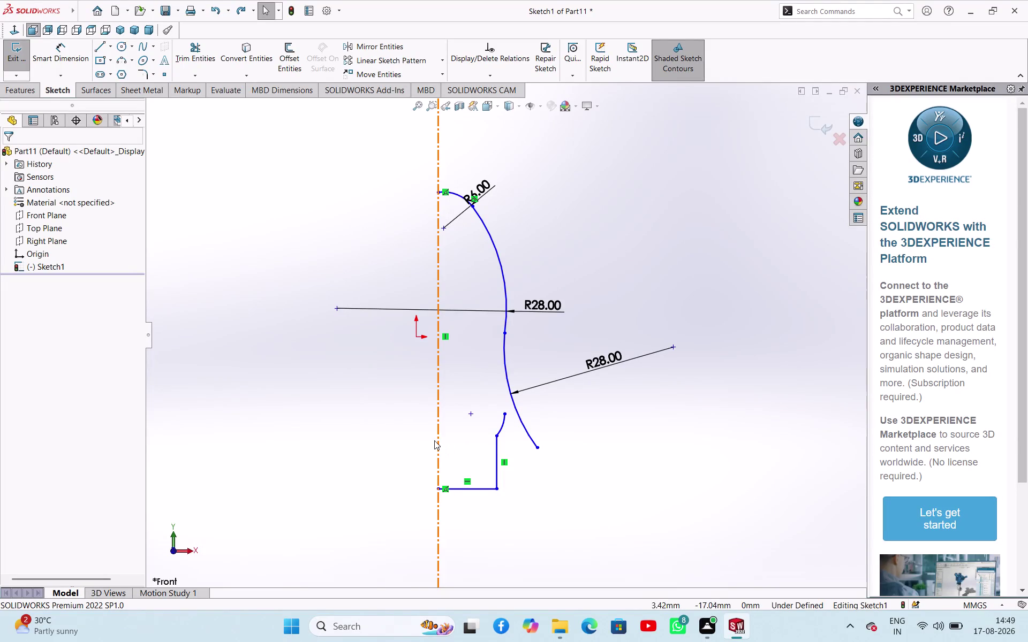
Begin dimensioning the lower R28 arc, then cancel the unwanted dimension.
click(64, 46)
click(437, 394)
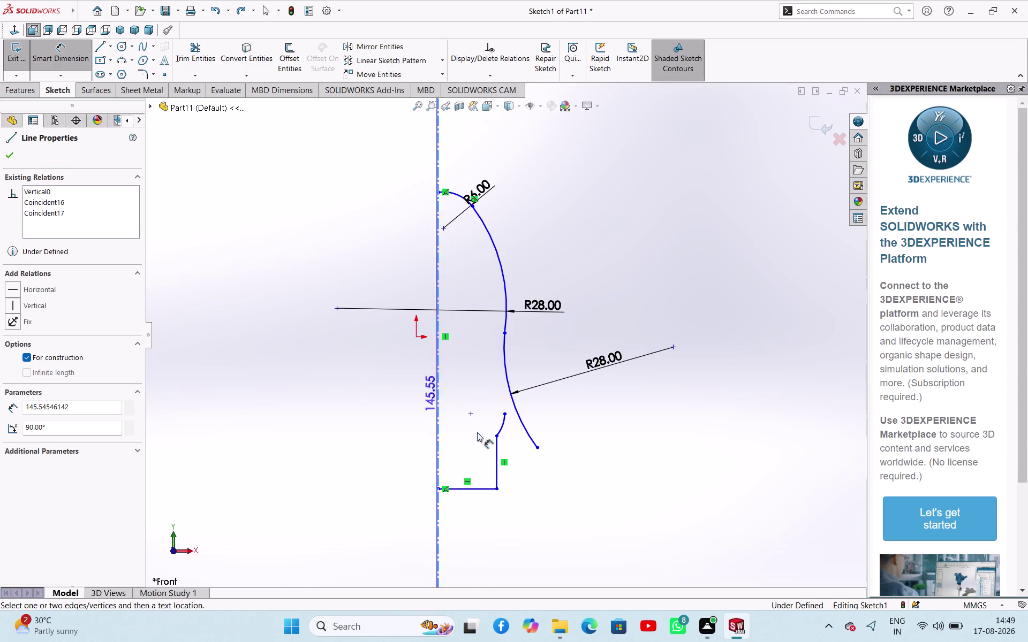
click(507, 381)
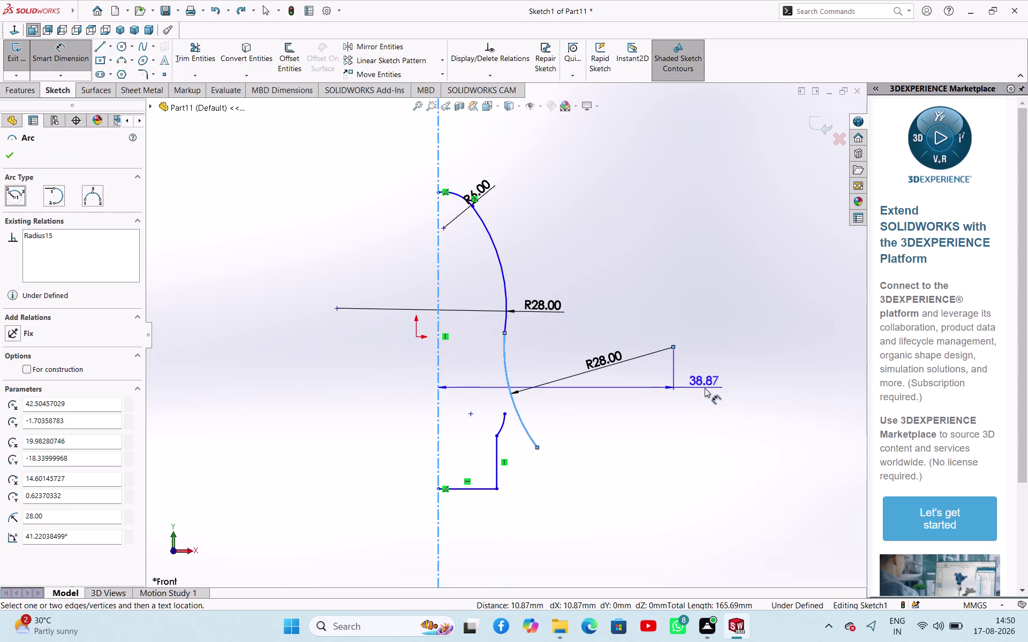
key(Escape)
key(Escape)
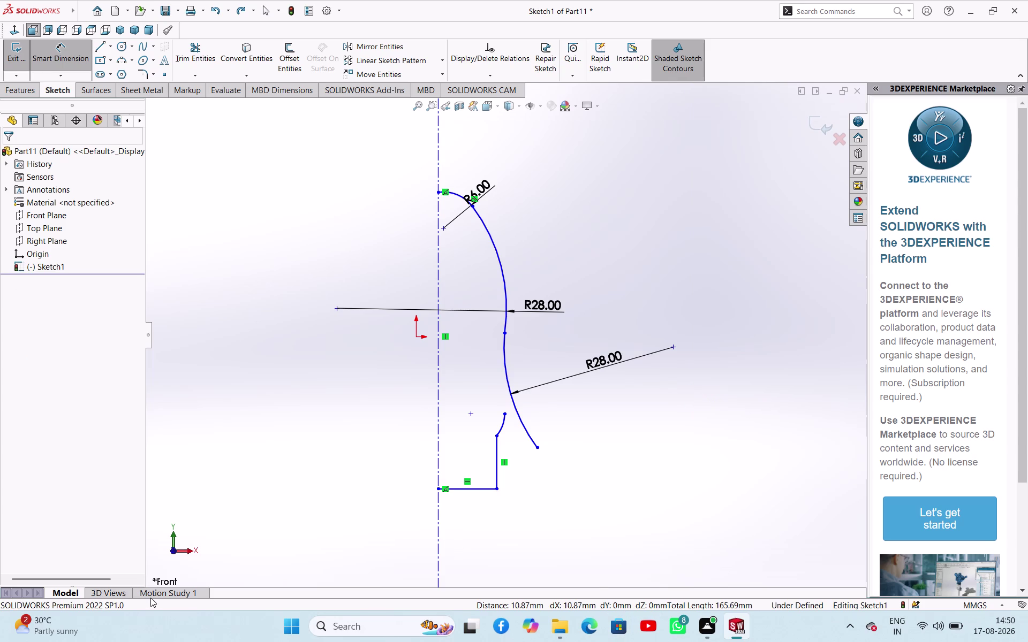
Delete the lower R28 arc together with its radius dimension.
scroll(up, 3)
click(510, 381)
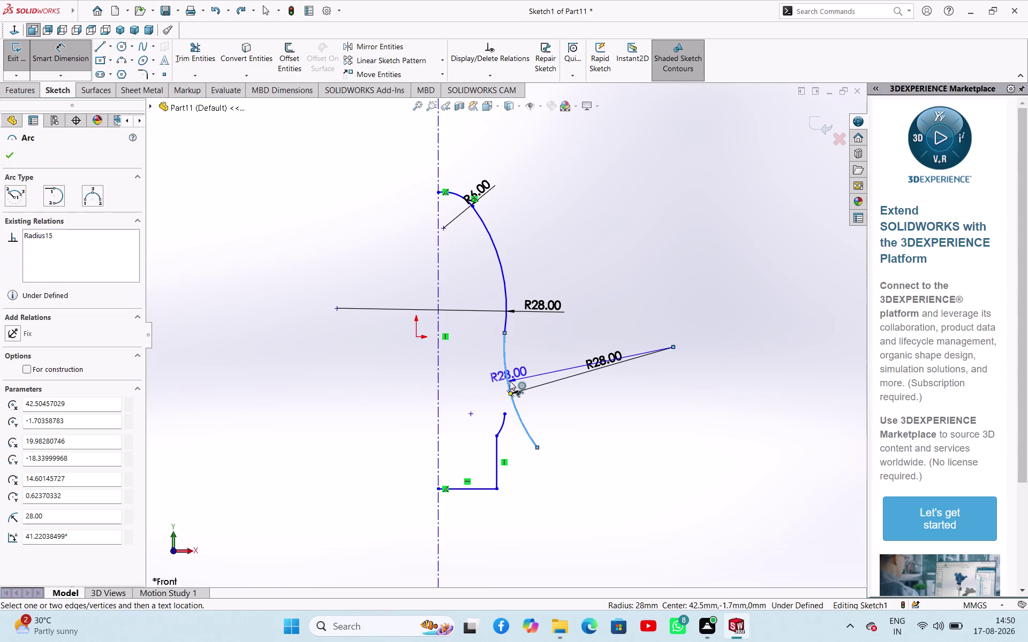
key(BackSpace)
key(Delete)
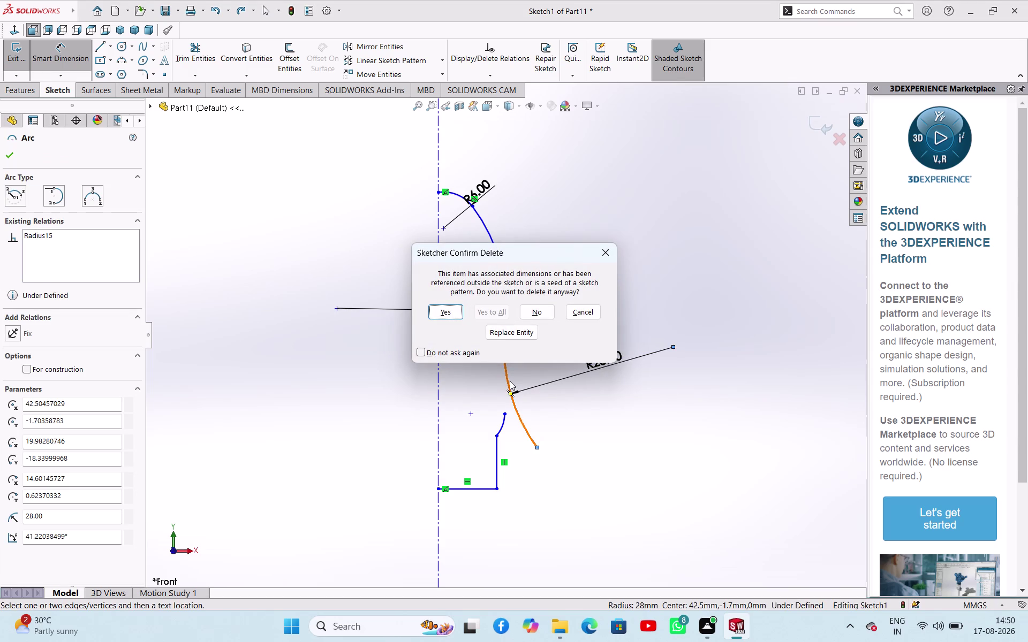
key(Return)
click(443, 310)
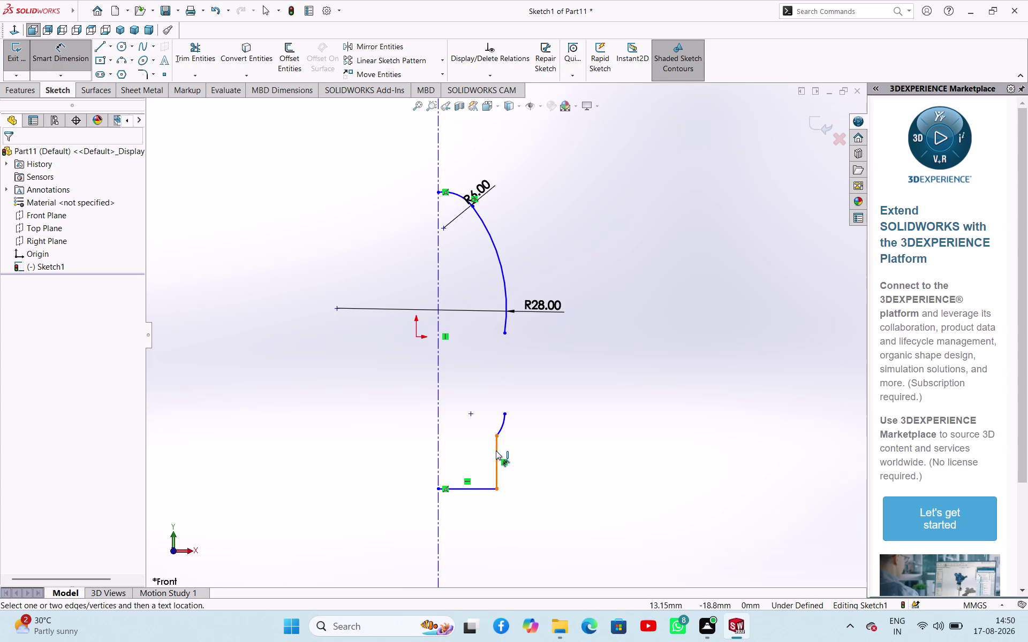
click(502, 424)
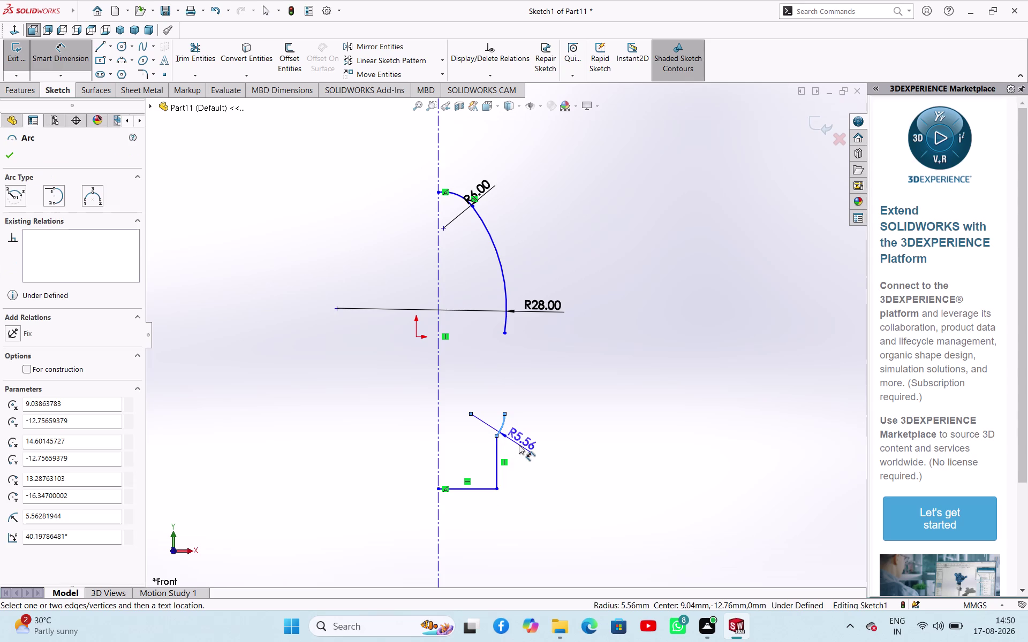
Dimension the small lower arc with a radius of 2.
click(519, 445)
key(2)
key(Return)
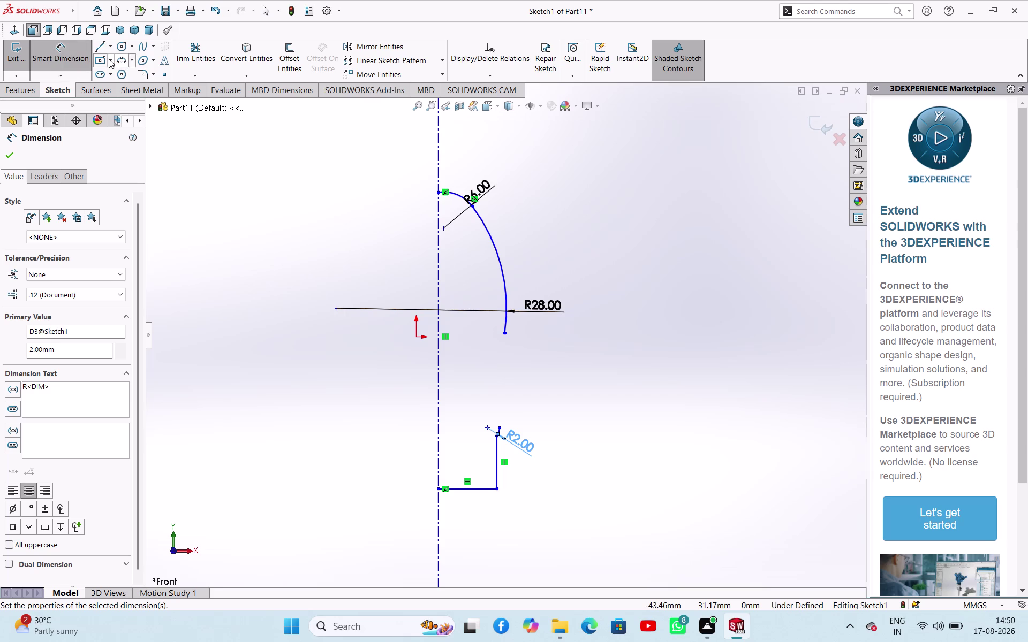
Sketch a short vertical line rising from the small arc's top end.
click(99, 45)
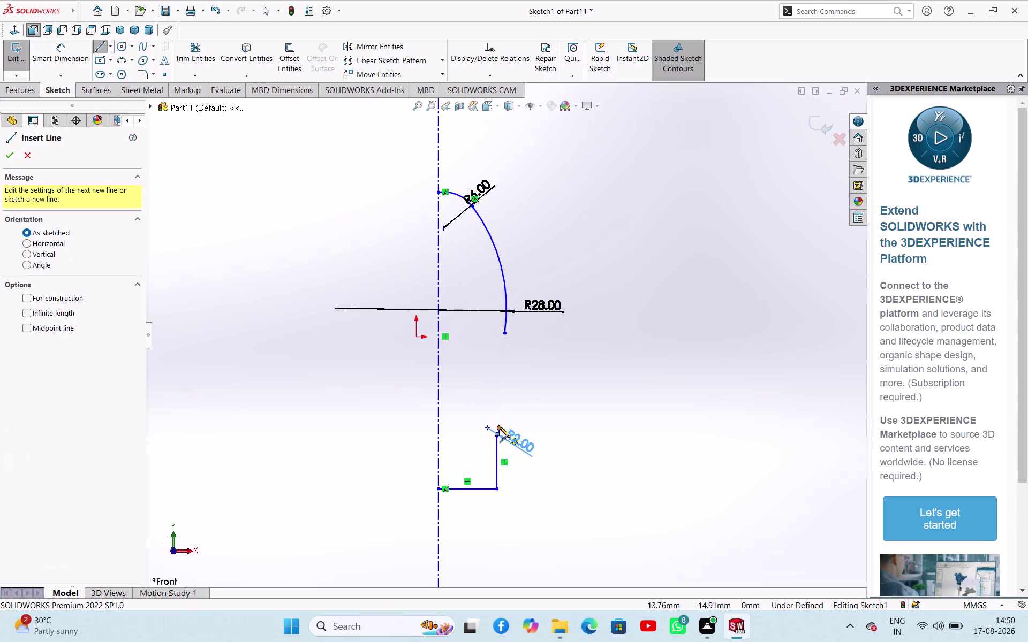
click(499, 427)
click(500, 408)
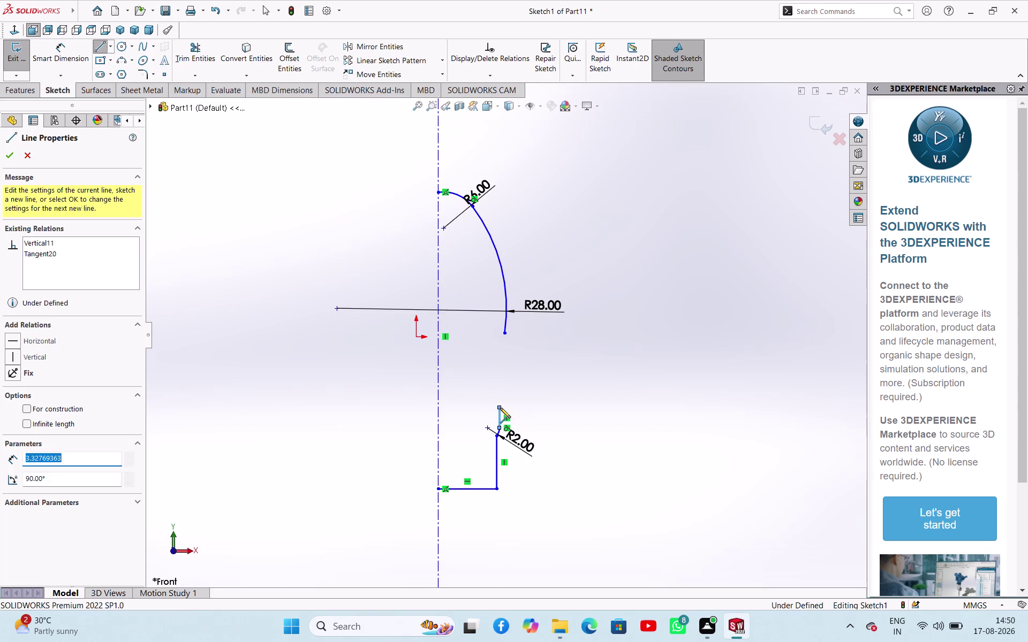
key(Escape)
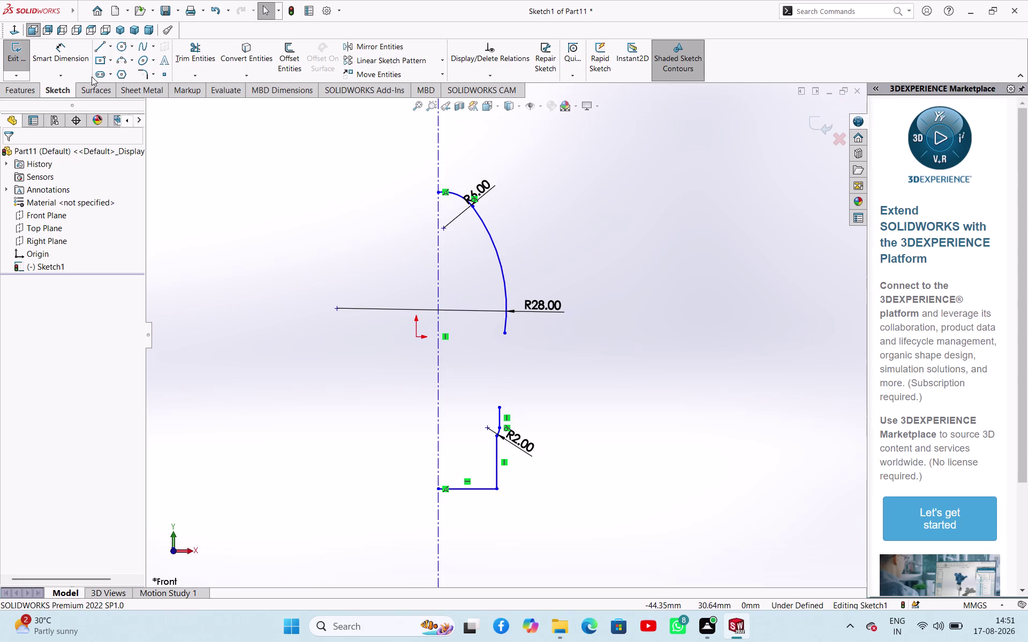
click(118, 59)
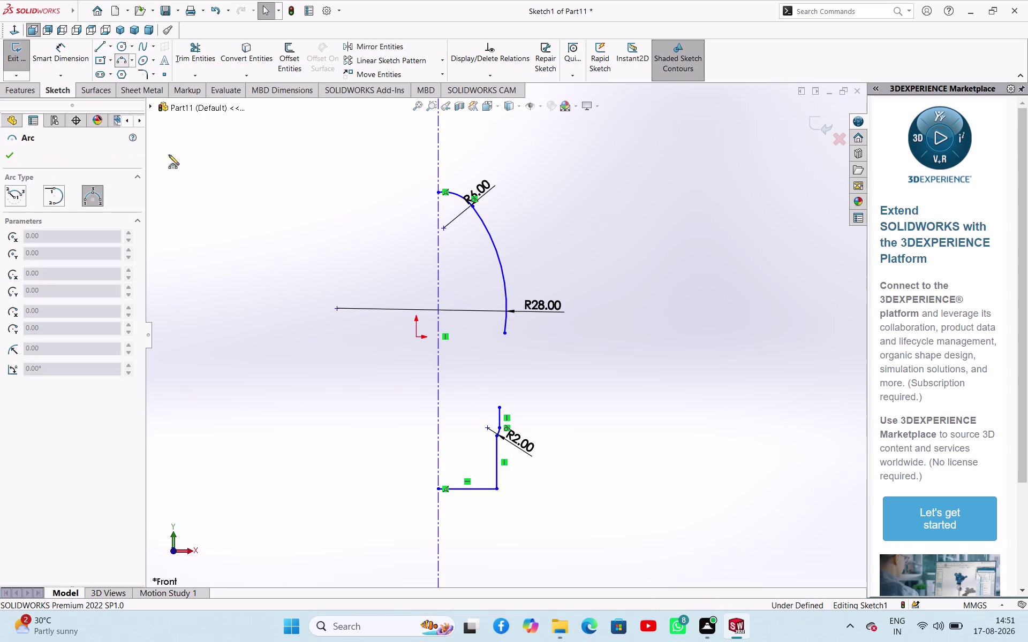
Sketch a three-point arc from the short line's top to the upper arc's end.
click(505, 332)
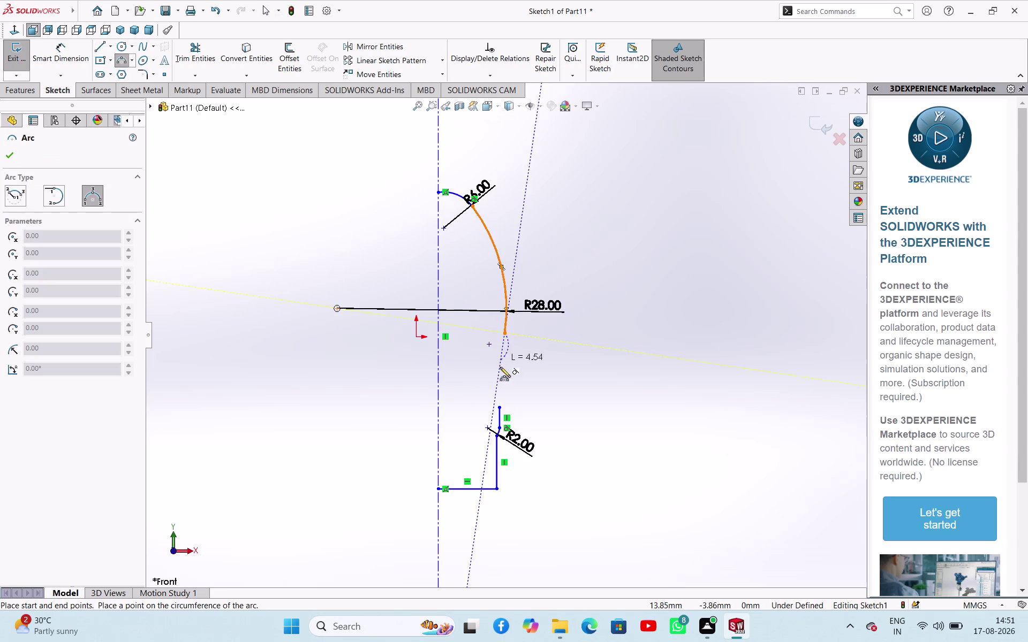
click(467, 387)
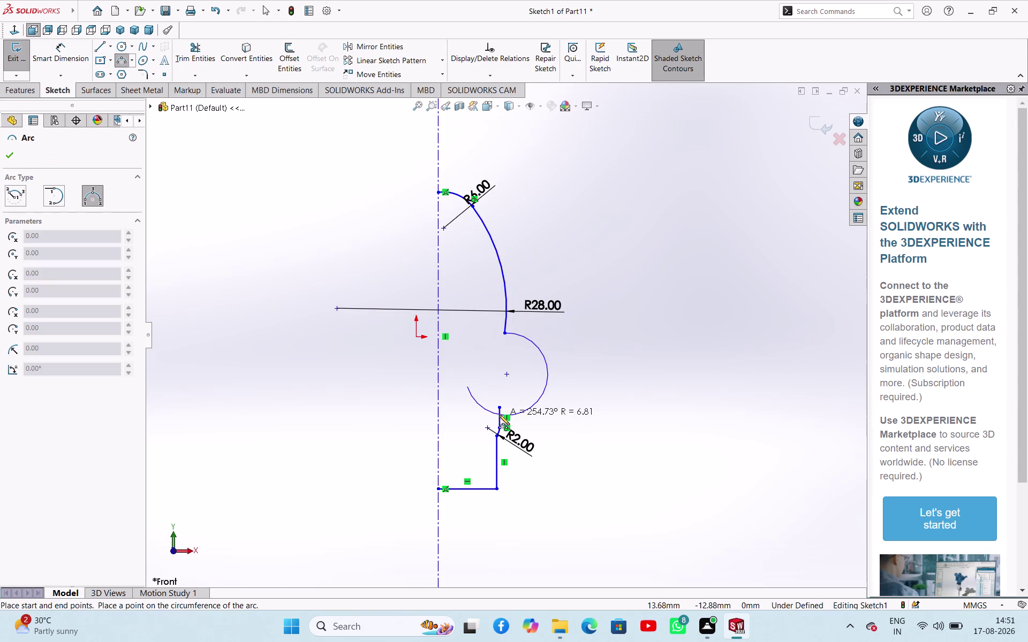
key(Escape)
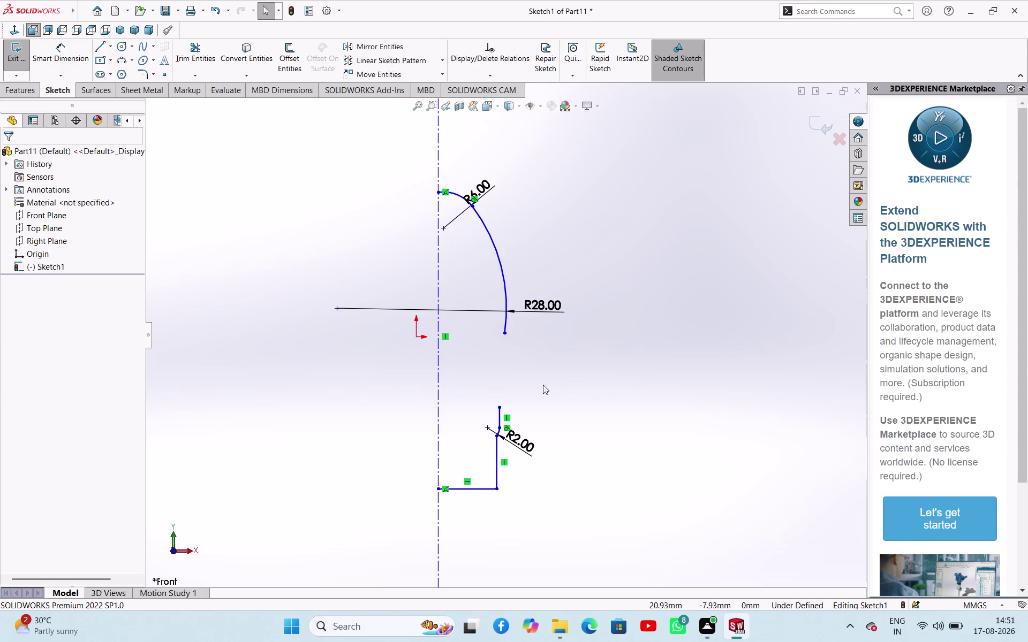
click(119, 58)
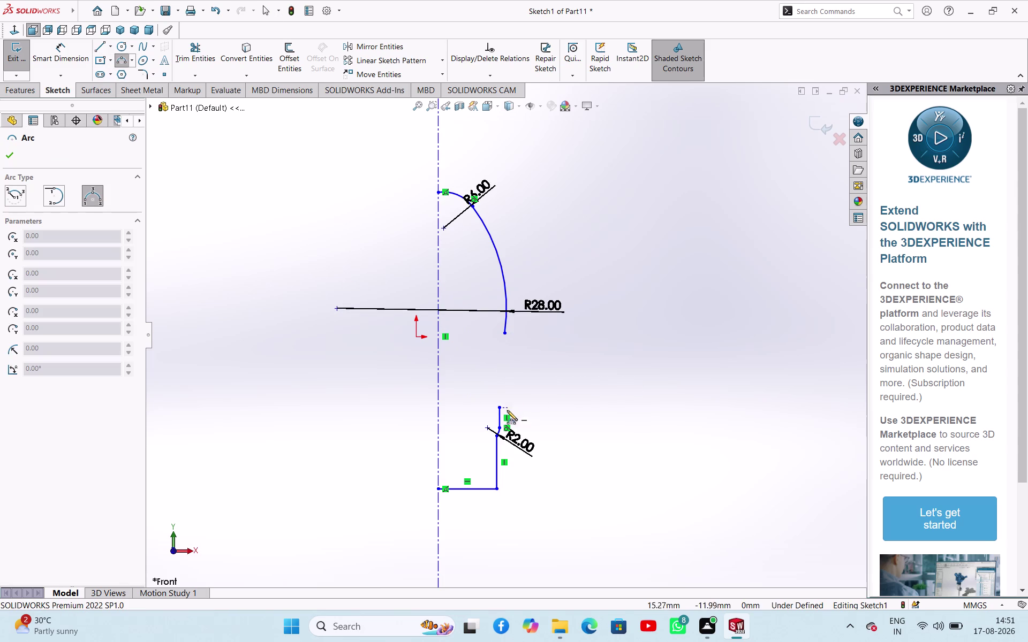
click(500, 403)
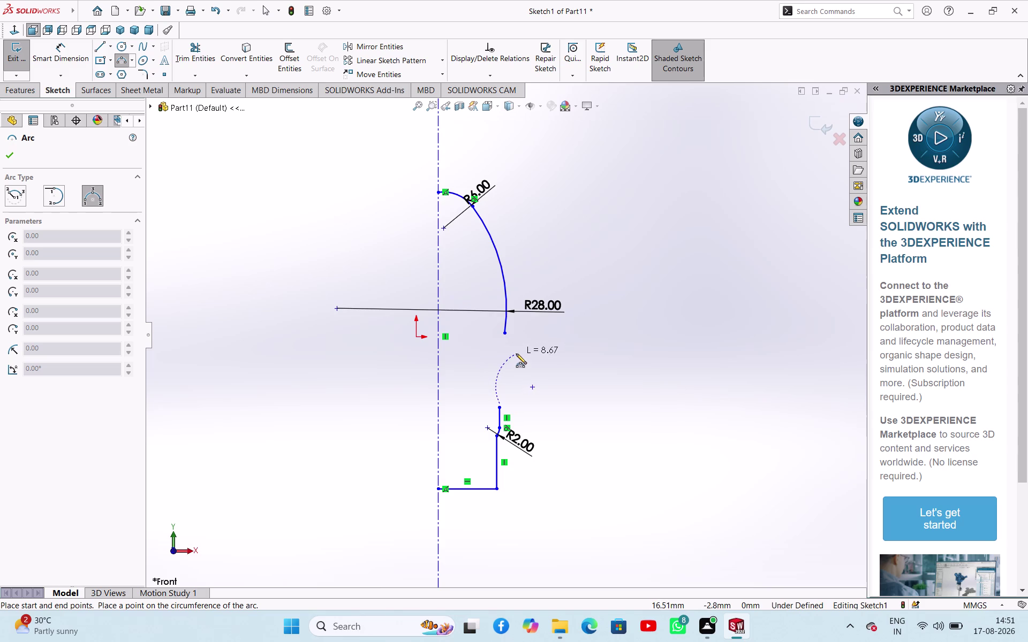
click(503, 331)
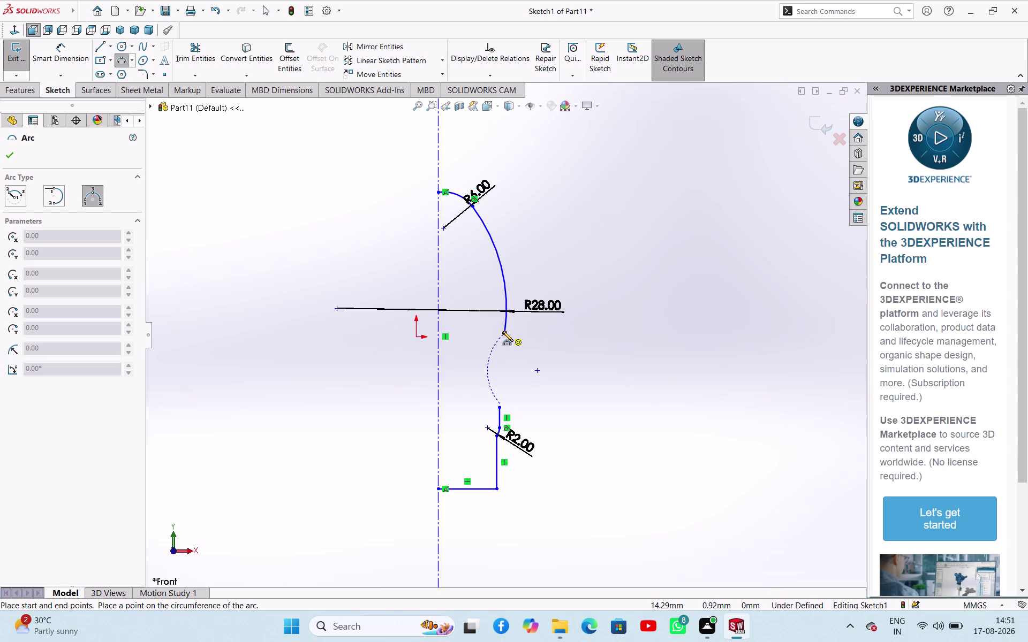
click(492, 366)
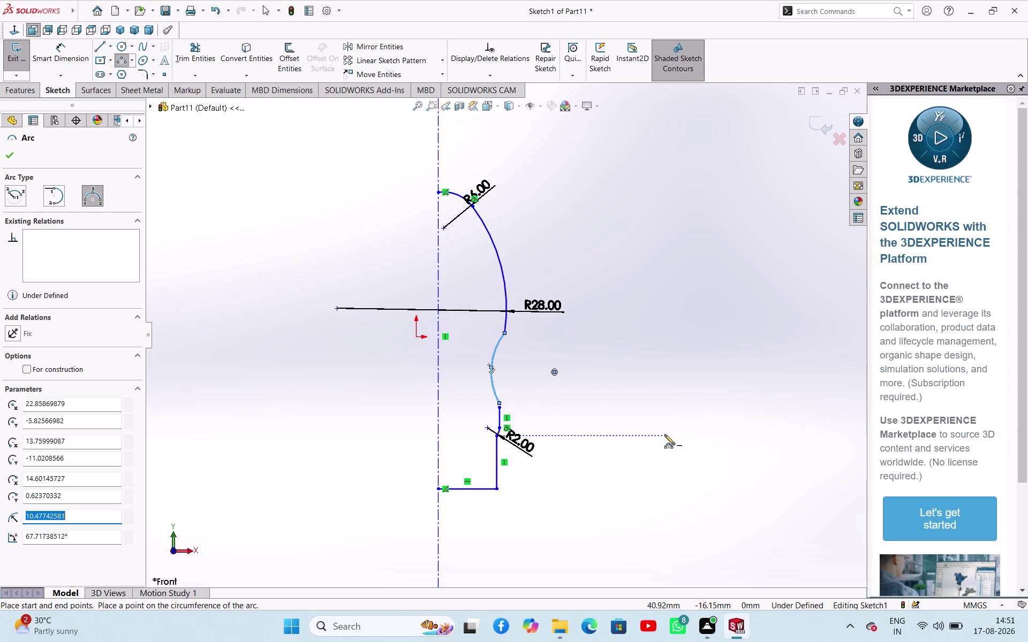
key(Escape)
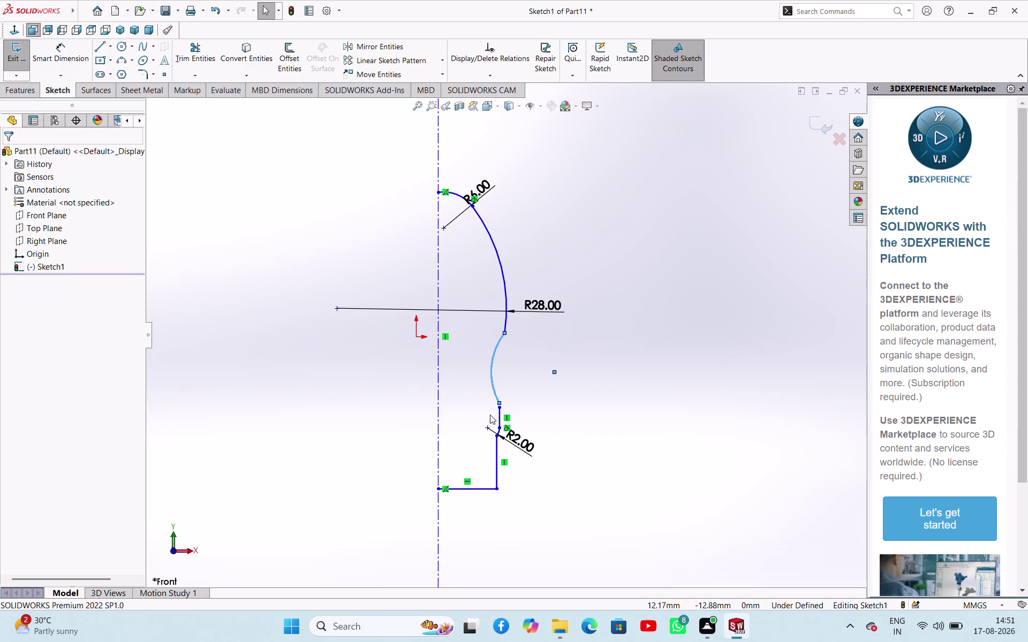
Make the new arc's lower endpoint coincident with the short line's top.
click(500, 401)
key(Escape)
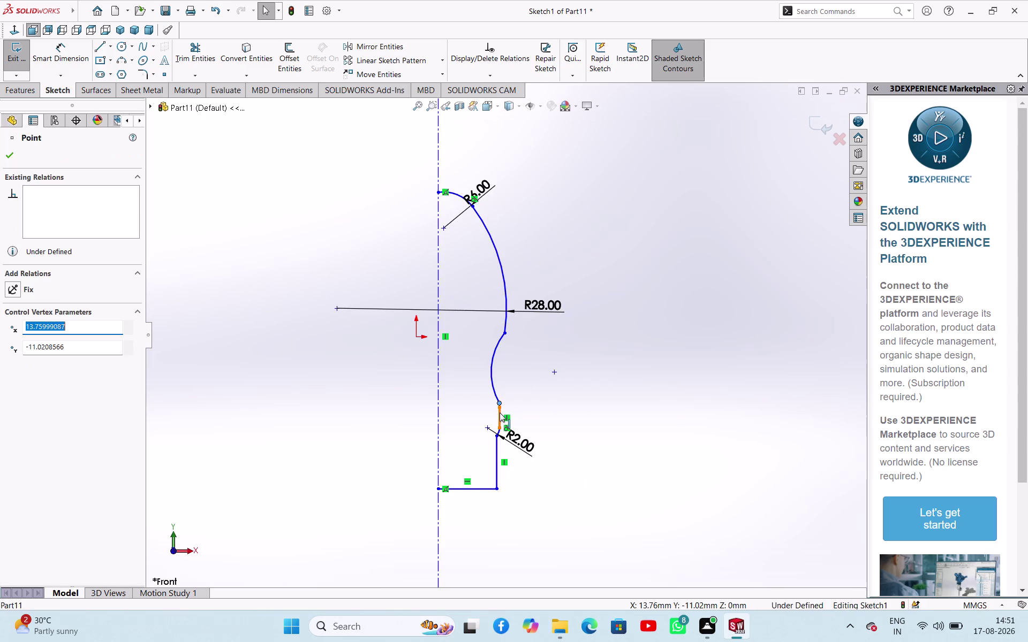
click(500, 406)
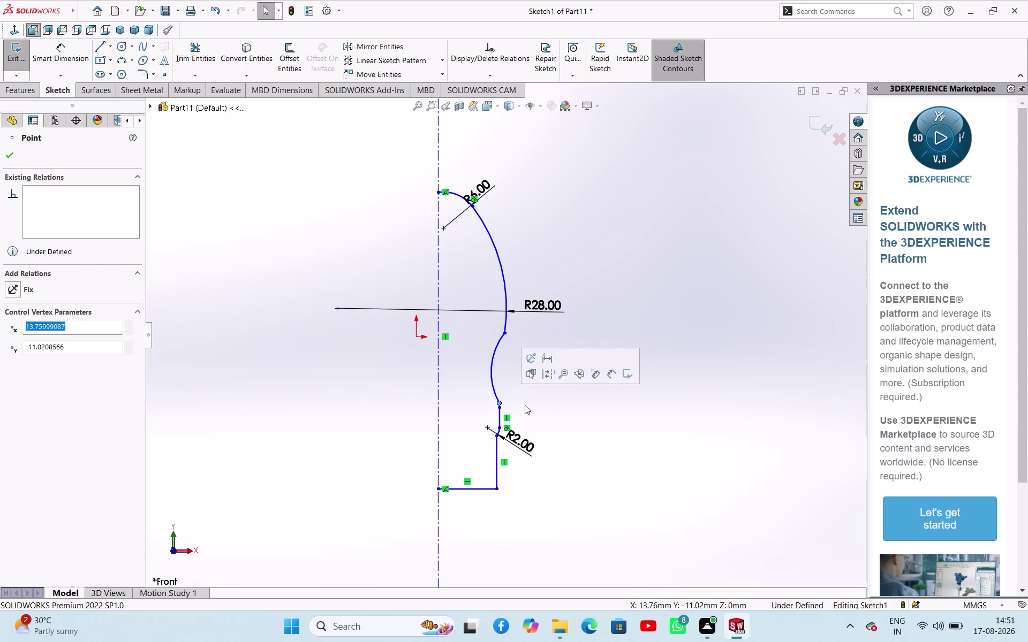
click(525, 404)
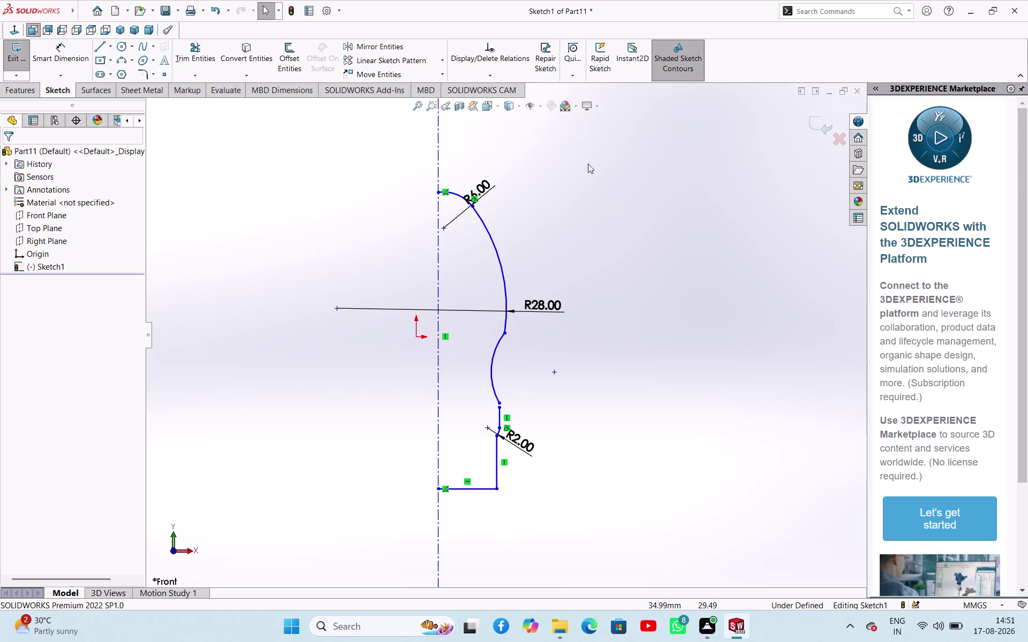
click(501, 405)
drag(496, 409, 502, 408)
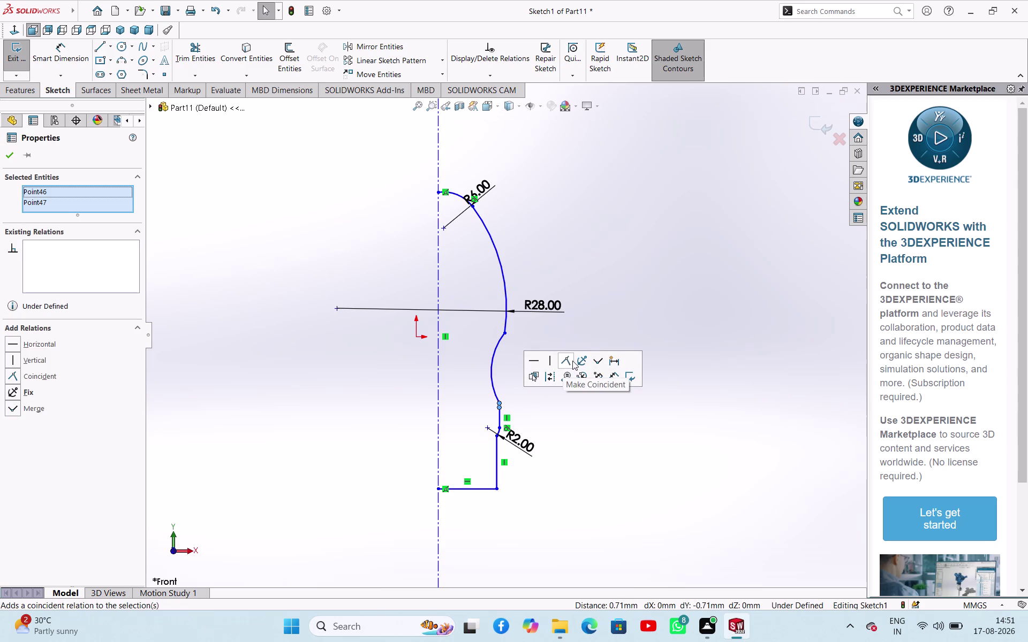
click(573, 361)
click(623, 408)
Dimension the new arc with a radius of 28.
scroll(down, 3)
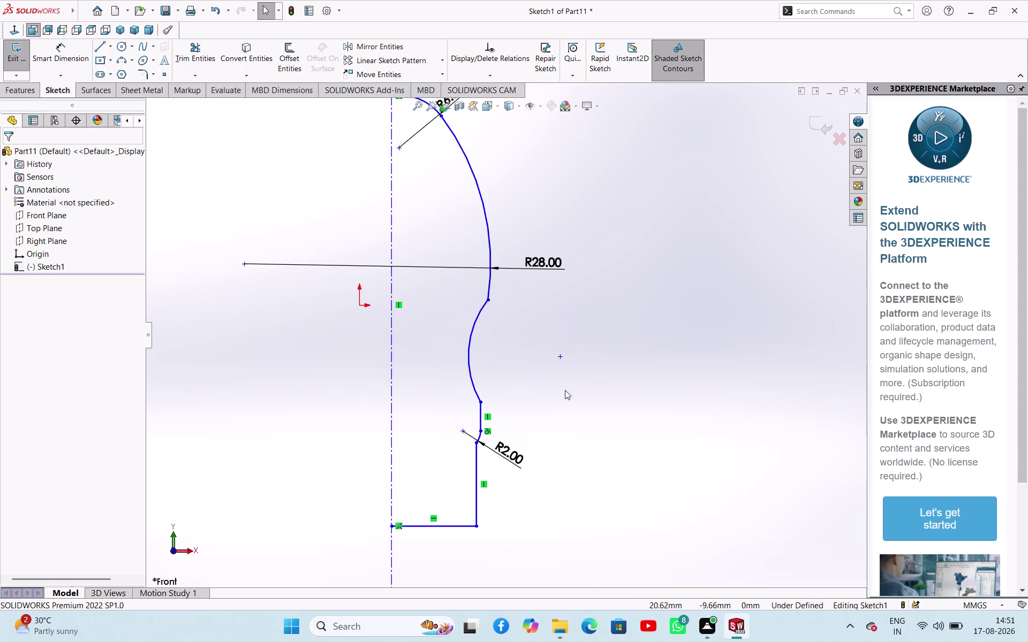
right_drag(615, 378, 633, 300)
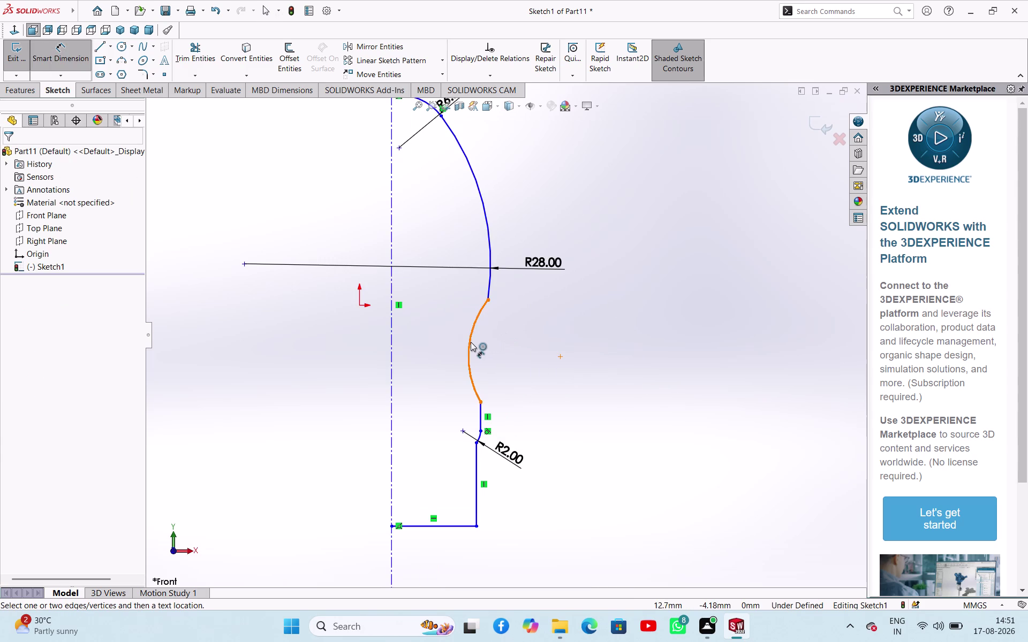
click(471, 342)
click(502, 356)
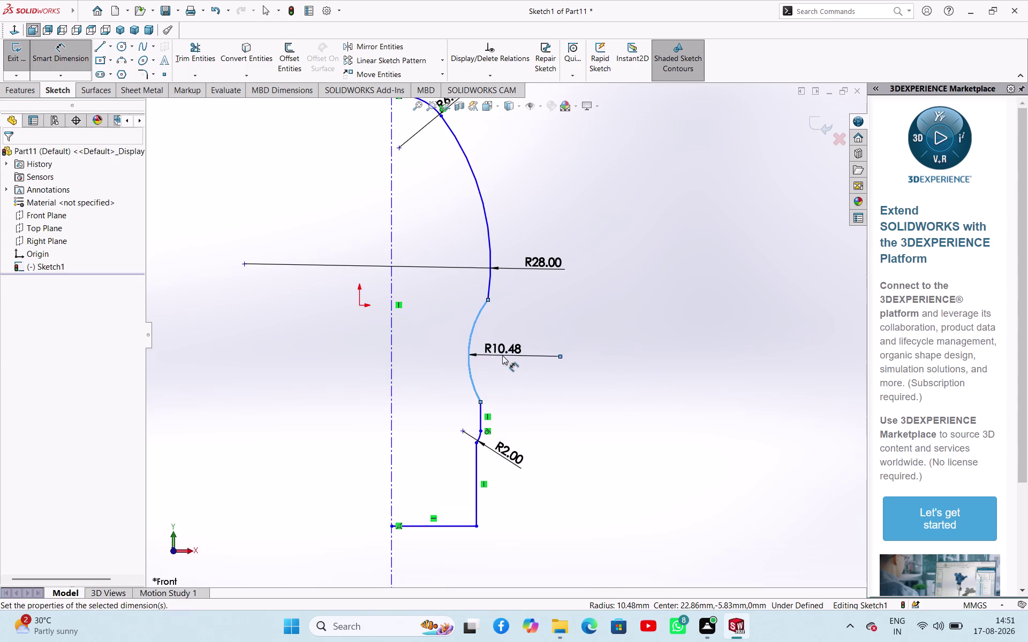
text(28)
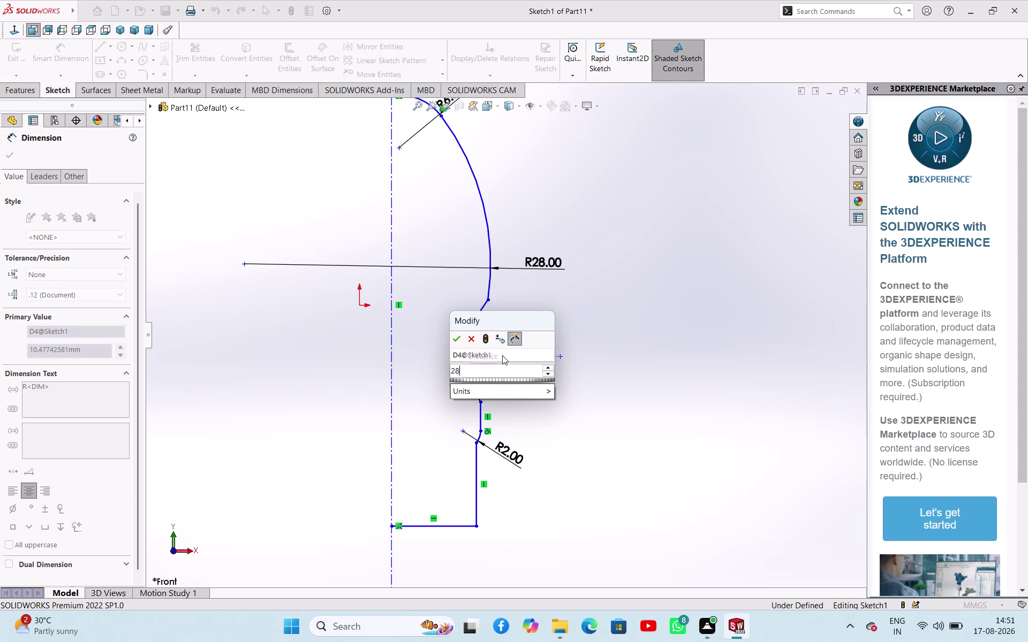
key(Return)
scroll(up, 3)
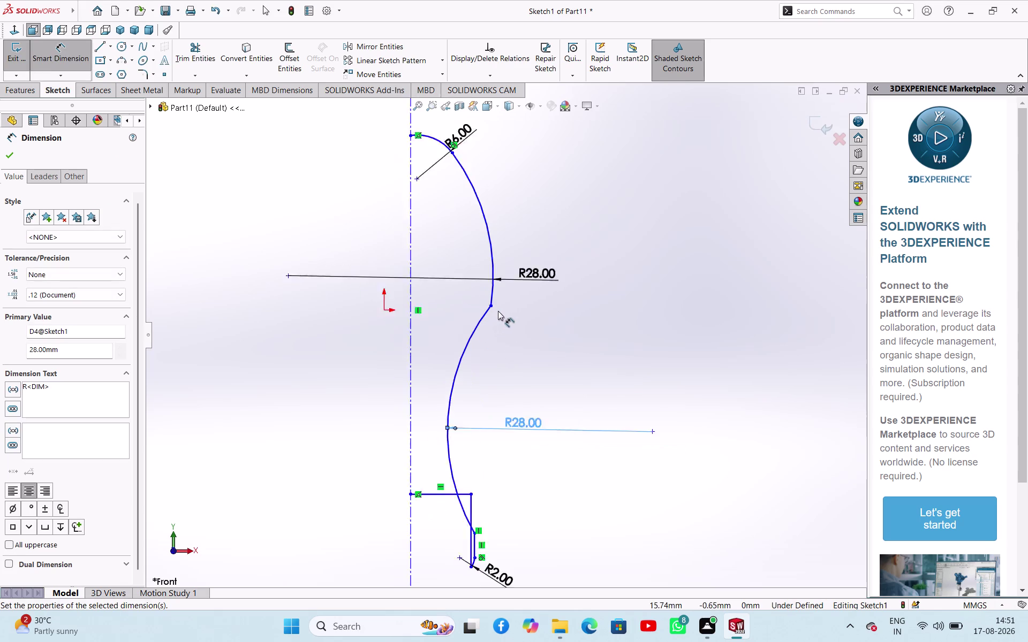
scroll(up, 3)
scroll(down, 3)
key(Escape)
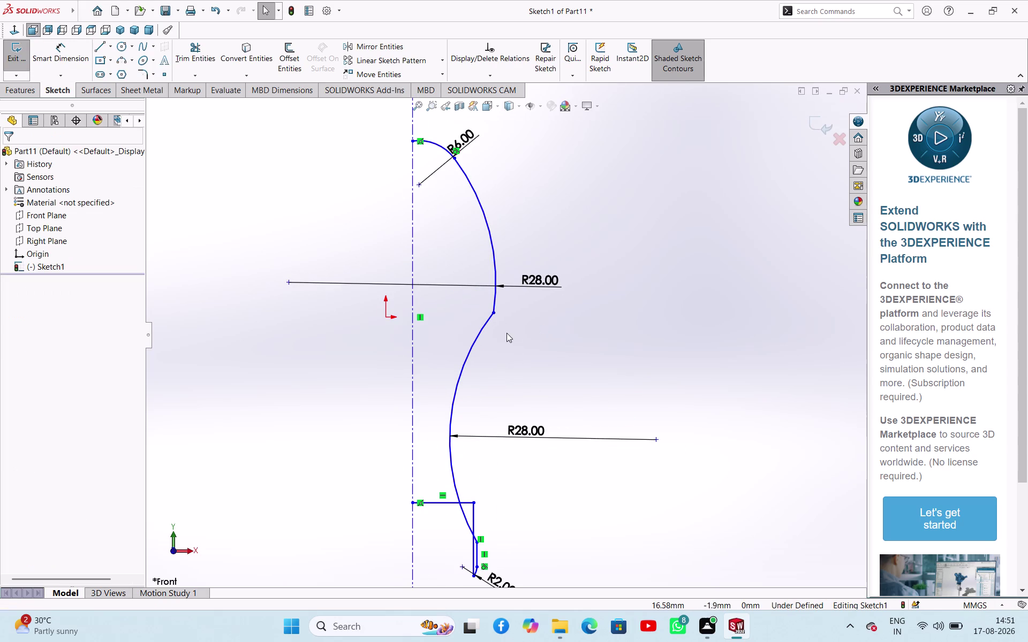
Add a tangent relation between the new arc and the upper R28 arc.
click(479, 333)
click(493, 302)
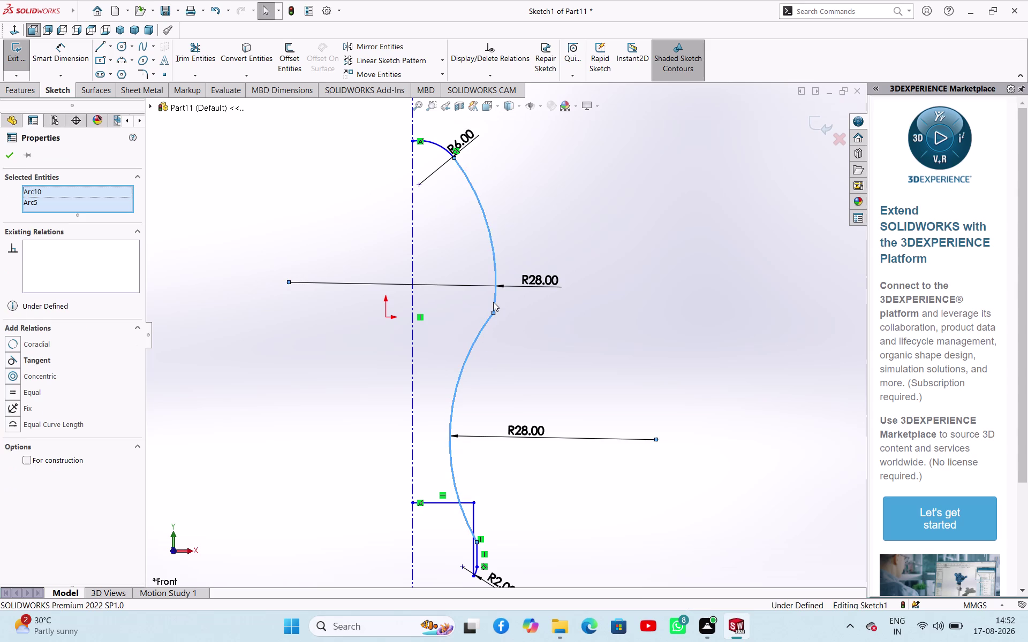
click(536, 262)
click(558, 318)
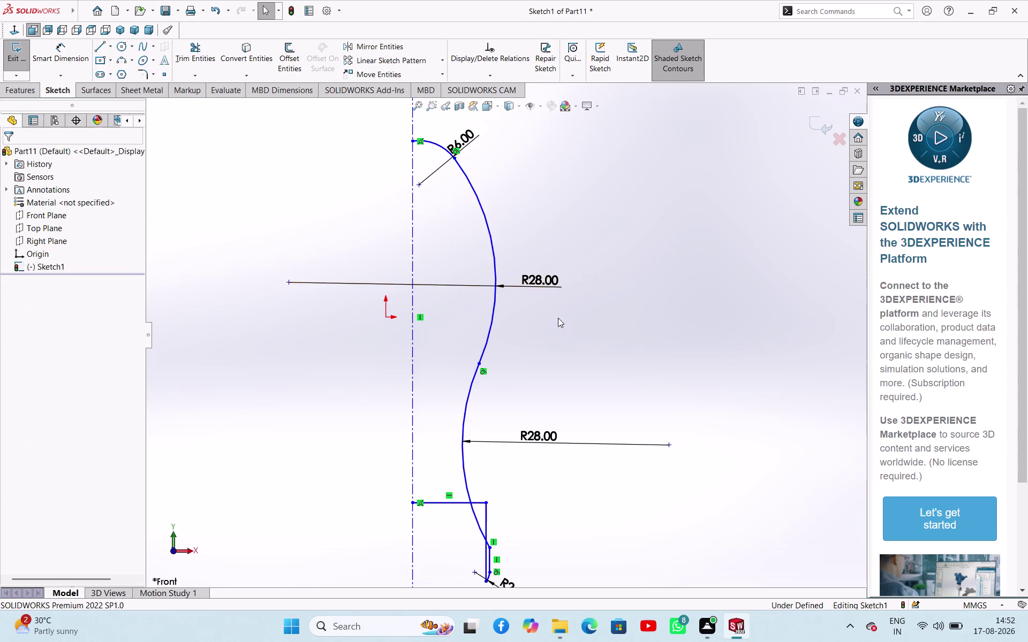
Dimension the arc's lower end 5 mm from the centerline.
scroll(up, 3)
scroll(down, 3)
scroll(up, 3)
scroll(down, 3)
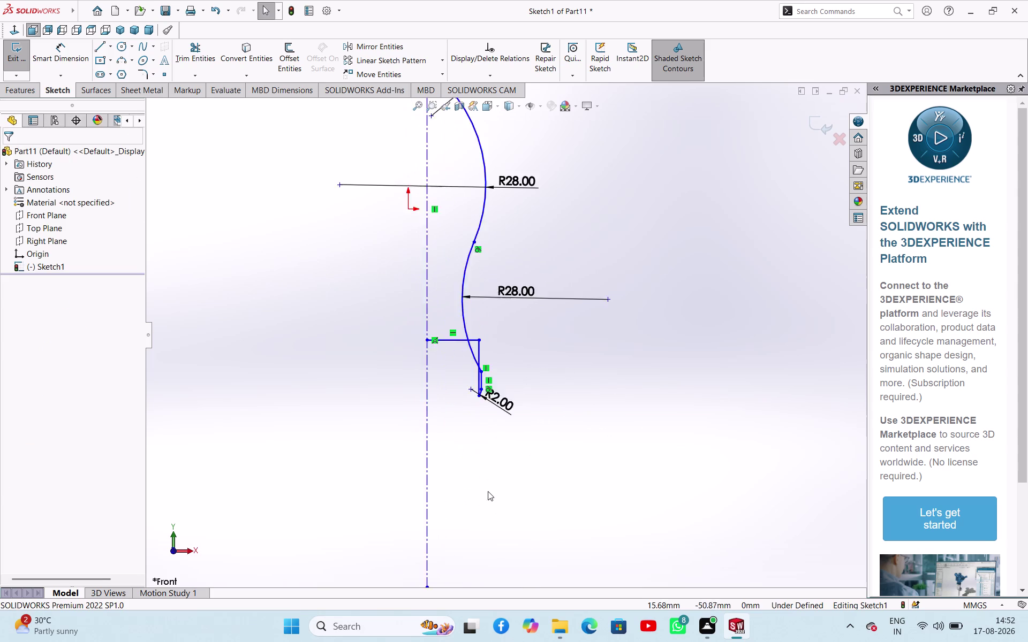
right_click(588, 348)
click(548, 291)
drag(437, 300, 450, 408)
click(602, 301)
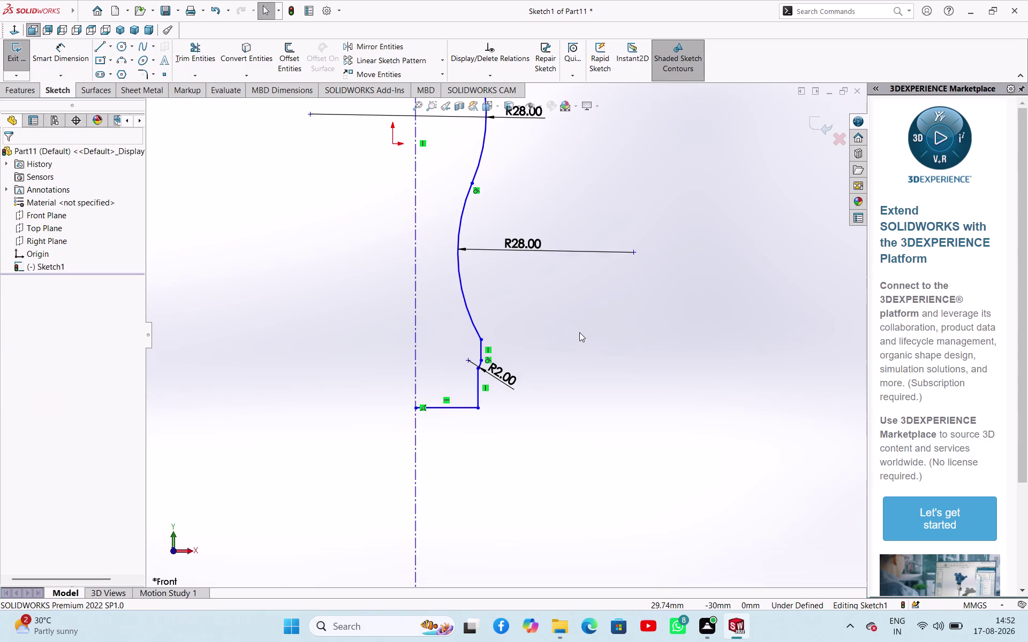
scroll(up, 3)
scroll(down, 3)
scroll(down, 3)
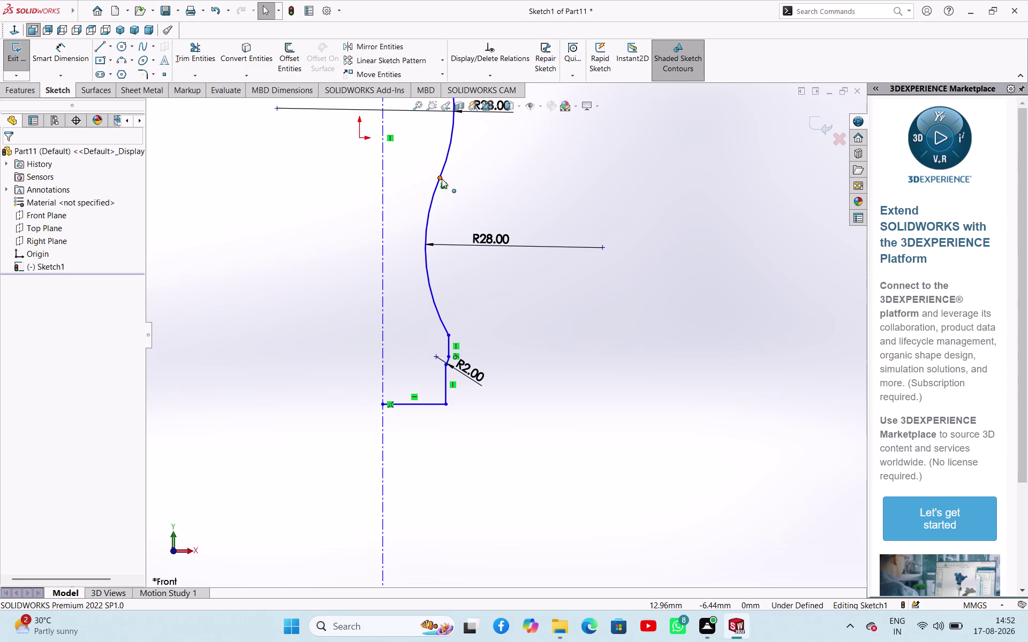
click(99, 43)
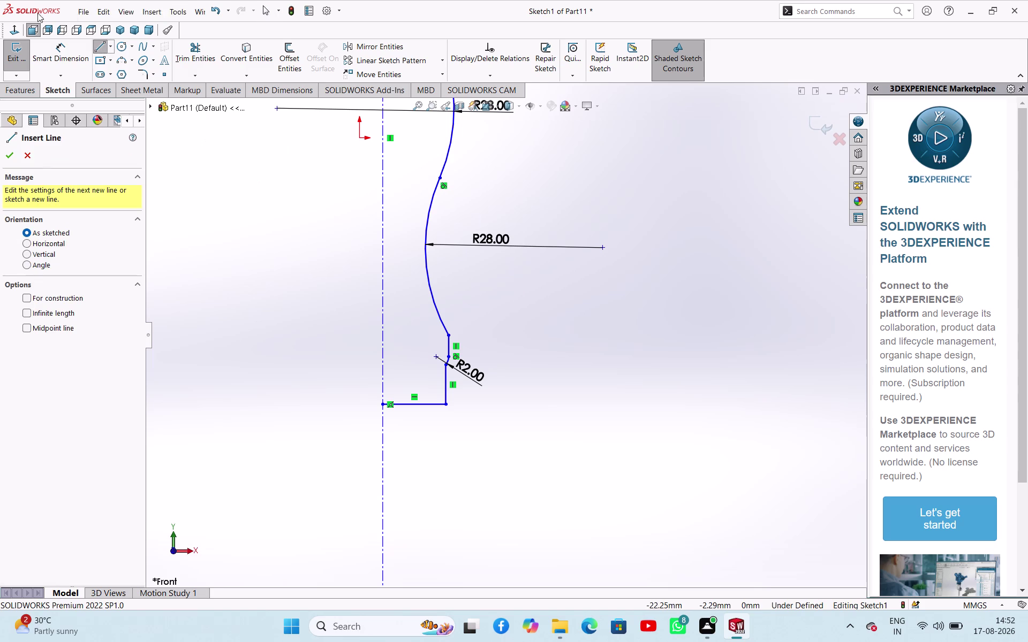
click(77, 66)
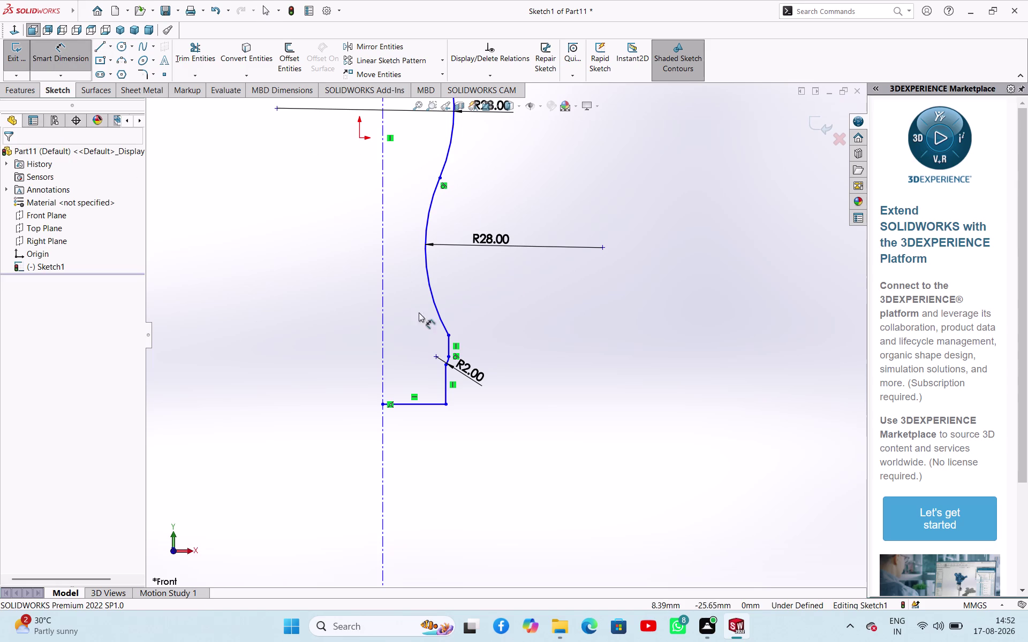
click(448, 335)
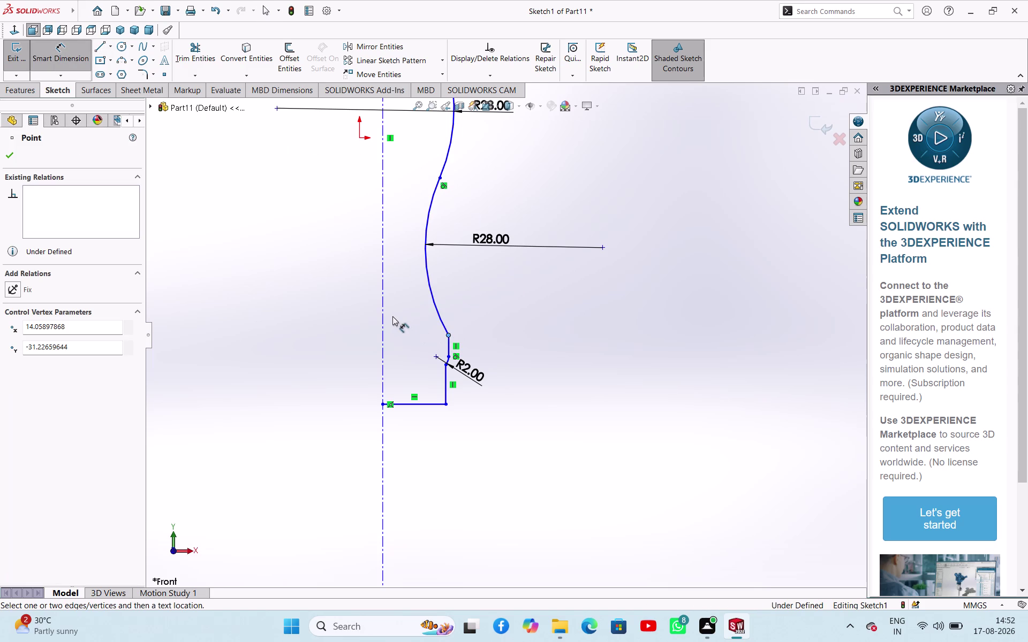
click(385, 314)
click(396, 326)
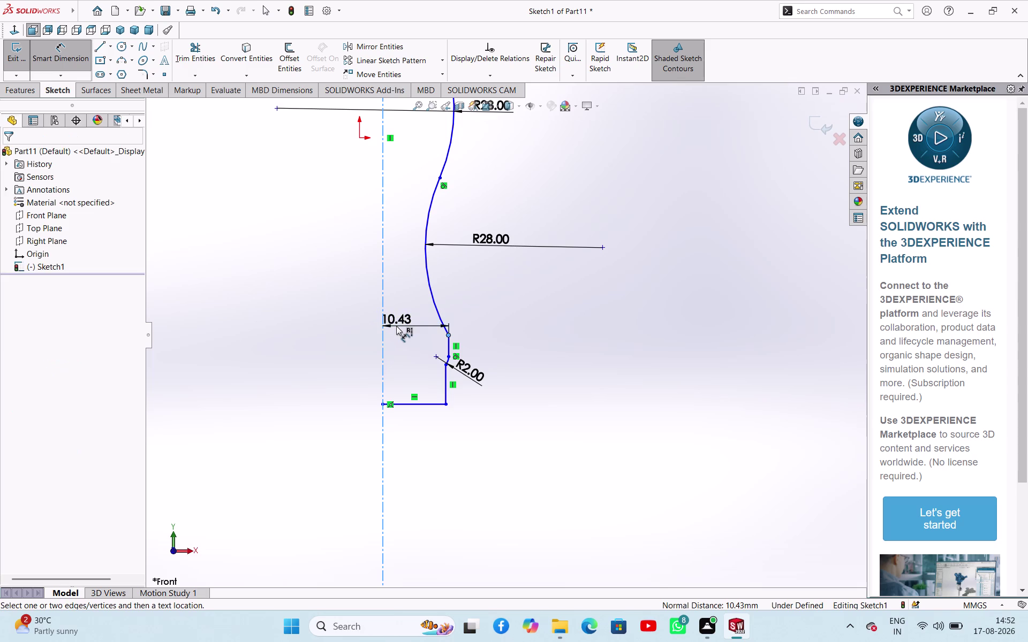
key(5)
key(Return)
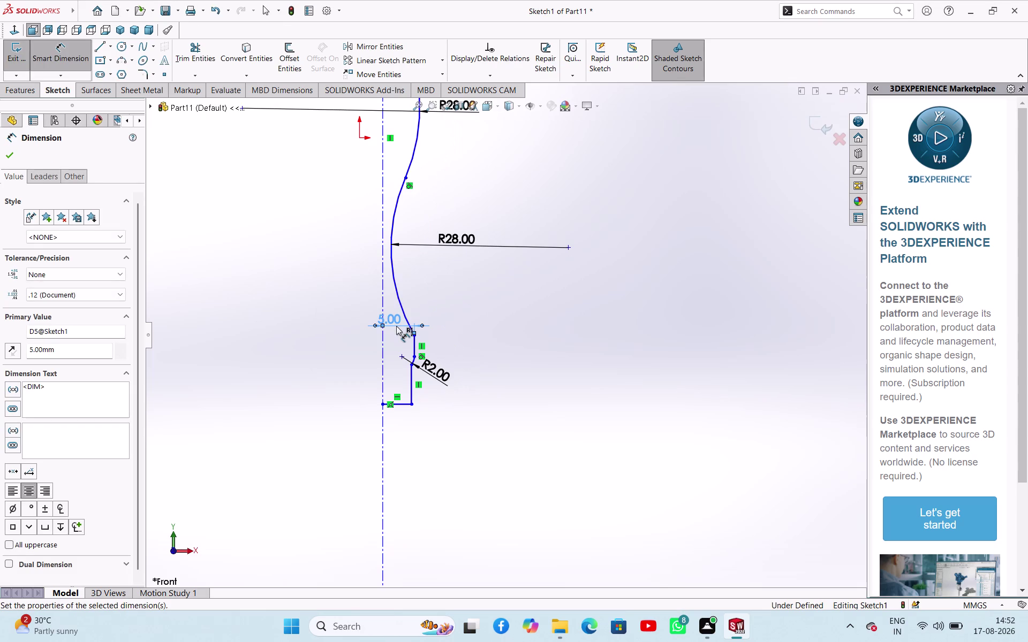
Dimension the short vertical edge to a length of 6 mm.
scroll(up, 3)
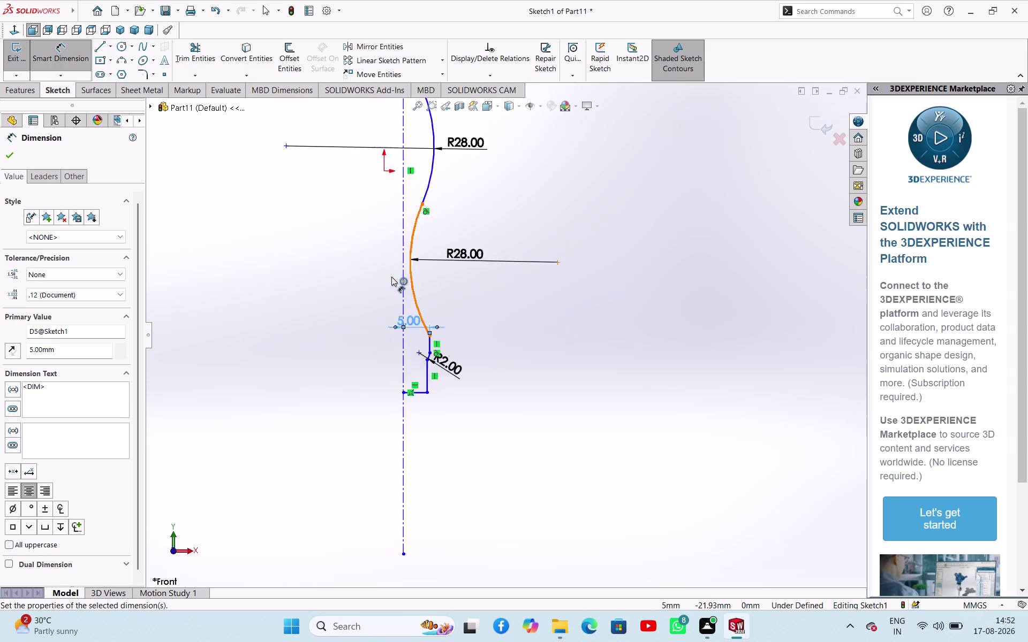
scroll(up, 3)
scroll(down, 3)
scroll(up, 3)
scroll(down, 3)
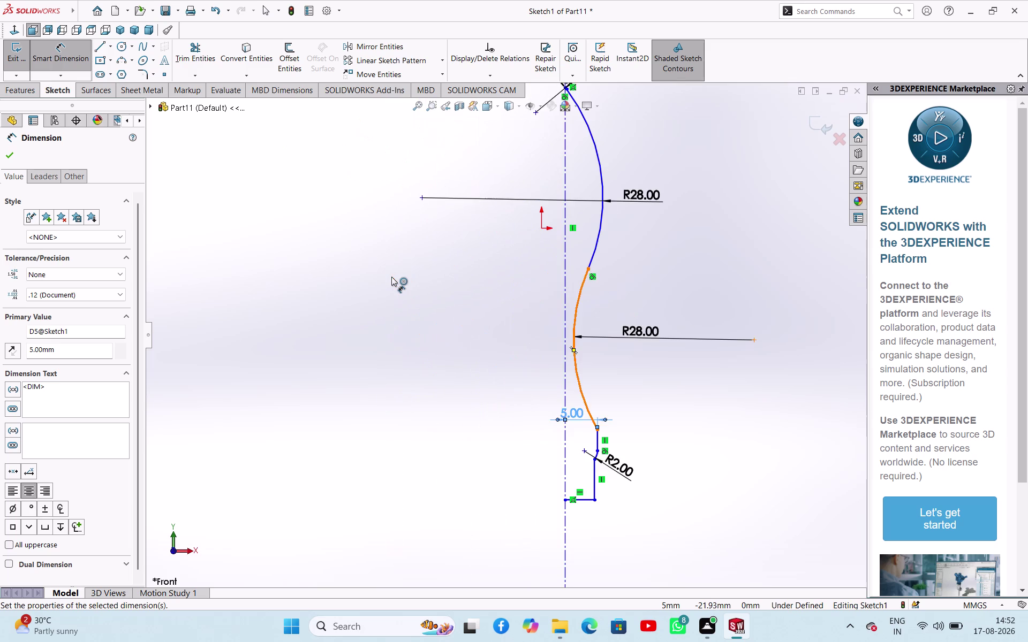
scroll(up, 3)
scroll(down, 3)
scroll(down, 3)
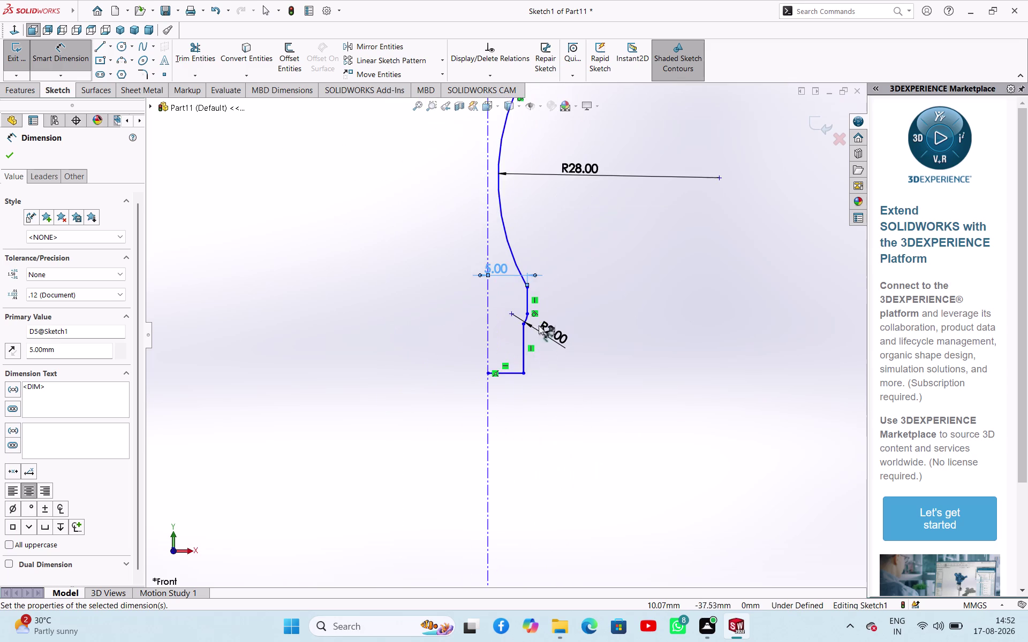
scroll(down, 3)
scroll(down, 3)
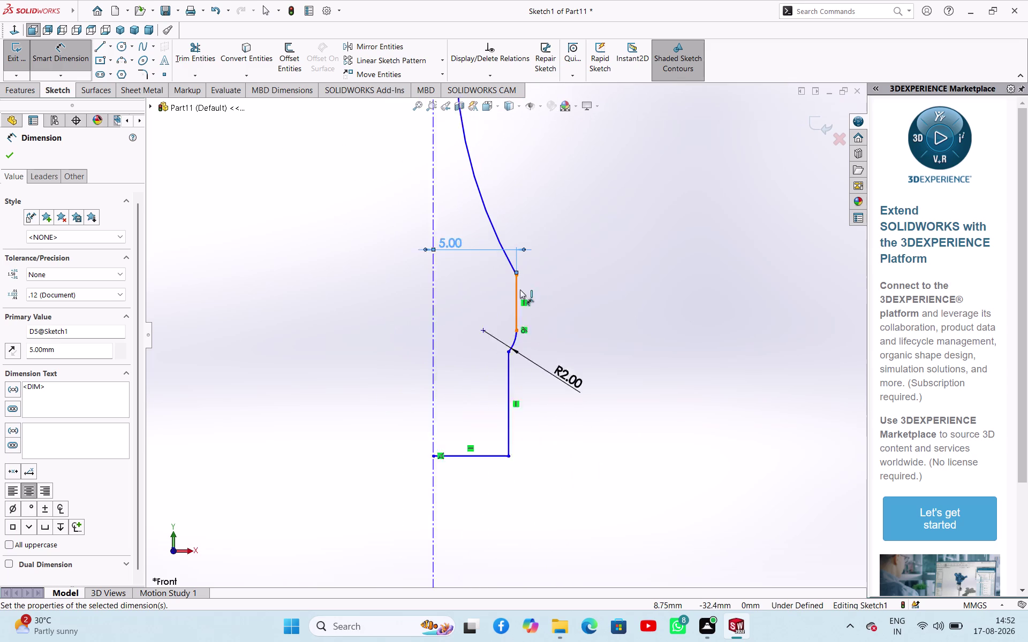
scroll(down, 3)
click(518, 275)
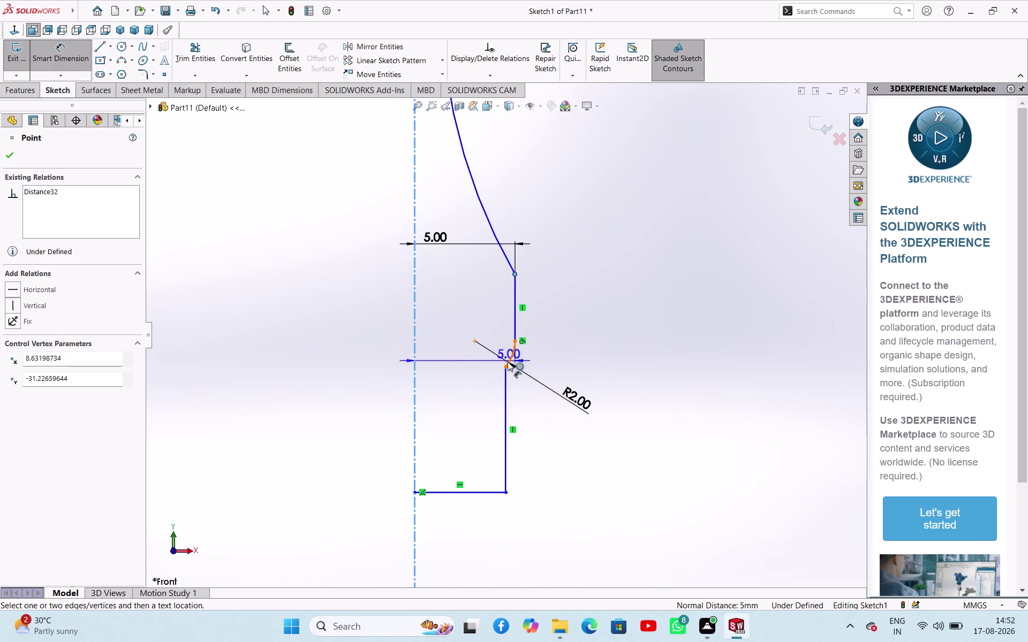
click(506, 366)
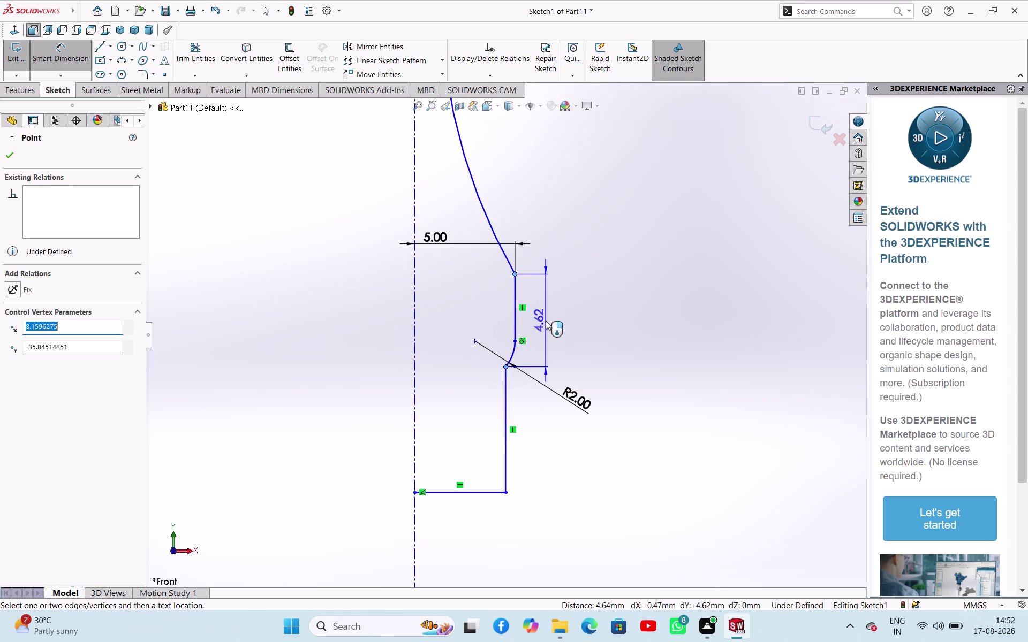
click(545, 320)
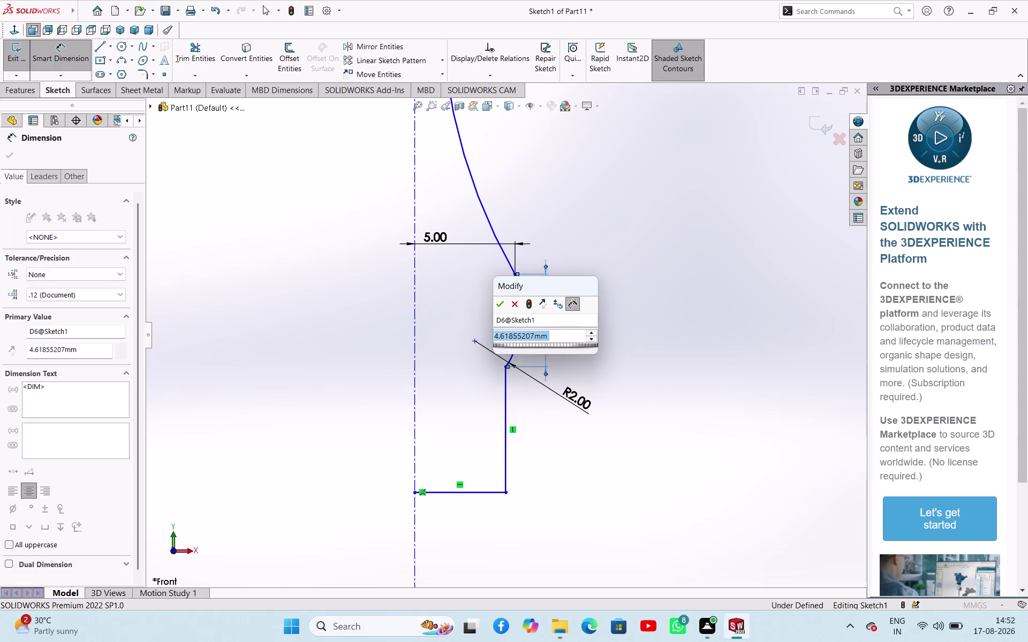
key(6)
key(Return)
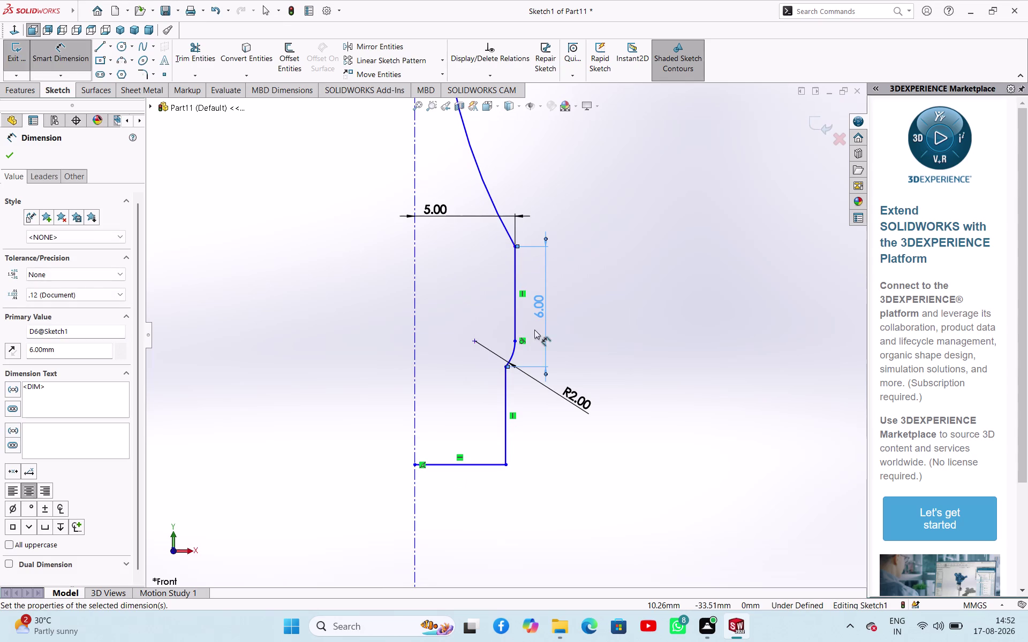
Add a 10 mm overall height dimension to the step.
click(514, 352)
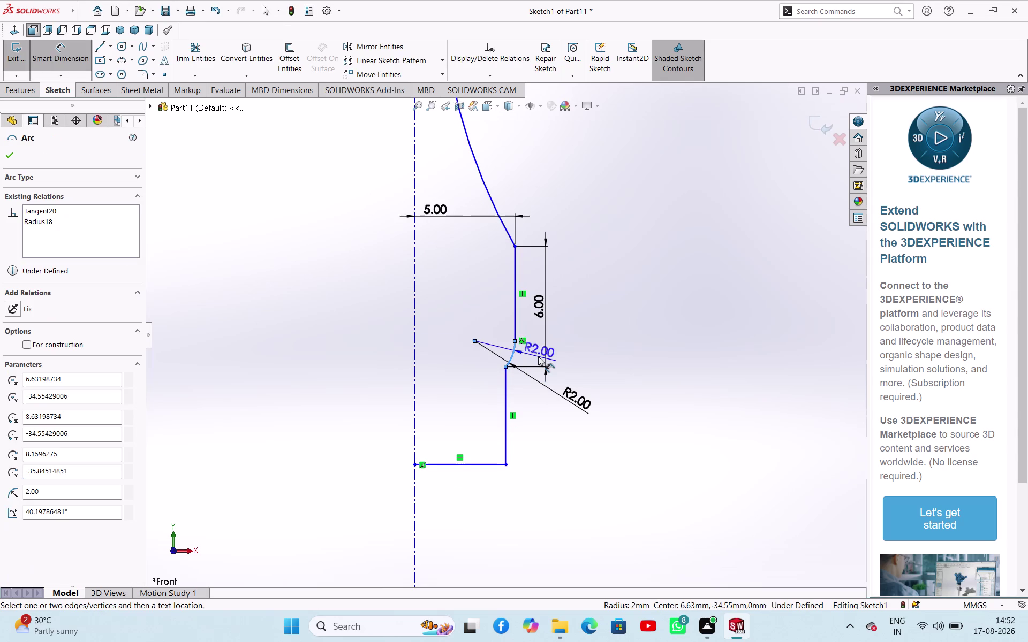
key(Escape)
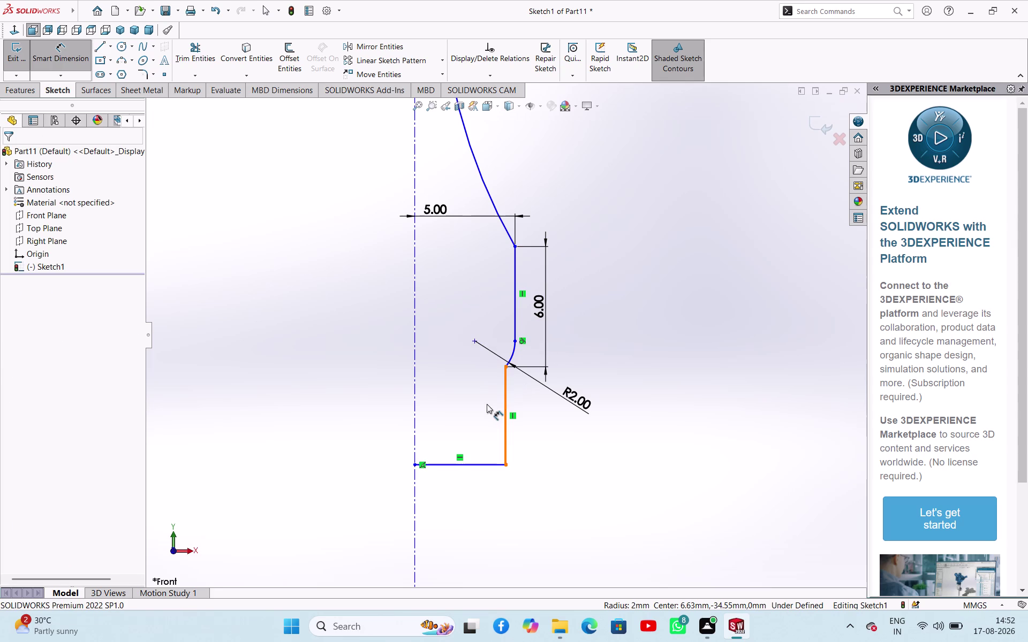
click(448, 466)
click(515, 245)
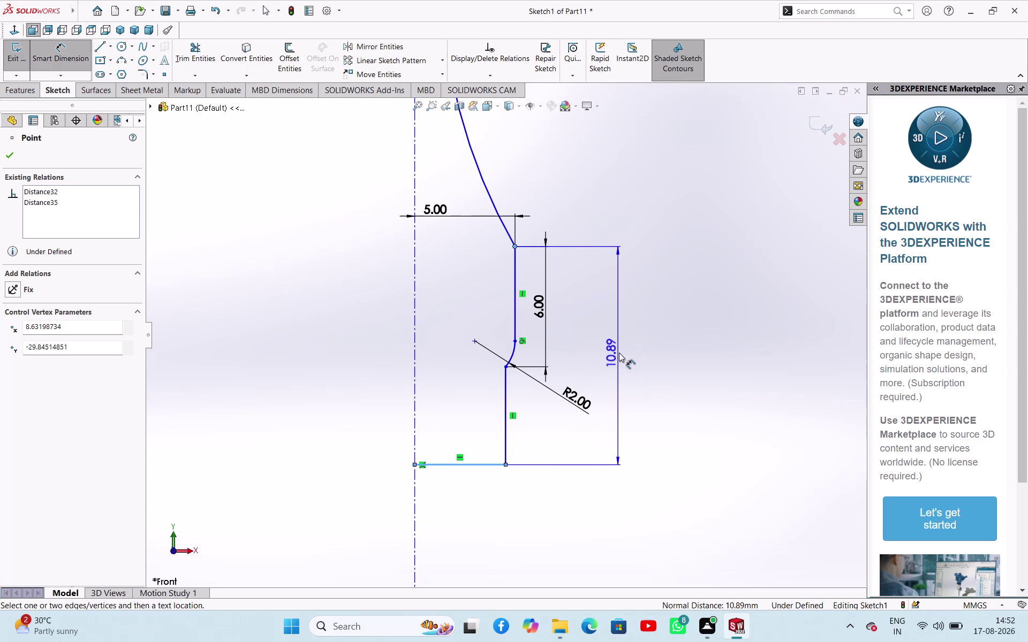
click(619, 352)
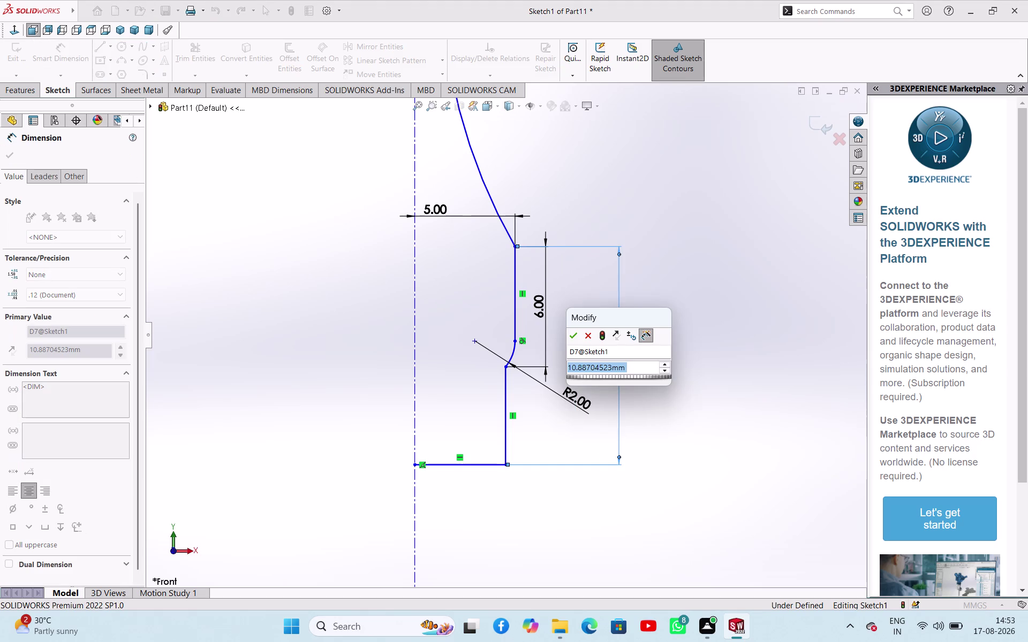
text(10)
key(Return)
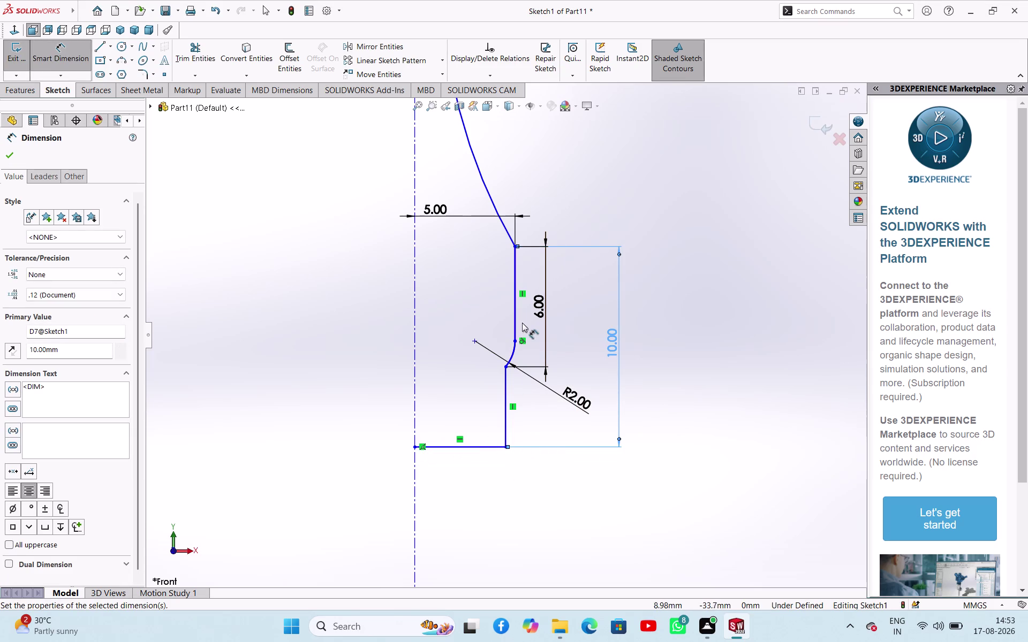
Try a centerline-to-lower-edge offset dimension, then discard it as over-defining.
click(515, 309)
click(415, 300)
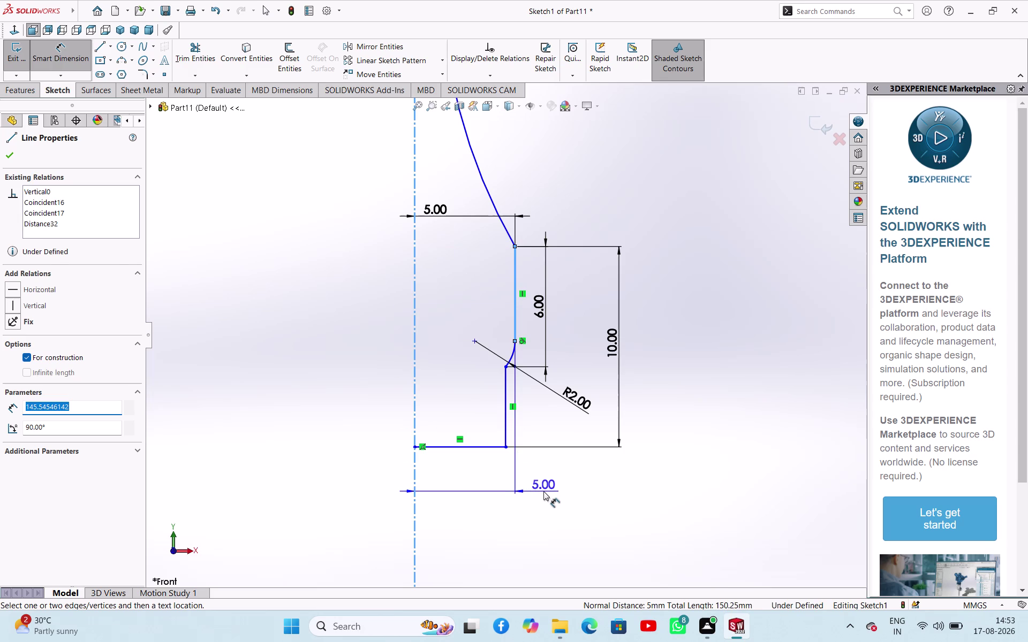
click(544, 491)
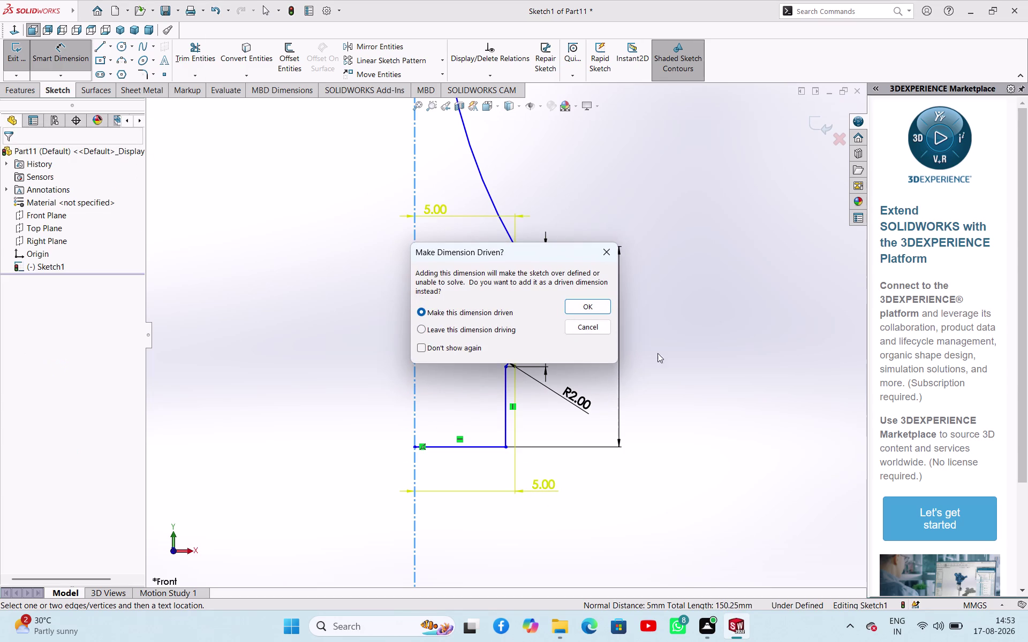
click(602, 251)
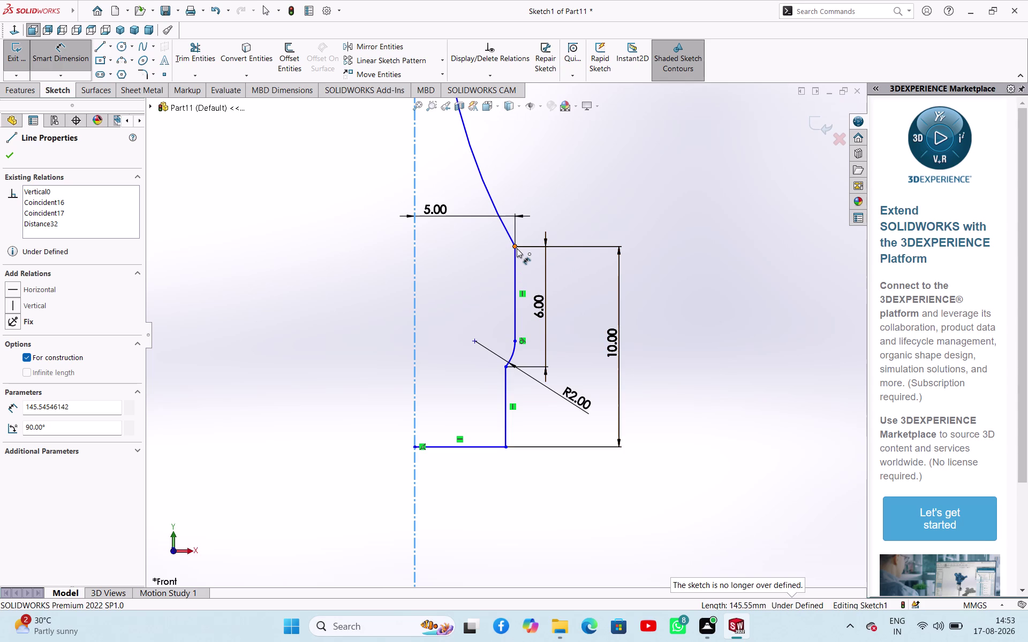
Dimension the bottom horizontal edge to a length of 5 mm.
scroll(up, 3)
scroll(up, 3)
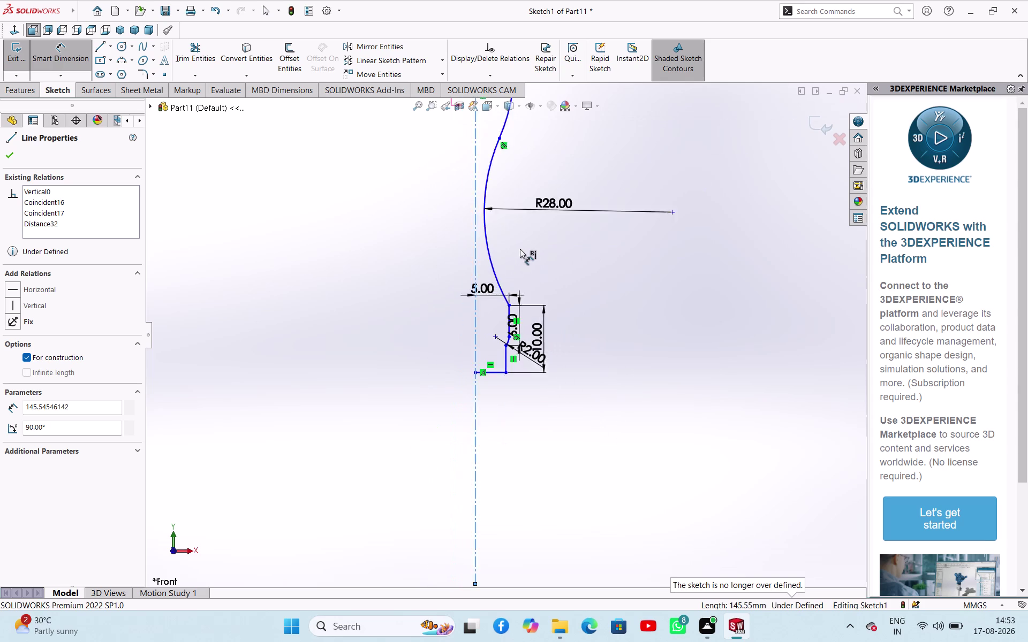
scroll(down, 3)
scroll(down, 3)
key(Escape)
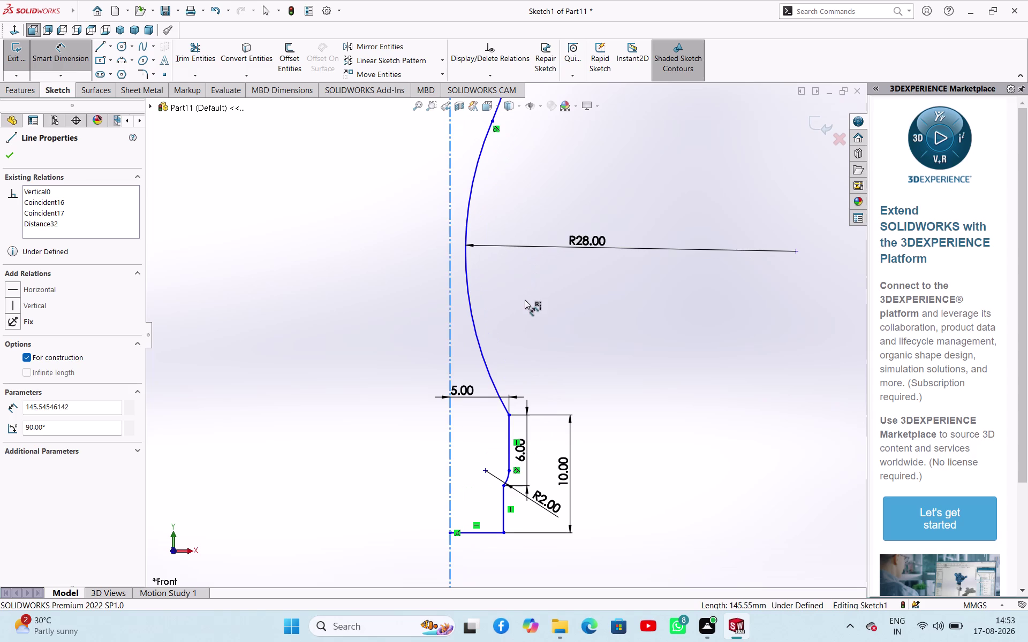
key(Escape)
key(Escape)
key(Escape)
right_drag(706, 502, 756, 335)
click(483, 534)
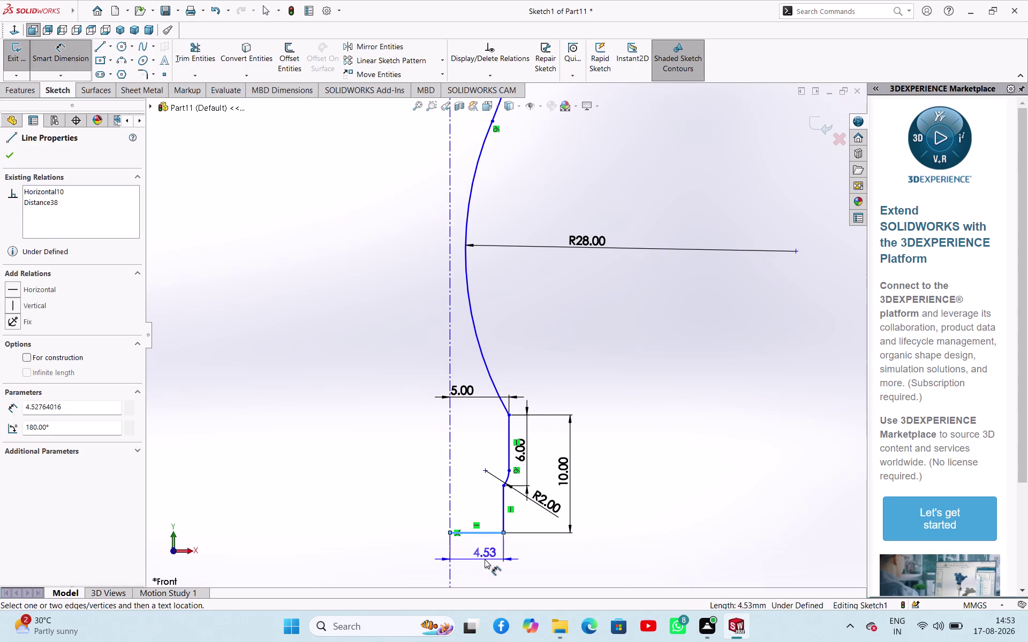
click(485, 560)
key(5)
key(Return)
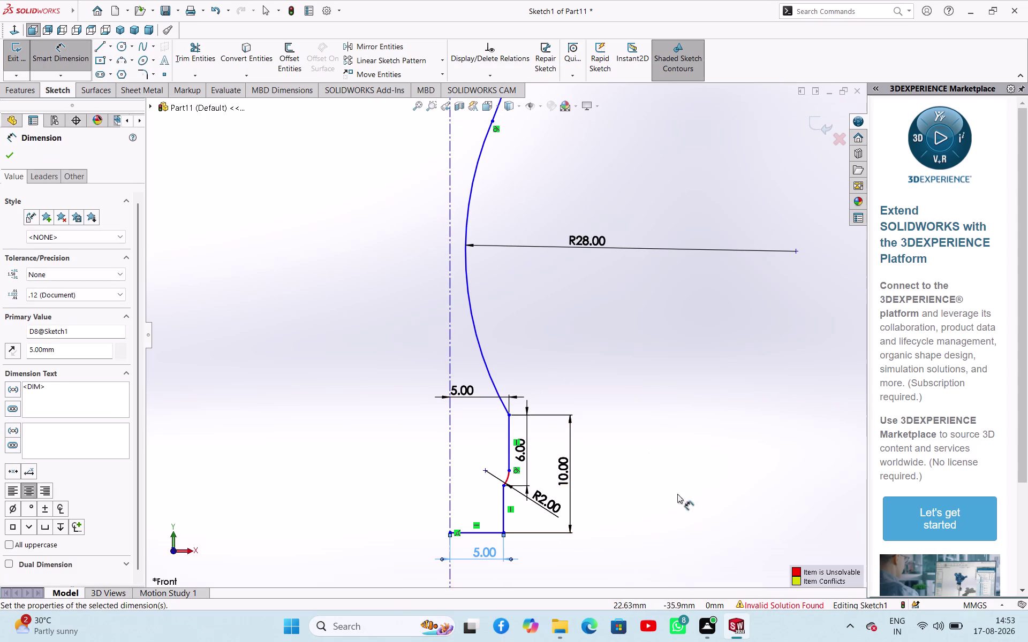
key(Escape)
key(Escape)
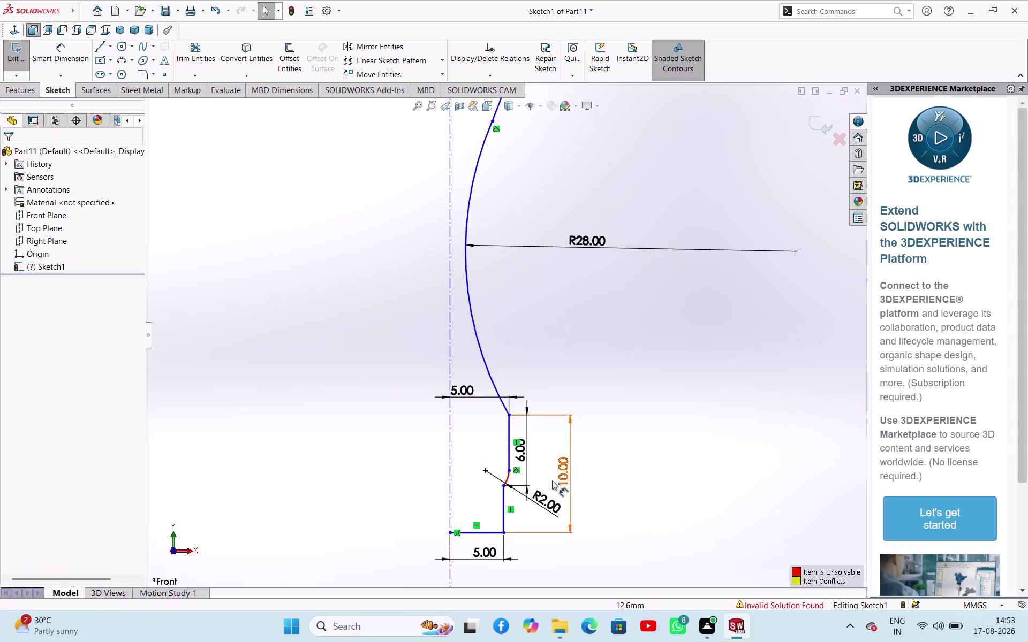
Delete the red, unsolvable R2 arc along with its radius dimension.
scroll(down, 3)
scroll(down, 3)
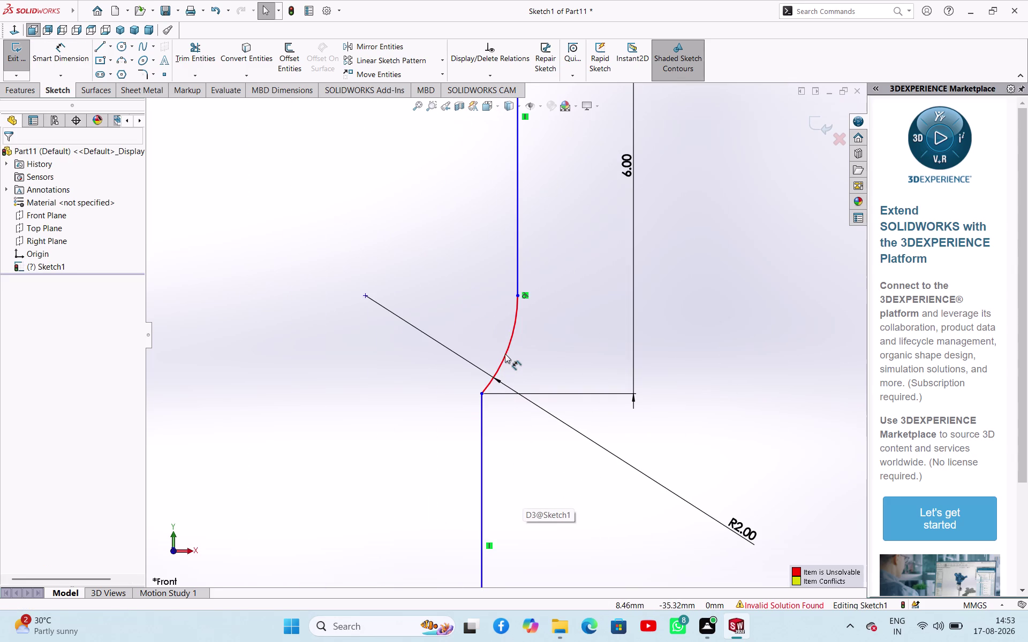
key(Escape)
key(Escape)
key(Escape)
click(511, 333)
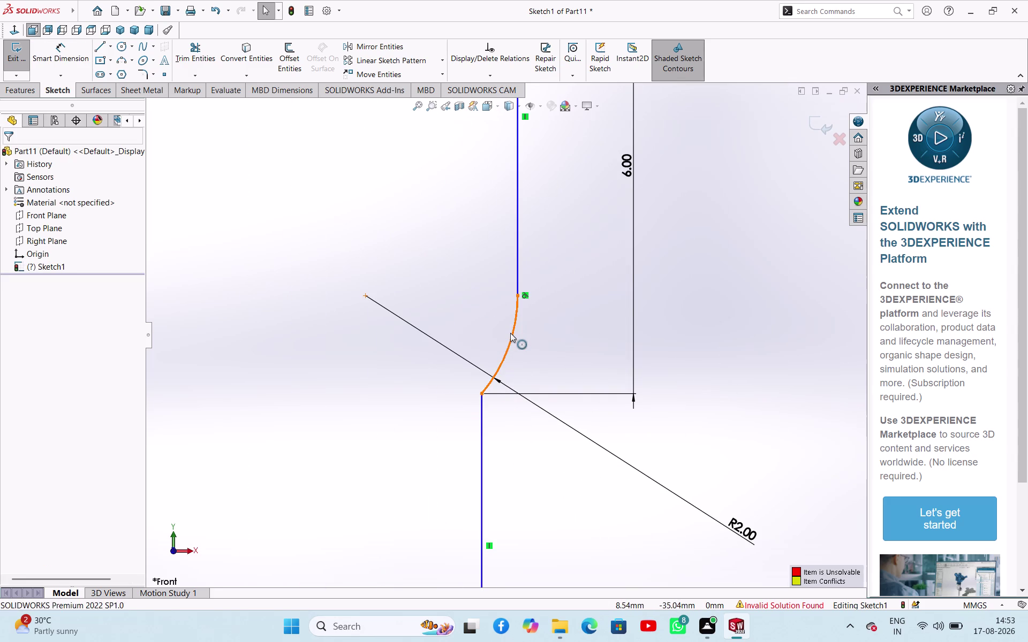
key(Delete)
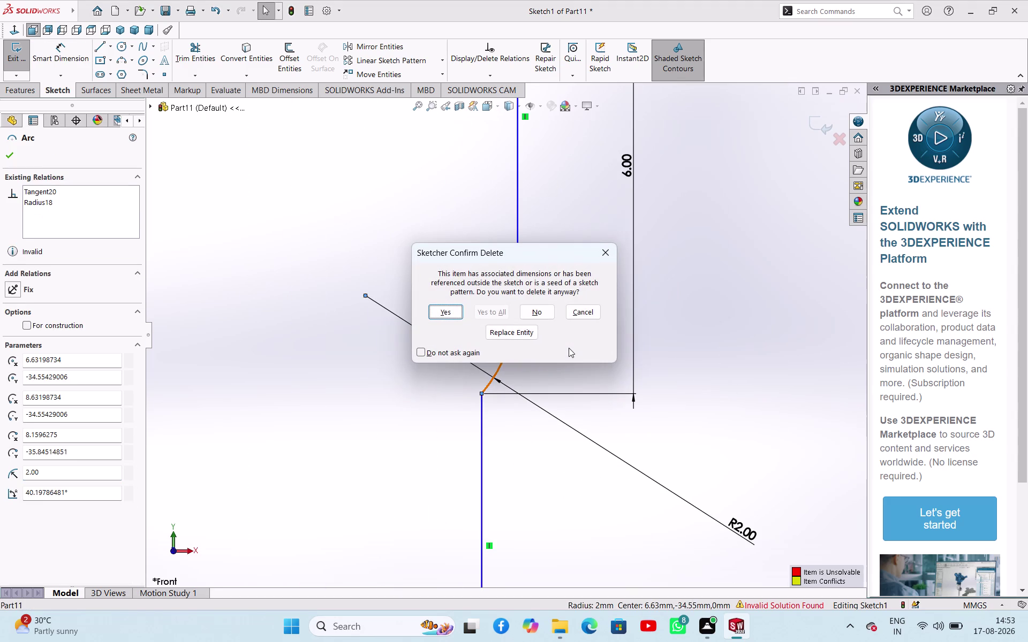
key(Return)
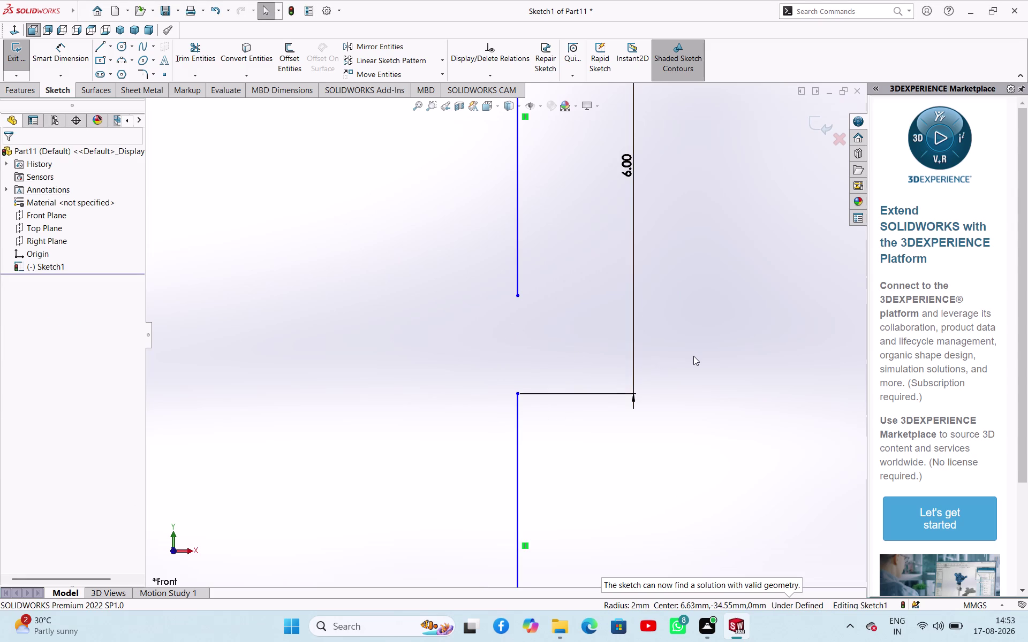
scroll(up, 3)
scroll(down, 3)
scroll(up, 3)
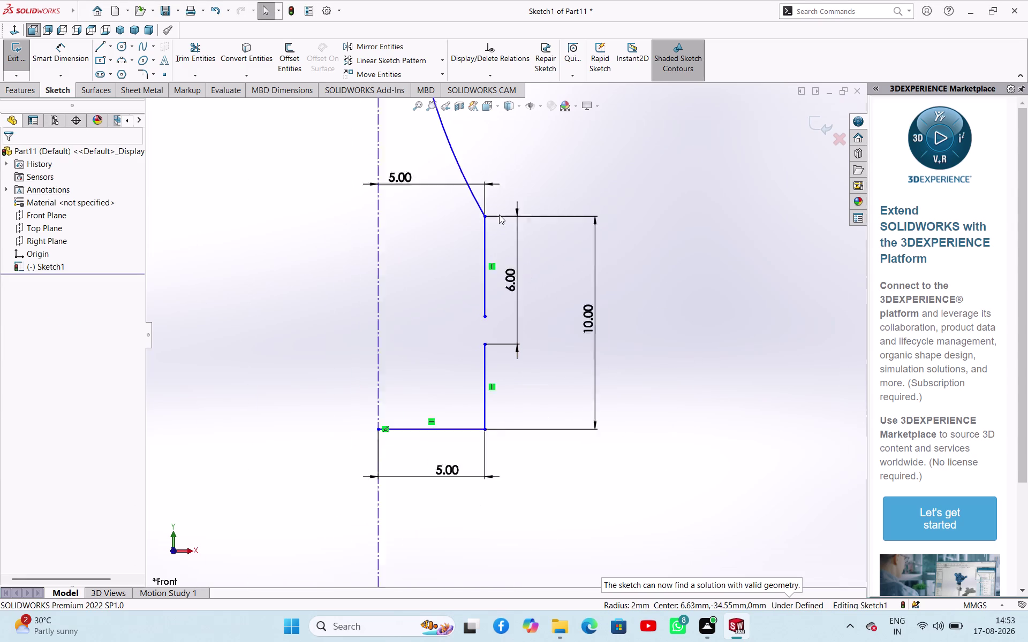
scroll(up, 3)
click(433, 207)
Delete the upper 5.00 dimension and make the R28 arc tangent to the short vertical line.
key(Delete)
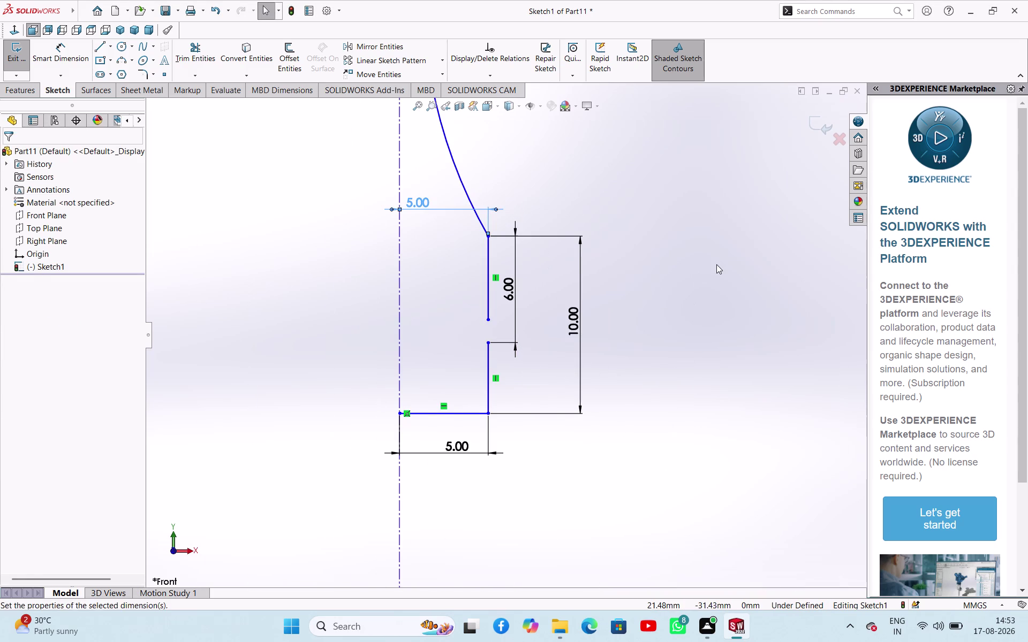
scroll(up, 3)
scroll(down, 3)
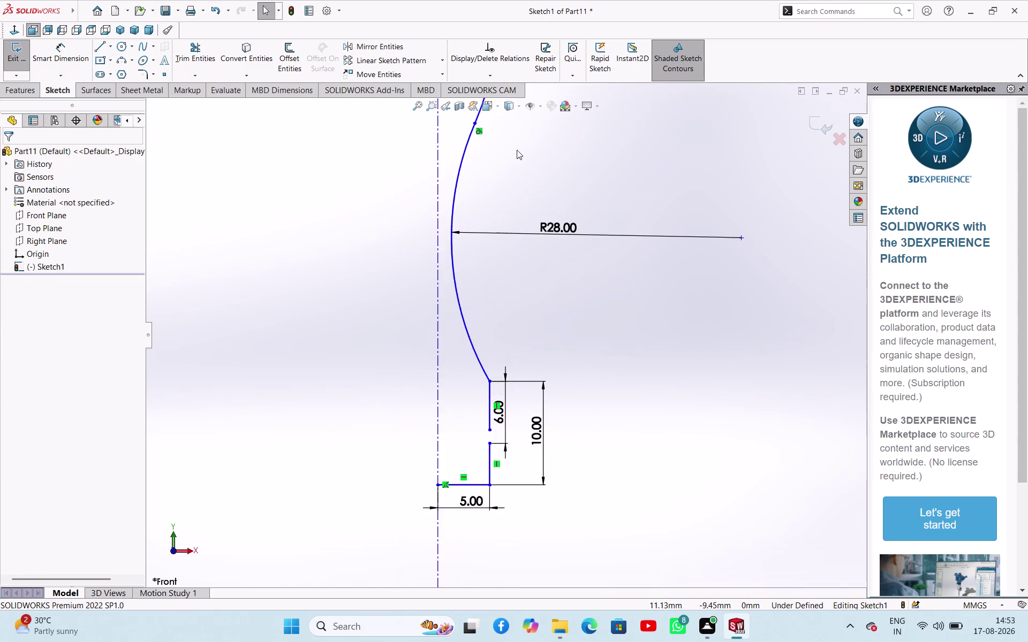
scroll(up, 3)
scroll(down, 3)
click(544, 348)
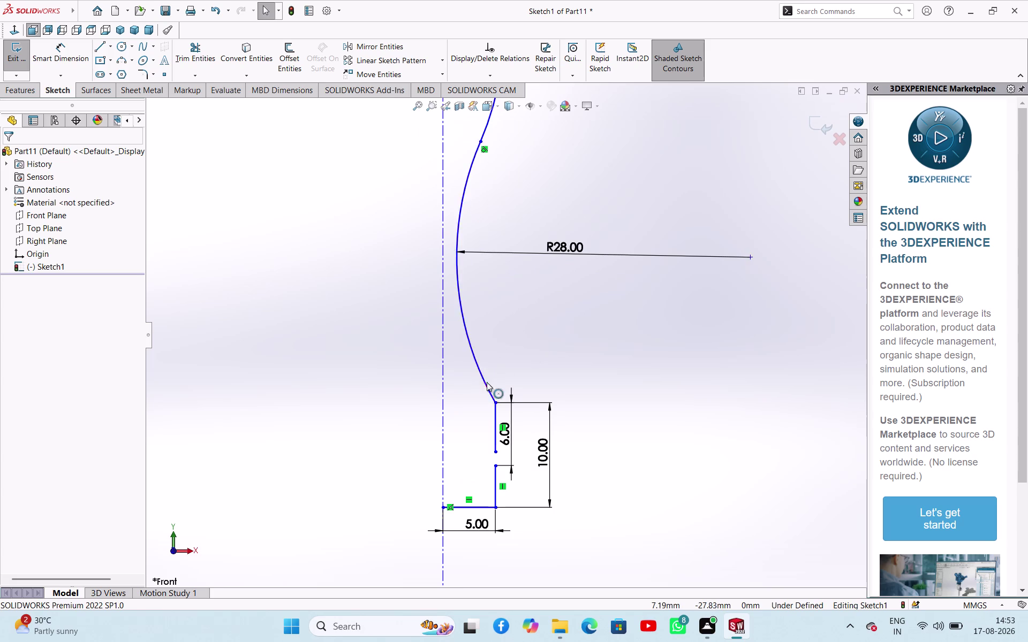
click(487, 385)
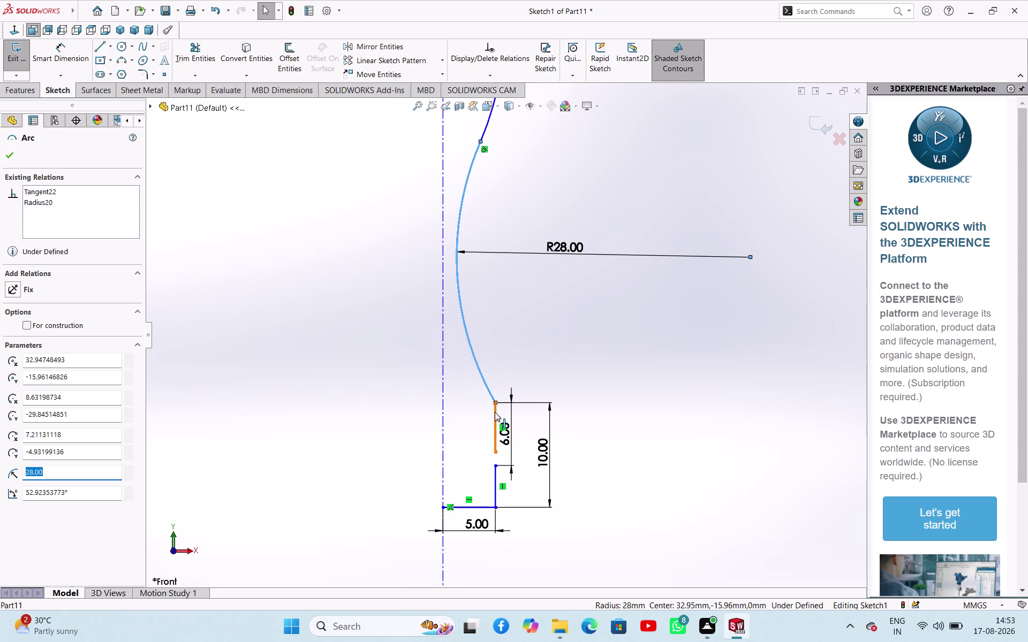
click(495, 412)
click(526, 367)
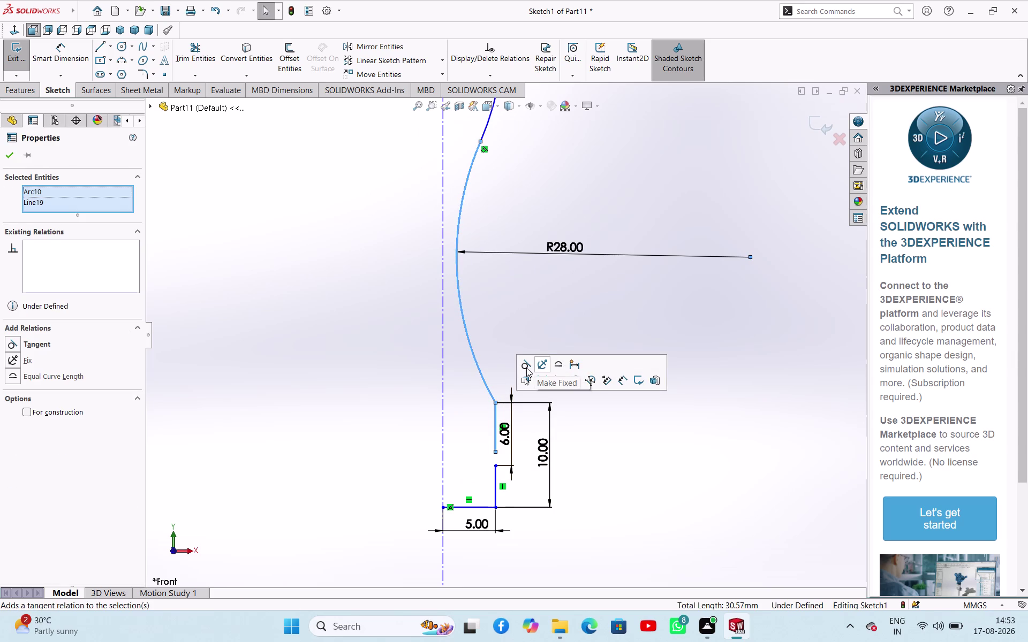
click(699, 299)
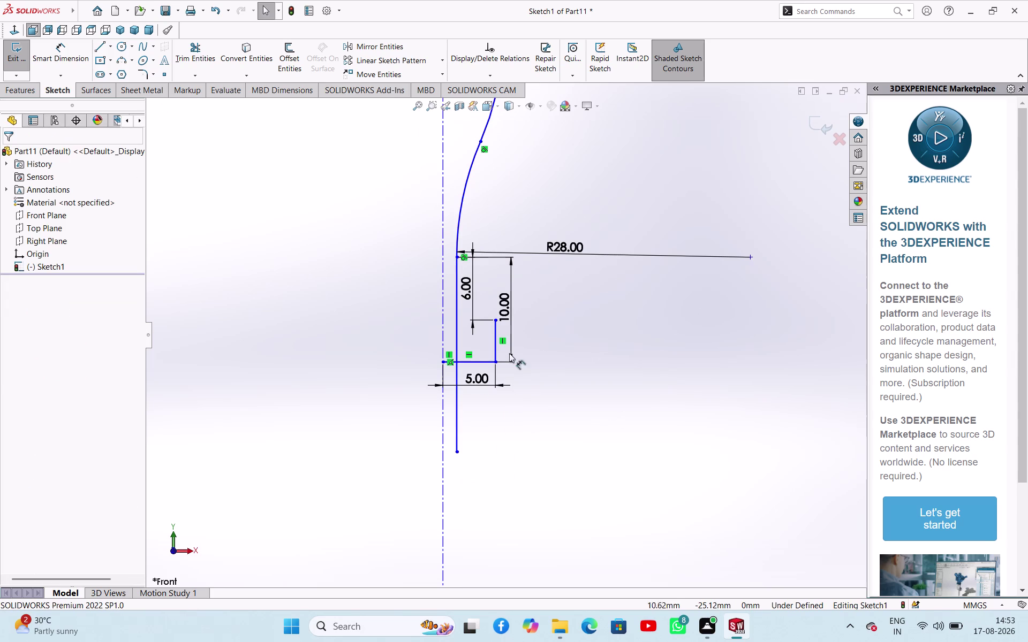
Drag the base line and lower step down, back up, and toward the centerline.
drag(476, 362, 498, 471)
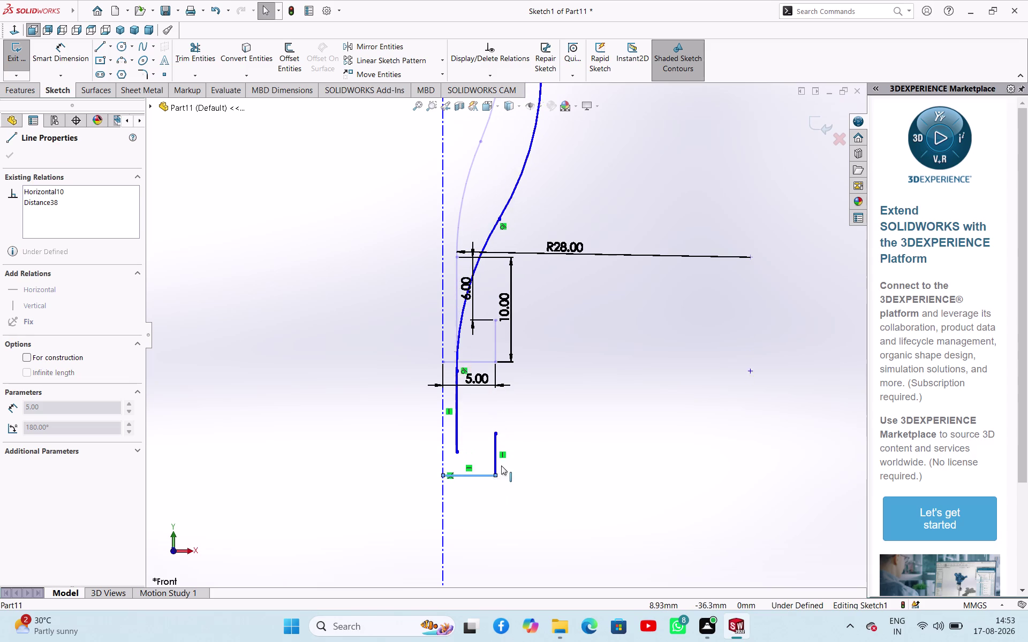
drag(498, 471, 514, 289)
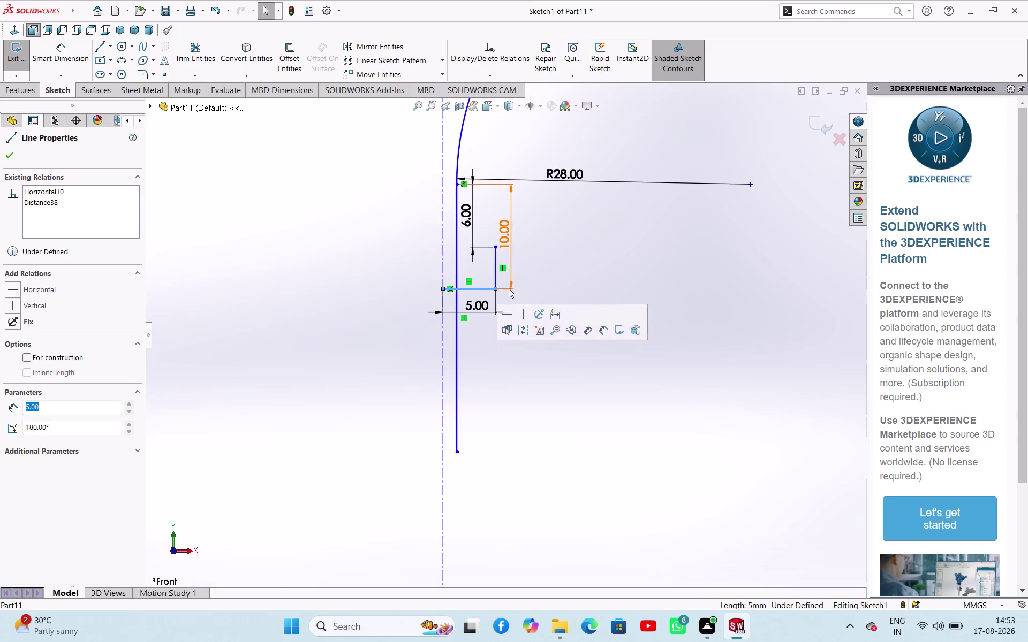
drag(494, 278, 439, 282)
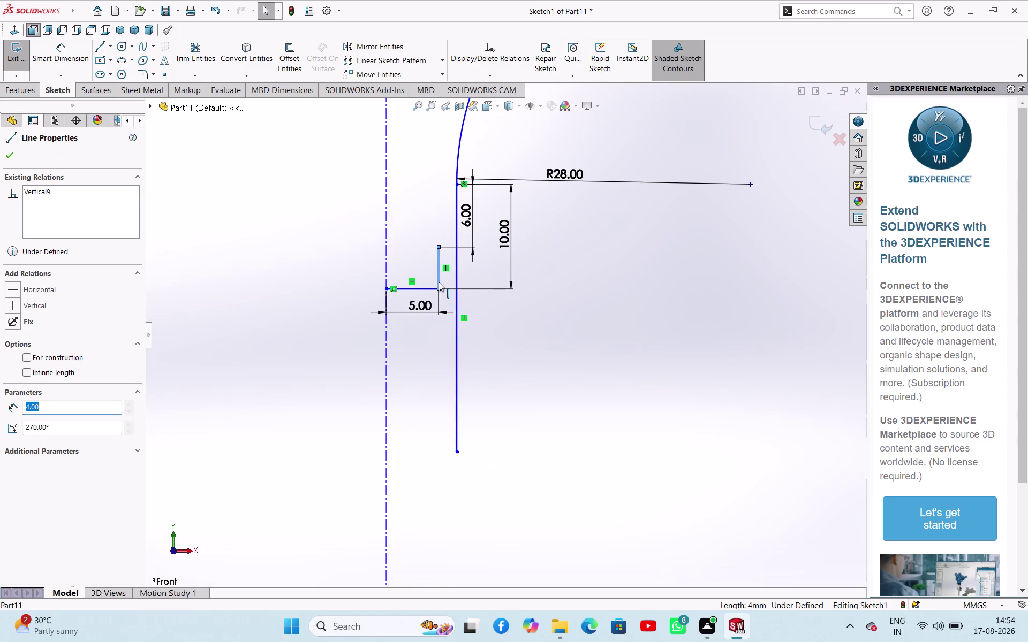
scroll(up, 3)
scroll(down, 3)
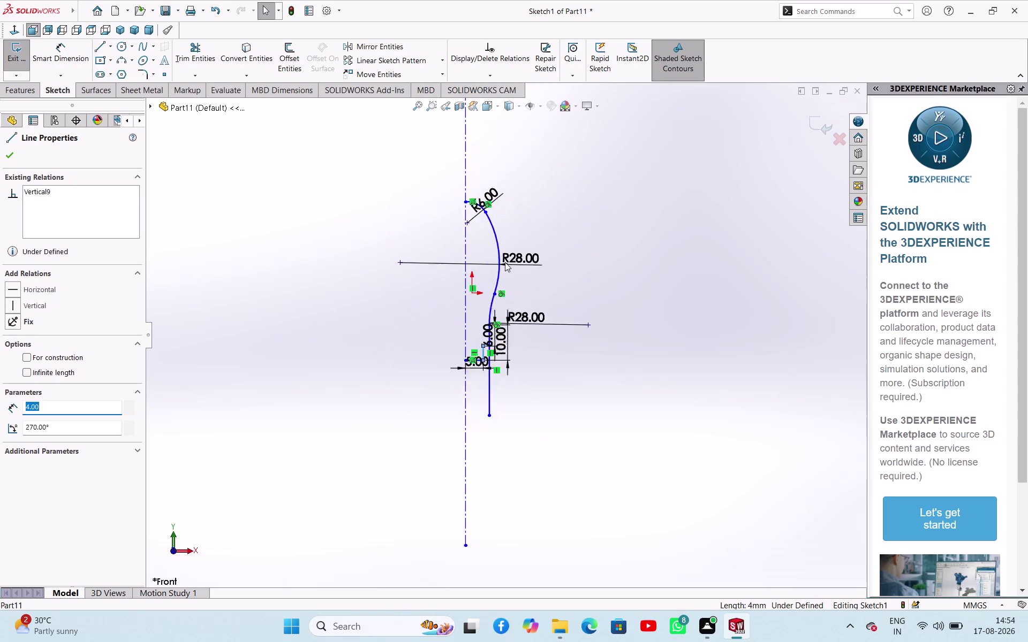
scroll(down, 3)
scroll(down, 3)
scroll(up, 3)
scroll(up, 3)
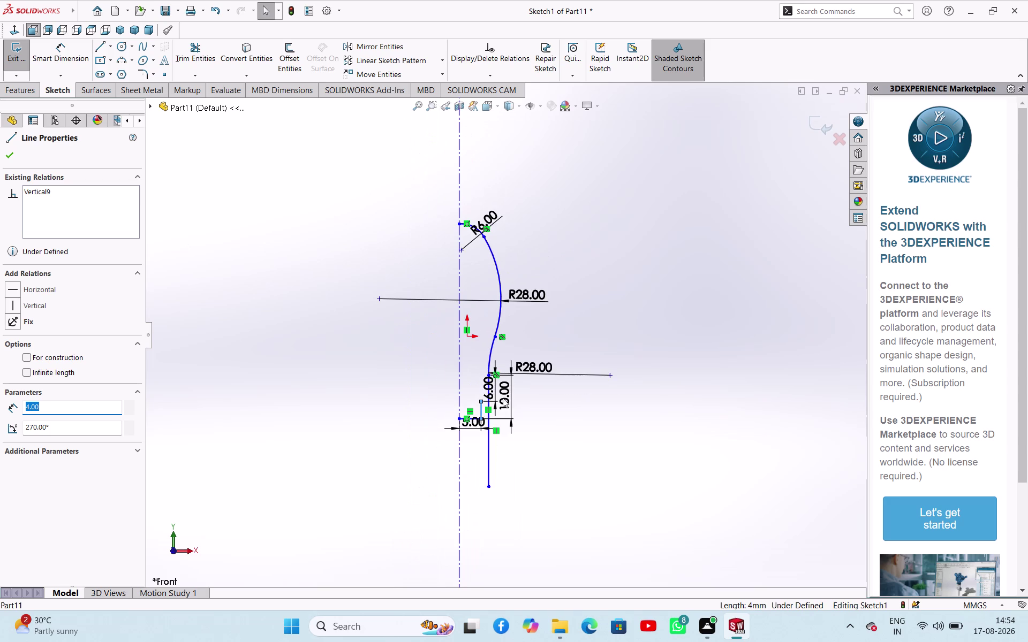
Shorten the long vertical line so its end lands on the step.
drag(490, 489, 495, 432)
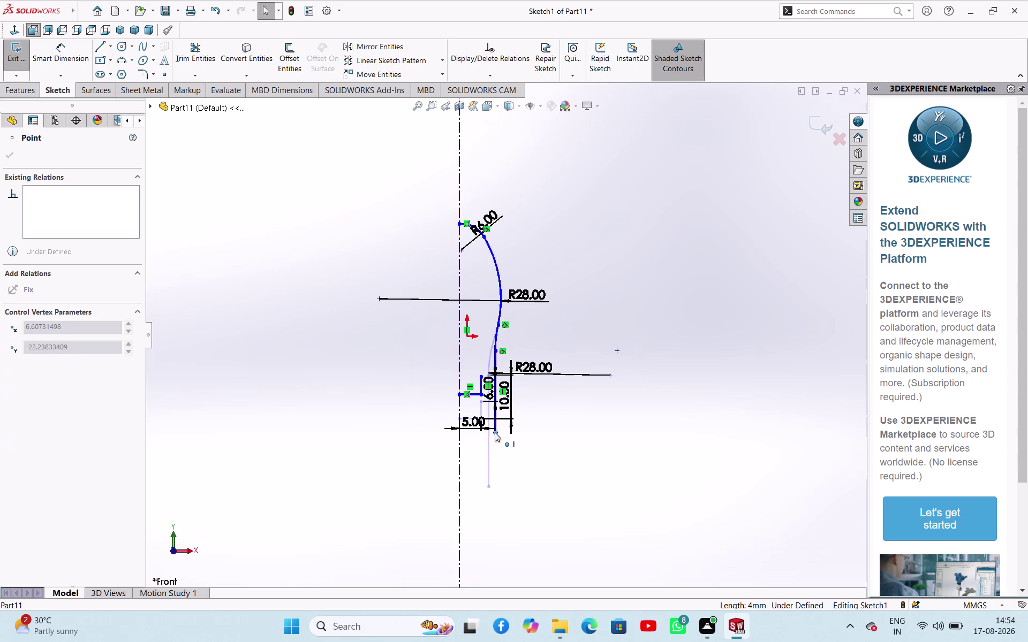
drag(495, 432, 491, 441)
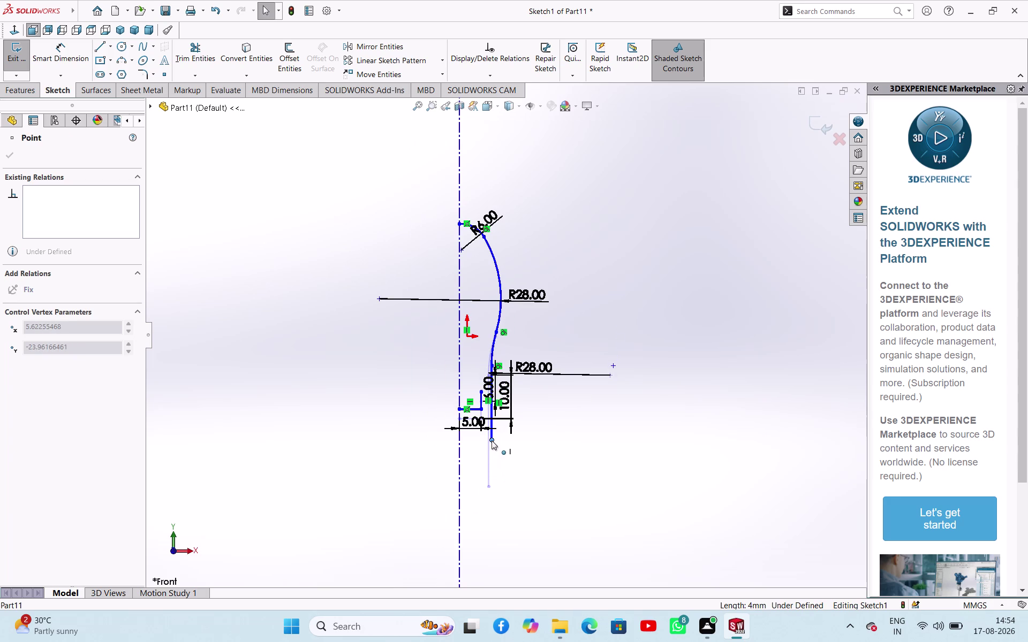
drag(491, 441, 485, 397)
click(604, 447)
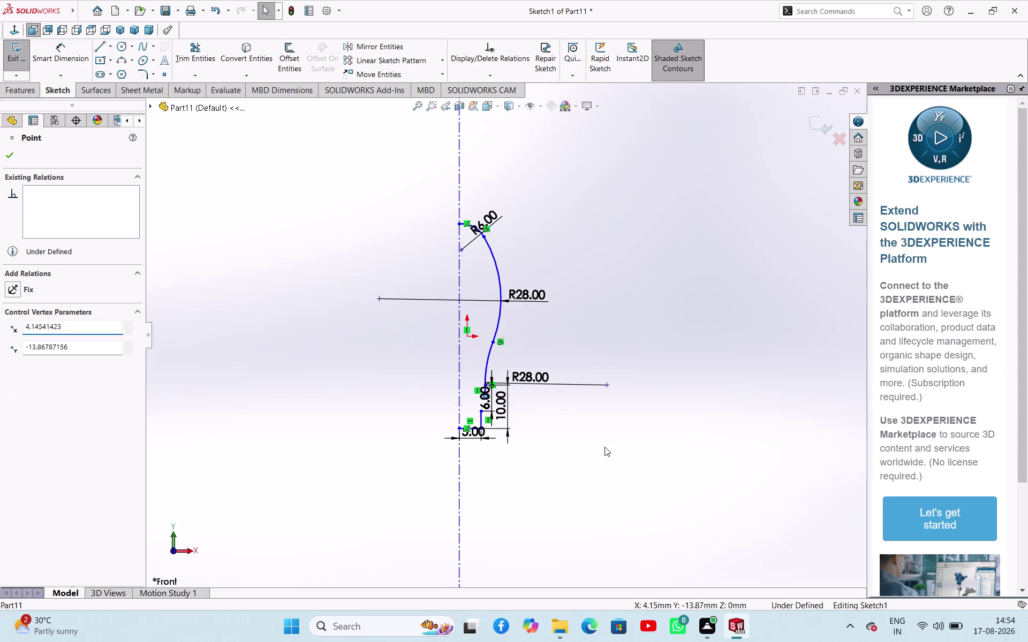
scroll(down, 3)
scroll(down, 3)
scroll(down, 3)
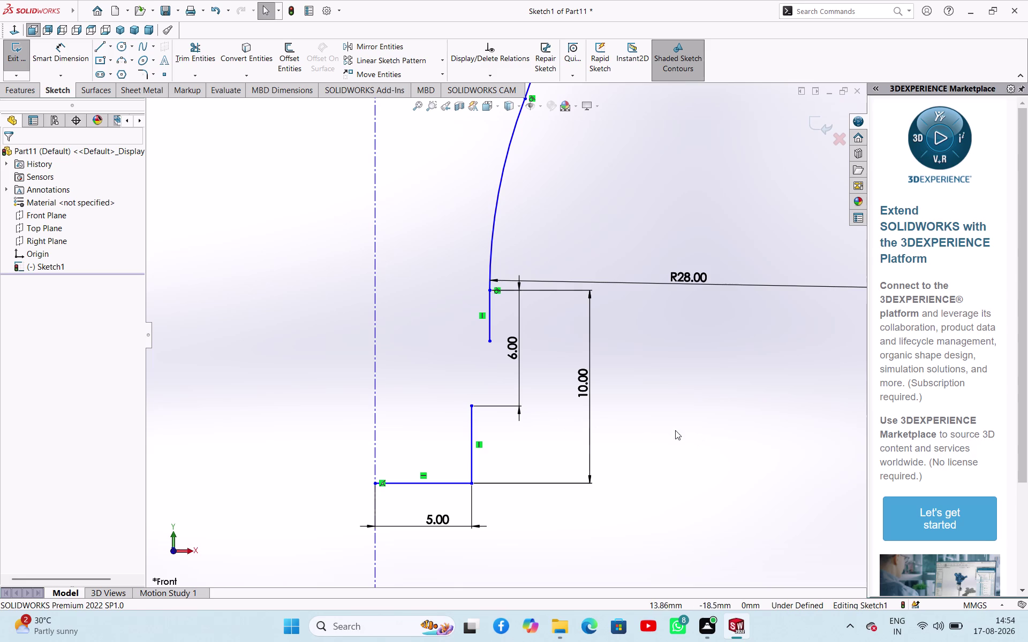
click(671, 421)
scroll(up, 3)
scroll(down, 3)
scroll(up, 3)
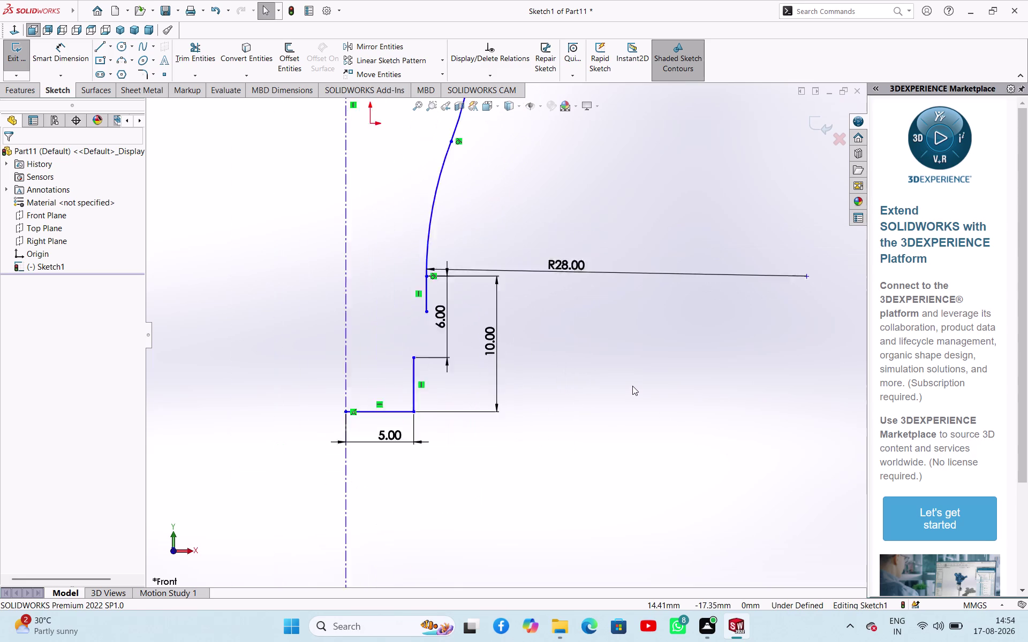
scroll(up, 3)
scroll(down, 3)
scroll(up, 3)
right_drag(636, 232, 638, 230)
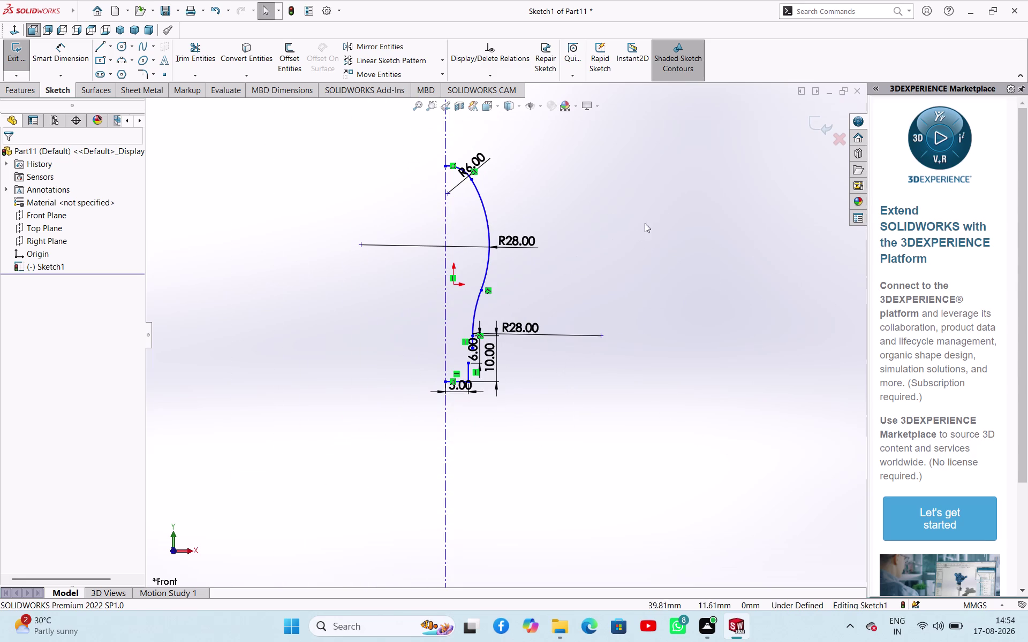
right_drag(638, 231, 668, 183)
Add a 72 height dimension from the bottom point to the R28 arc's top end.
click(443, 165)
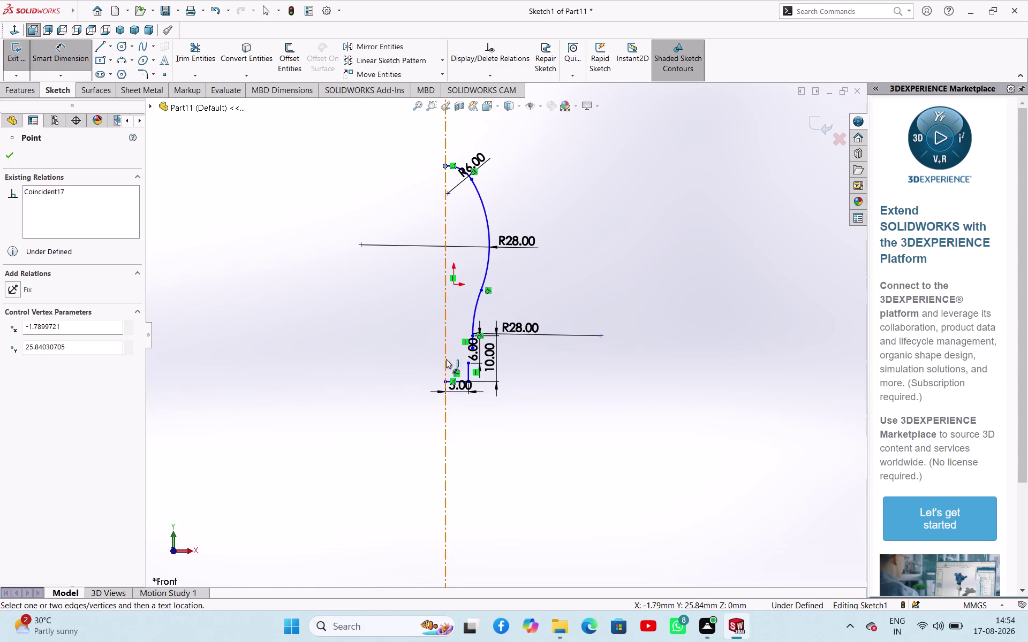
click(447, 380)
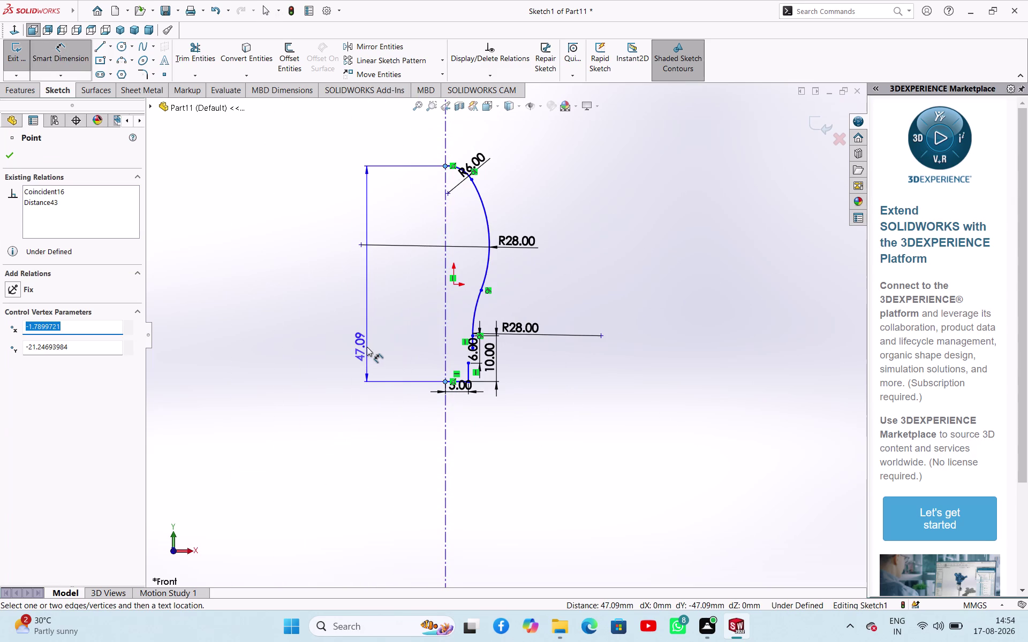
click(367, 347)
text(72)
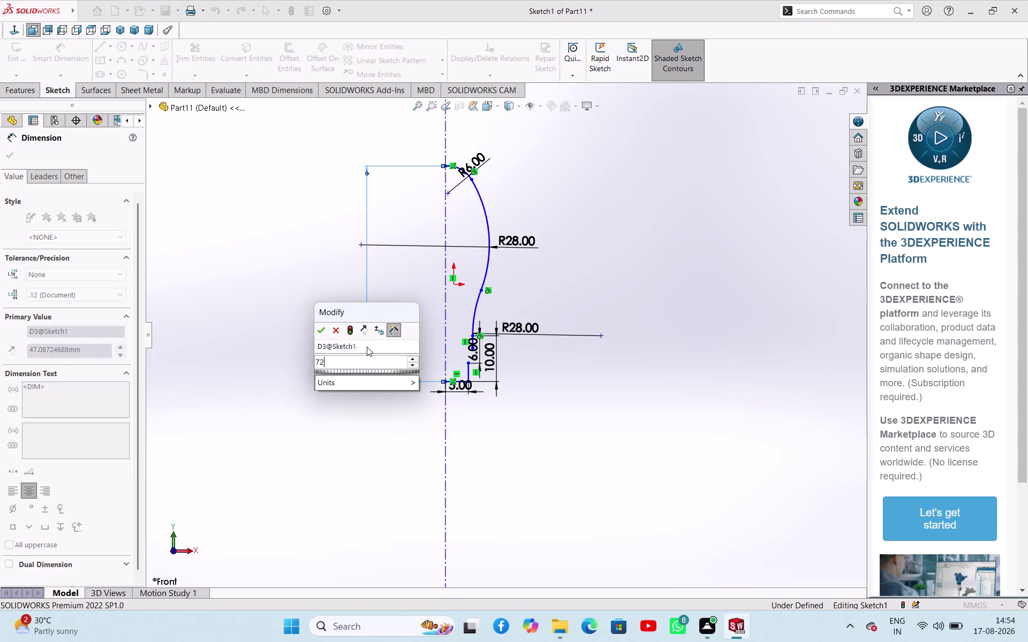
key(Return)
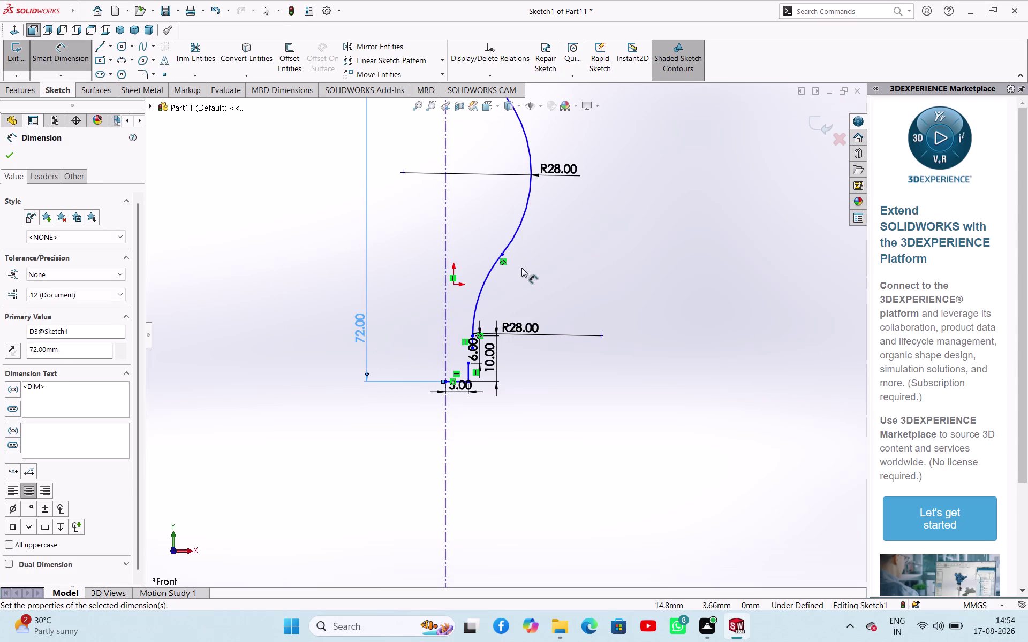
scroll(up, 3)
scroll(down, 3)
scroll(down, 3)
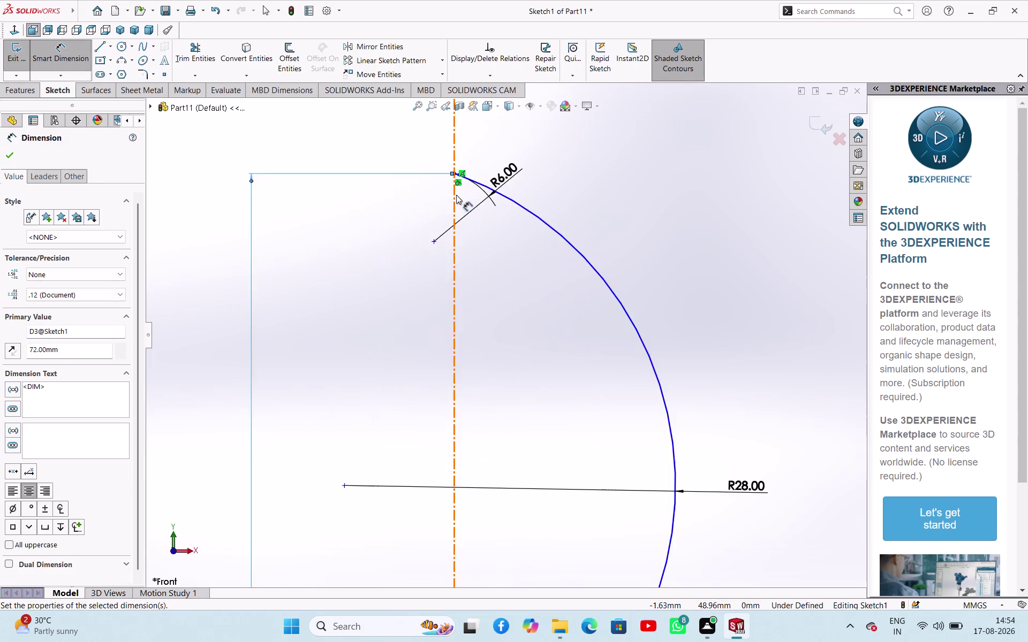
scroll(up, 3)
scroll(up, 3)
scroll(down, 3)
scroll(up, 3)
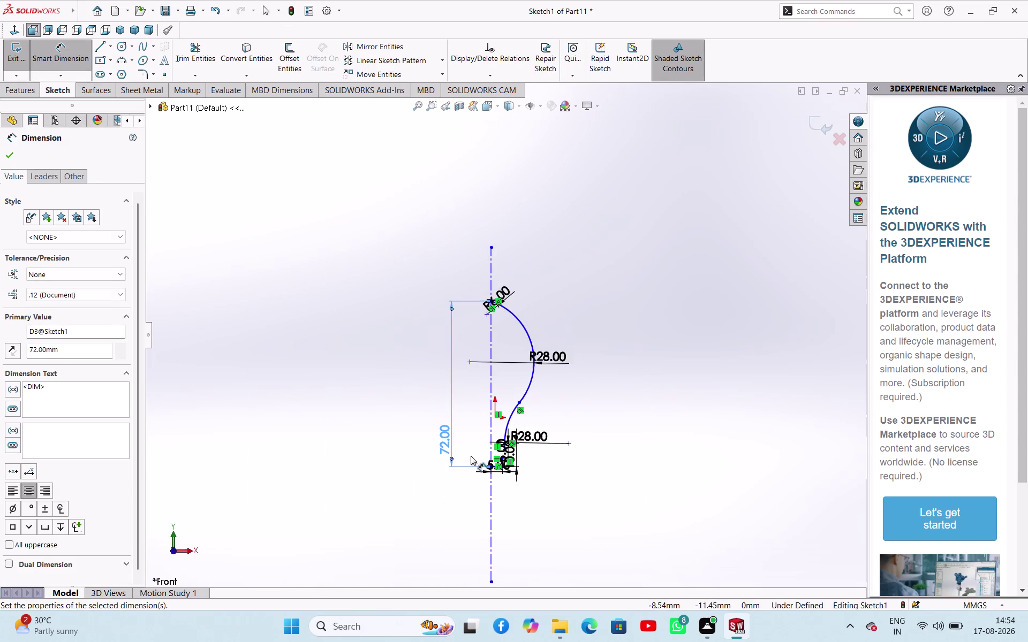
scroll(down, 3)
scroll(up, 3)
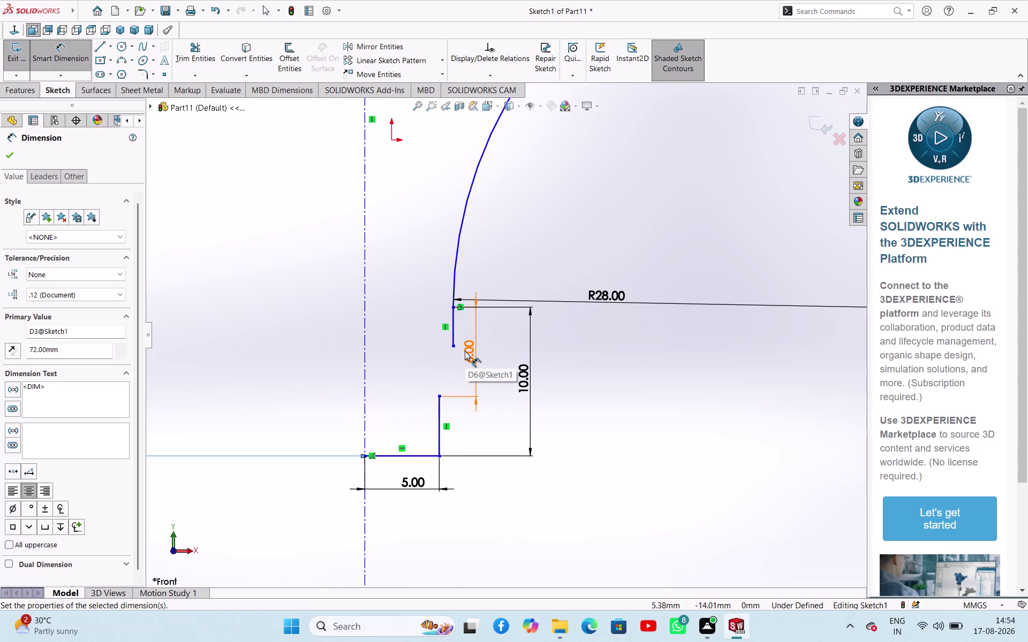
scroll(up, 3)
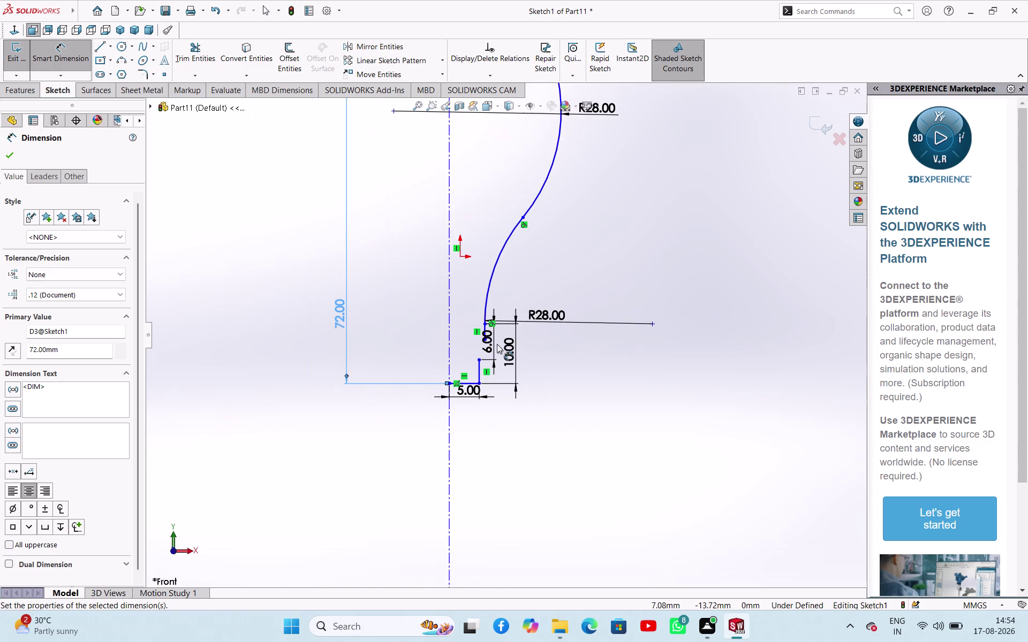
scroll(down, 3)
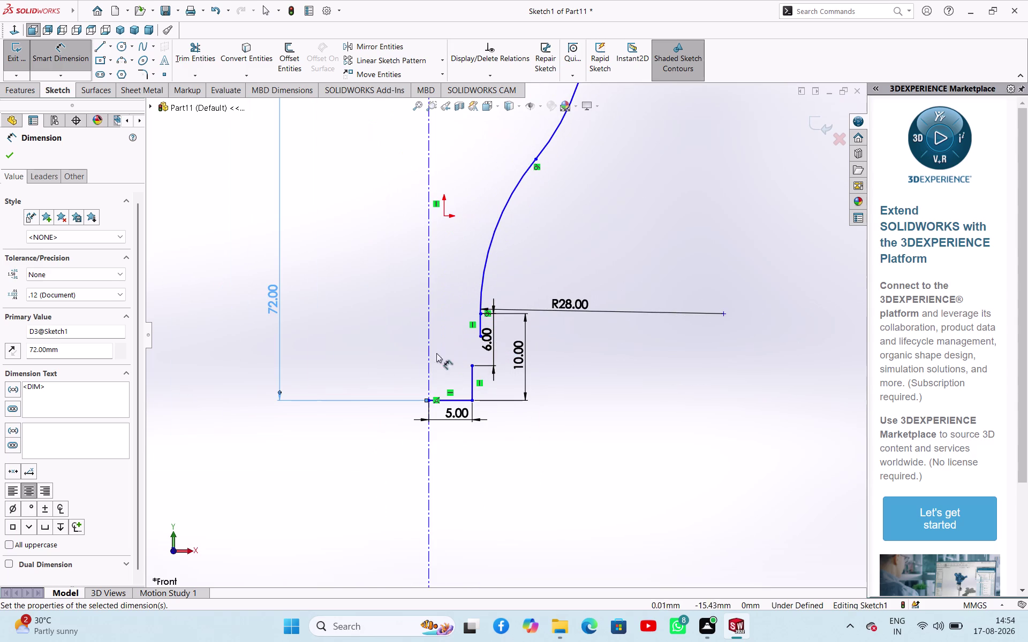
click(99, 48)
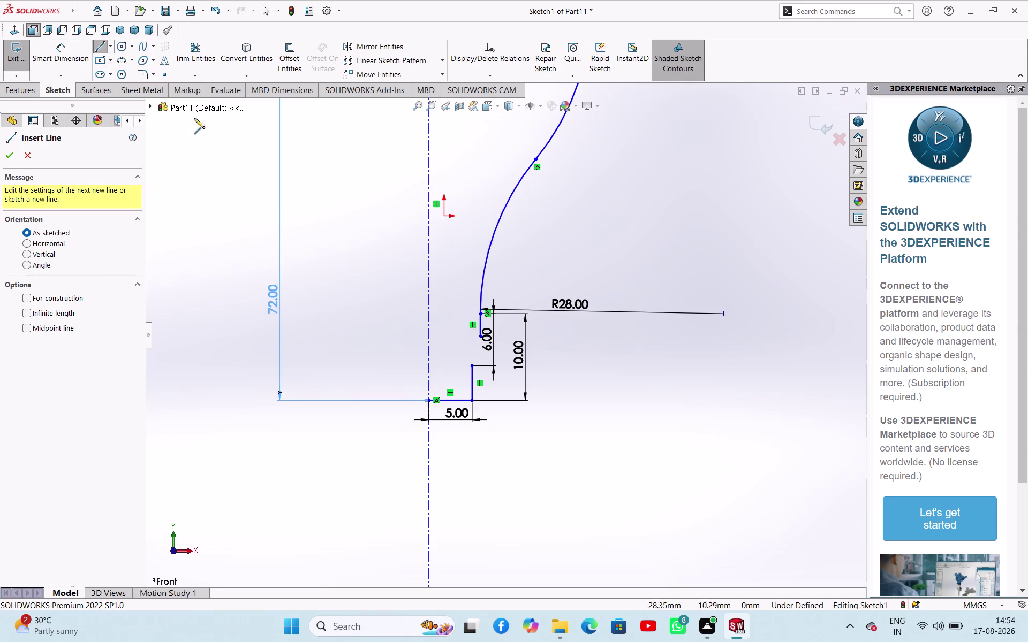
Draw a 3-point arc from the step's top corner to the vertical line's lower end.
click(121, 64)
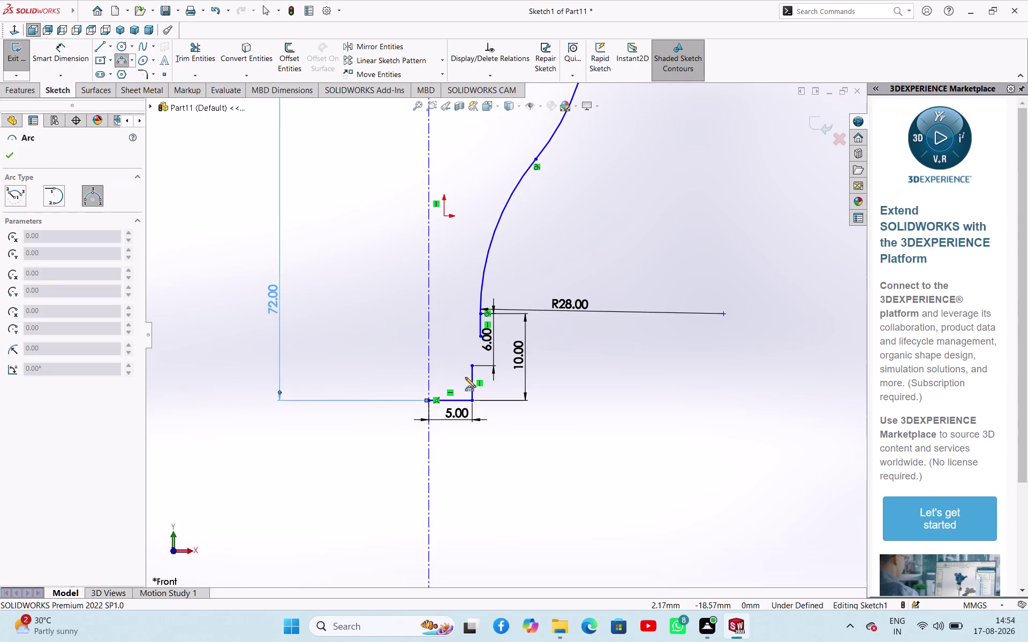
click(470, 368)
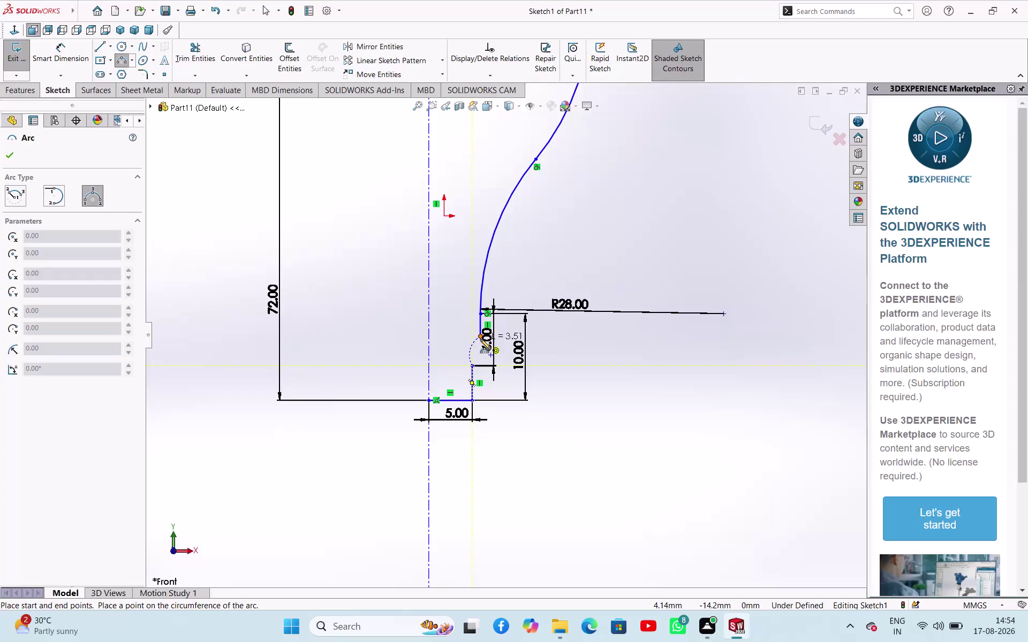
key(Escape)
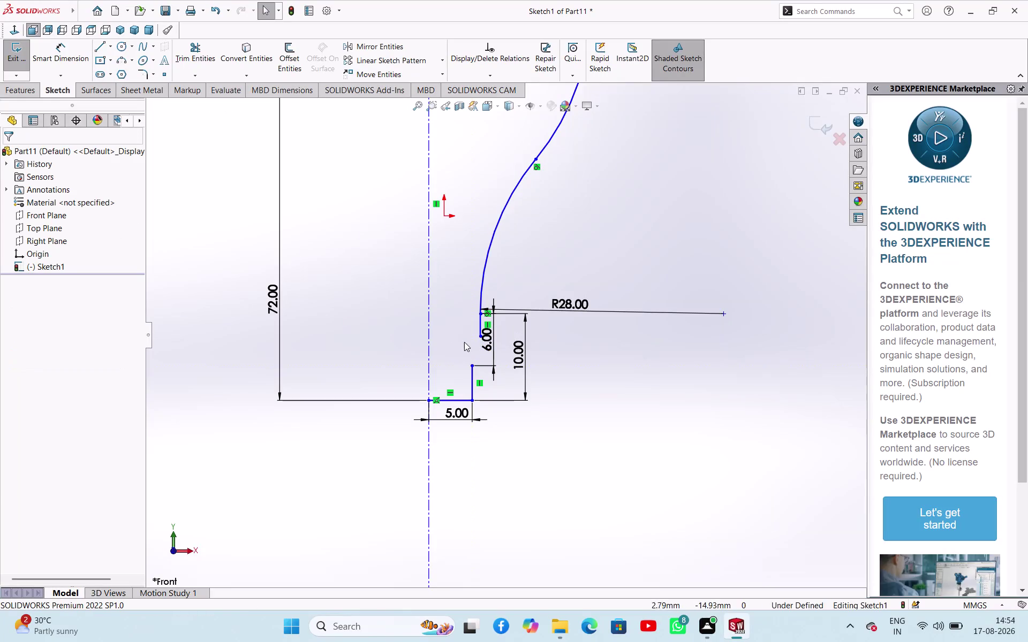
click(120, 65)
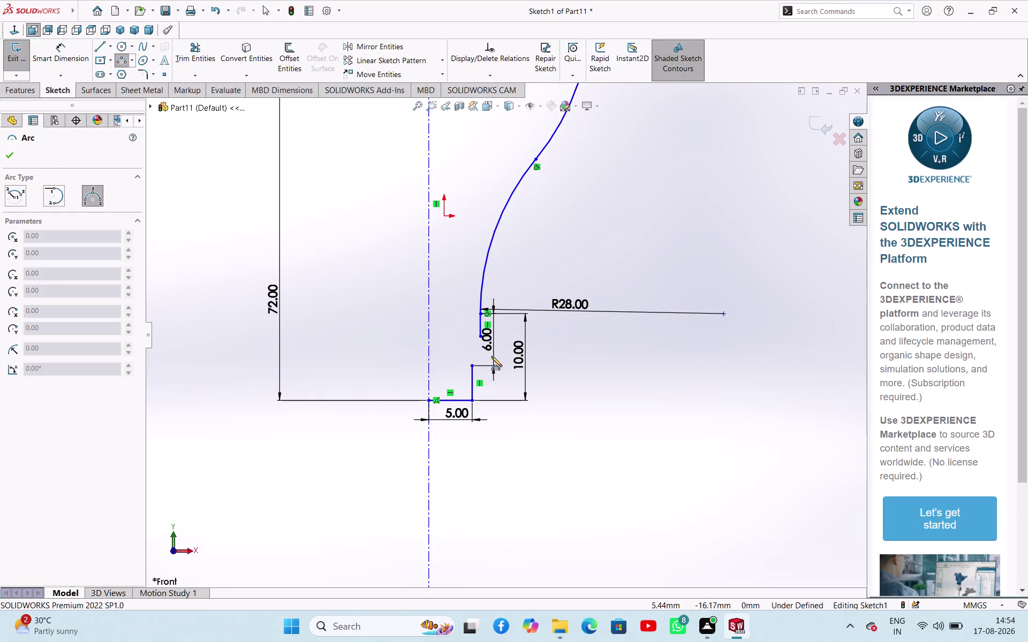
click(479, 336)
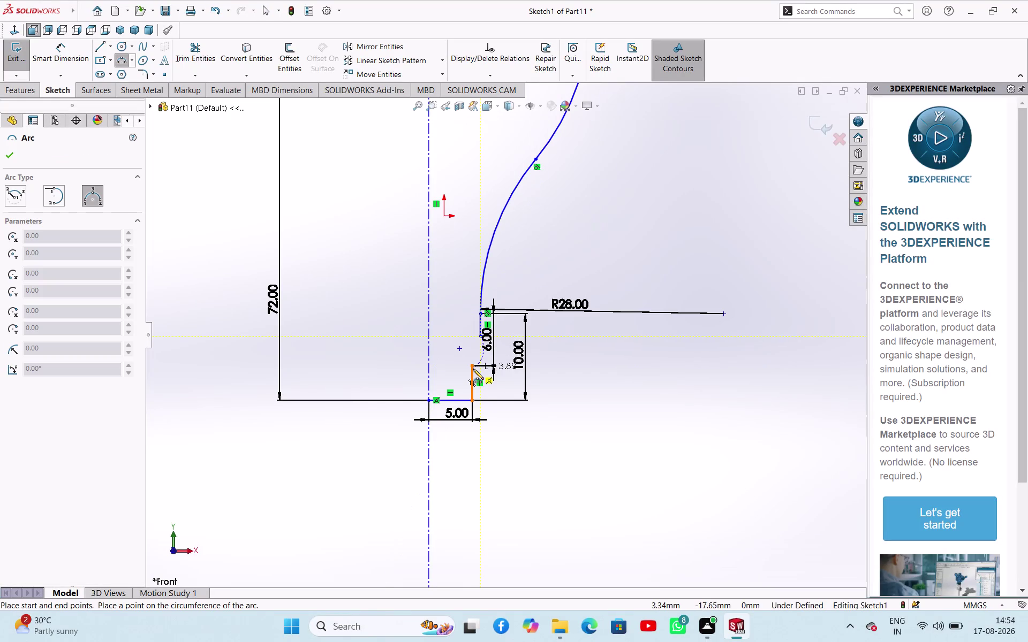
click(473, 368)
key(Escape)
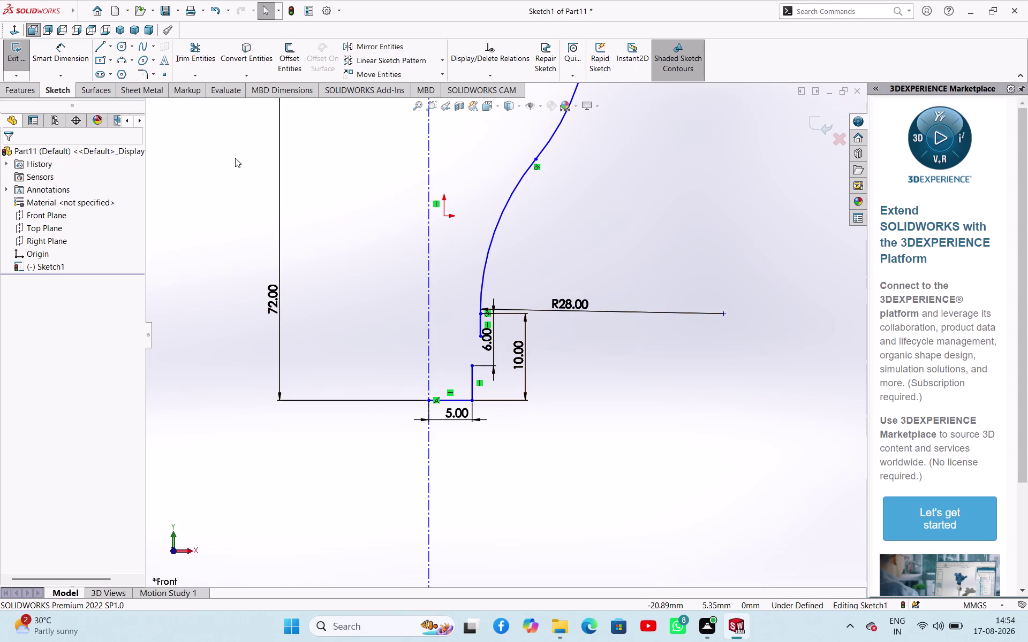
click(123, 66)
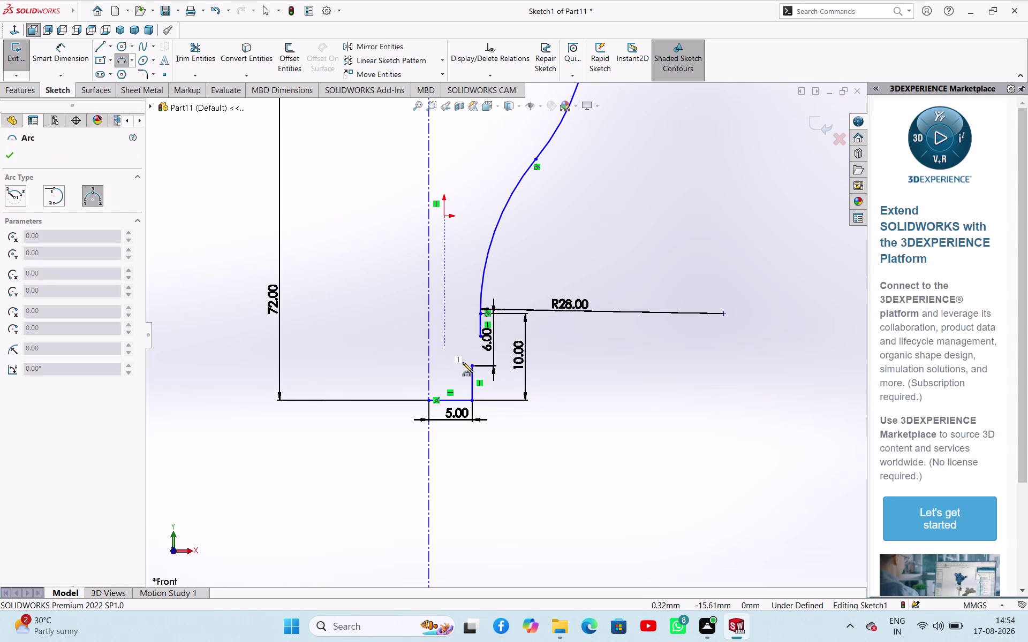
click(478, 339)
click(474, 368)
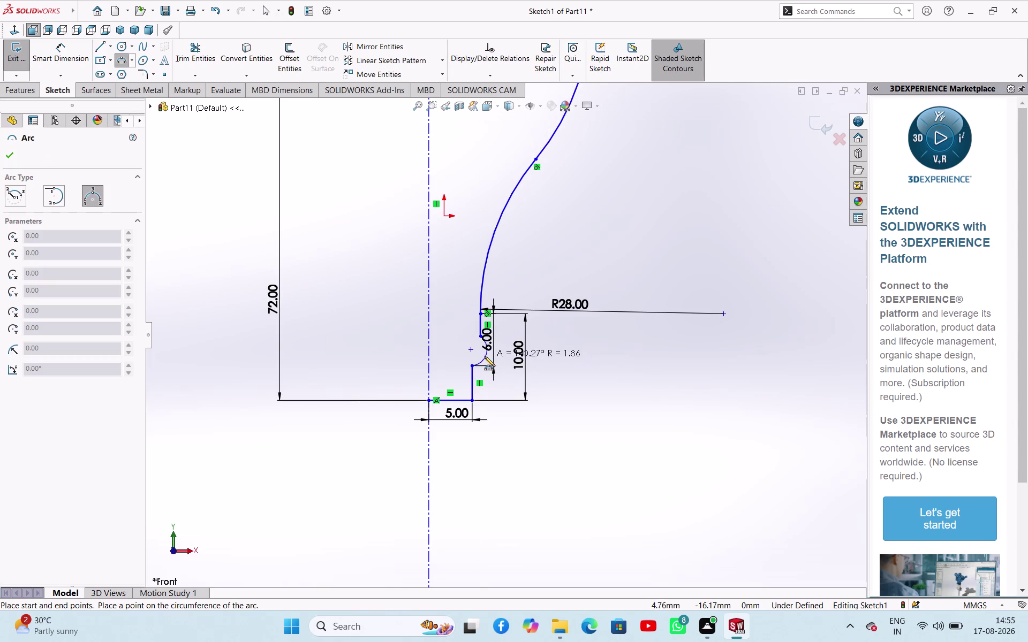
click(484, 357)
right_click(547, 362)
click(556, 368)
right_drag(578, 397, 586, 328)
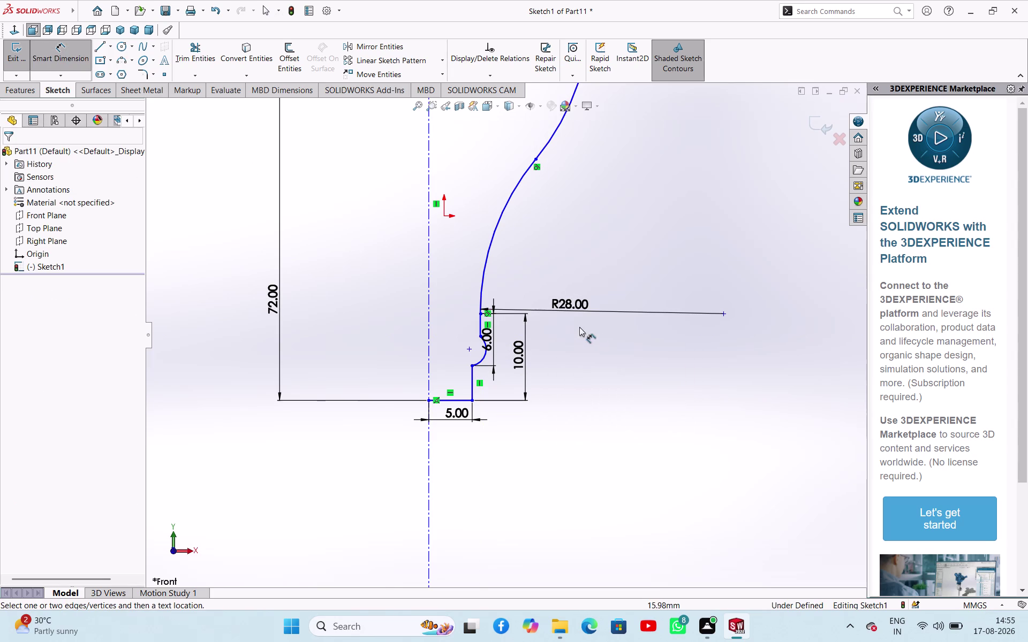
Dimension the small connecting arc with a 2 mm radius.
click(485, 360)
click(548, 374)
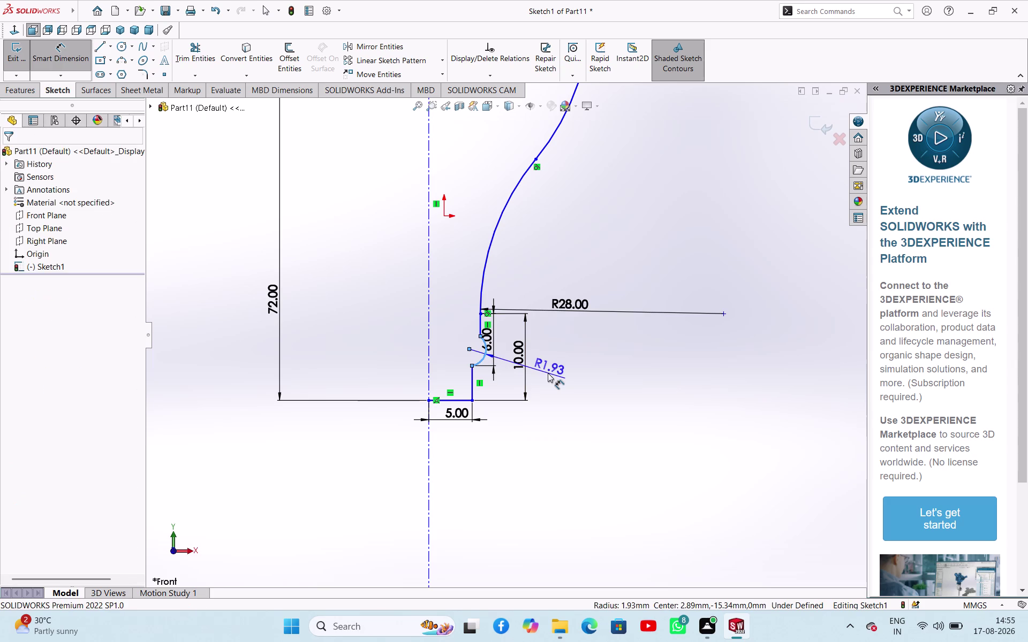
key(2)
key(Return)
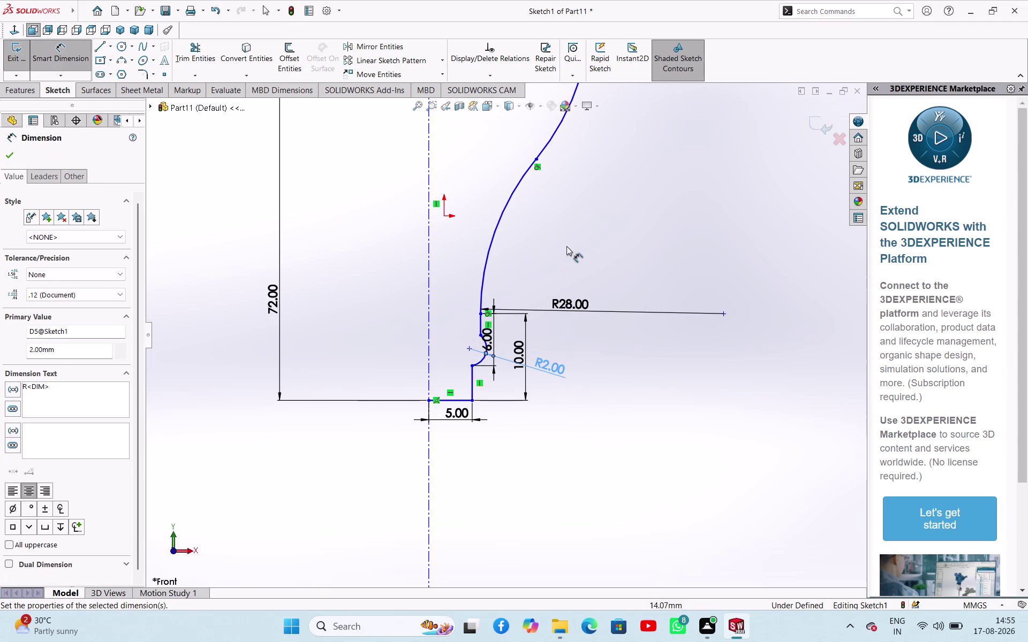
Pick the vertical line's top end and a second point for a new dimension.
scroll(up, 3)
scroll(up, 3)
scroll(down, 3)
scroll(up, 3)
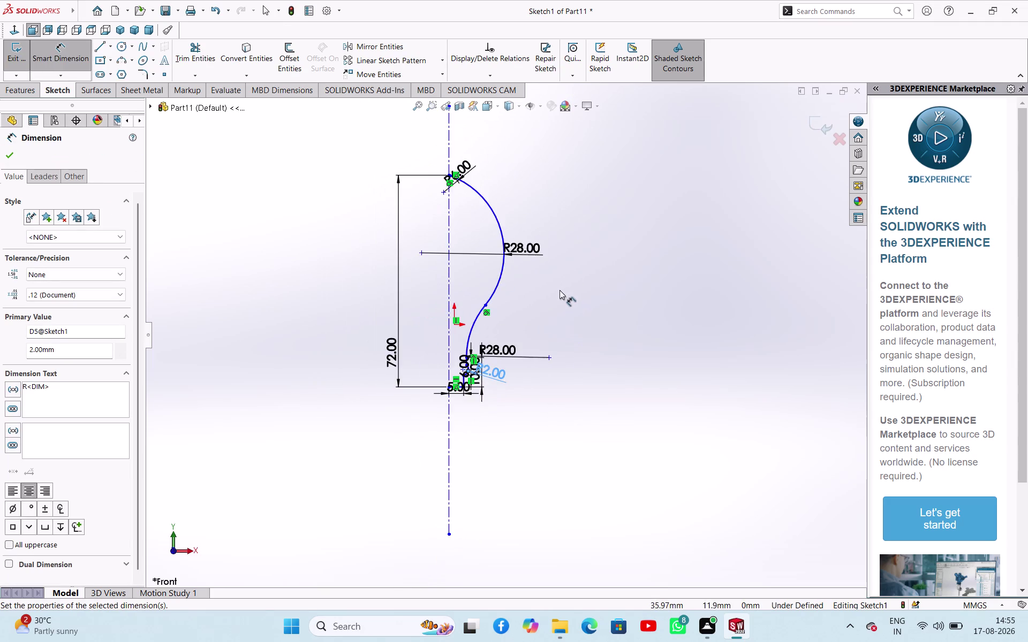
scroll(down, 3)
scroll(up, 3)
scroll(down, 3)
scroll(down, 3)
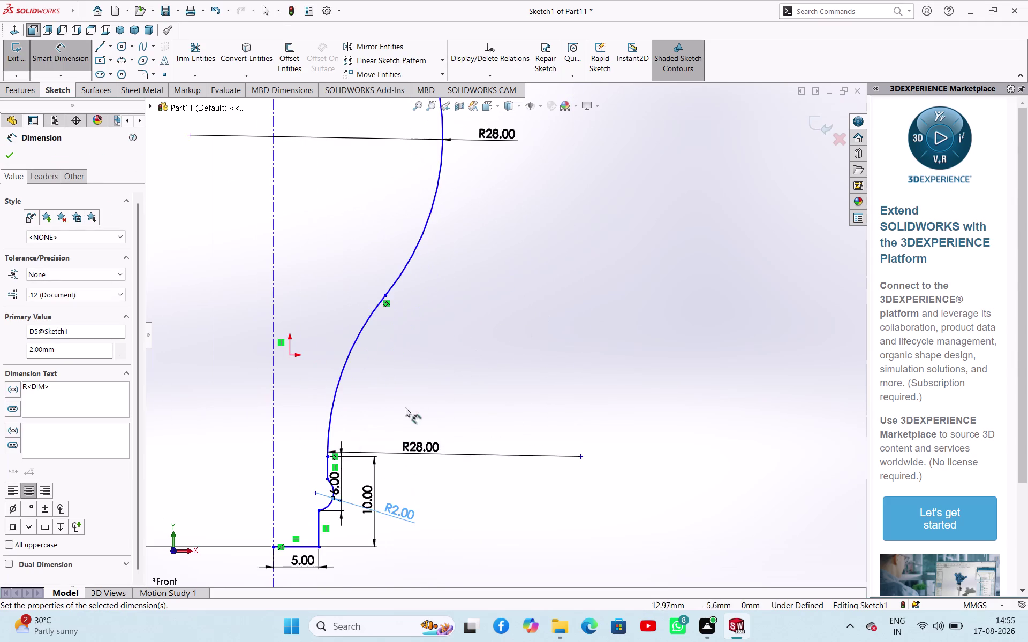
scroll(up, 3)
scroll(down, 3)
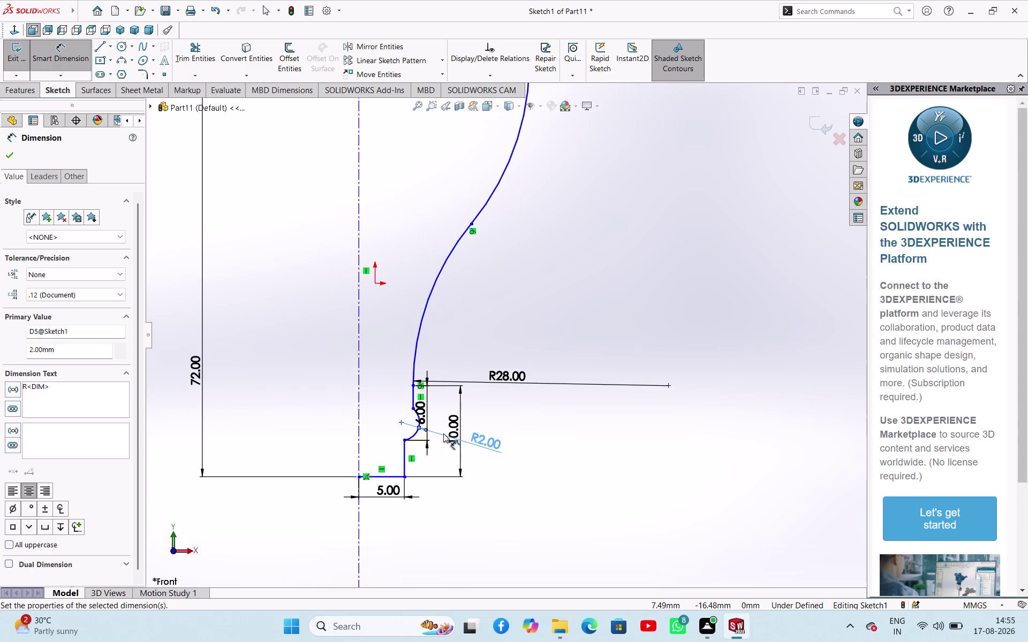
scroll(up, 3)
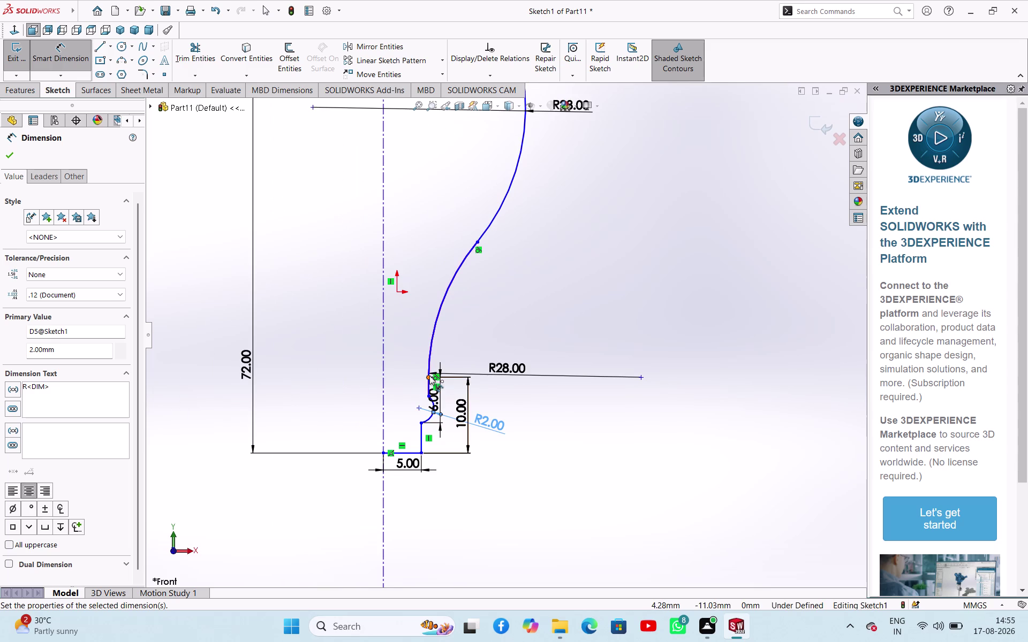
click(429, 376)
click(422, 422)
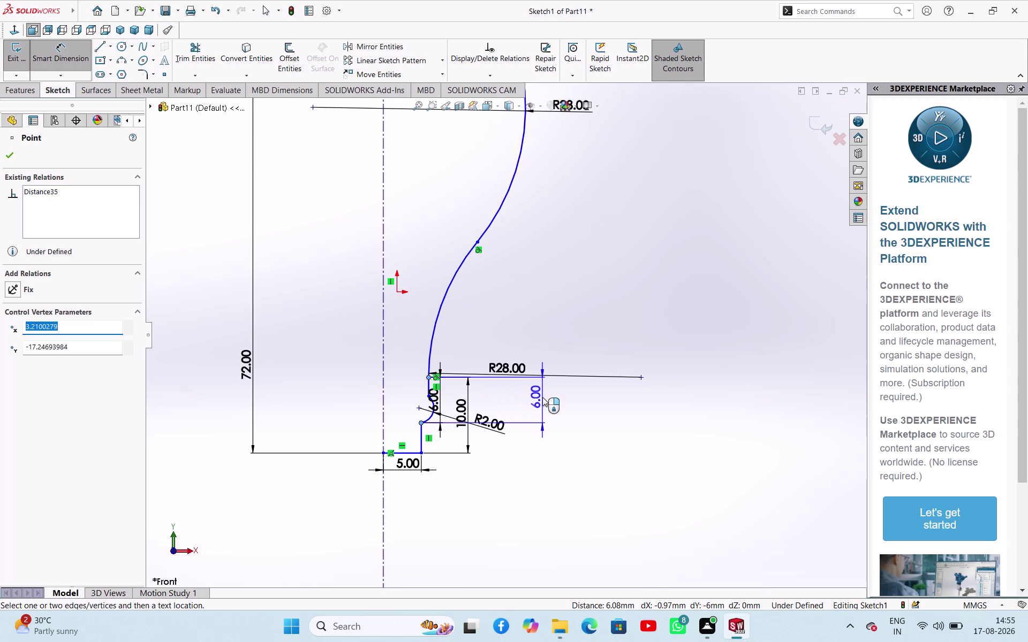
Discard the over-defining 6.00 and step-height dimensions, then delete the 10.00 dimension.
click(543, 397)
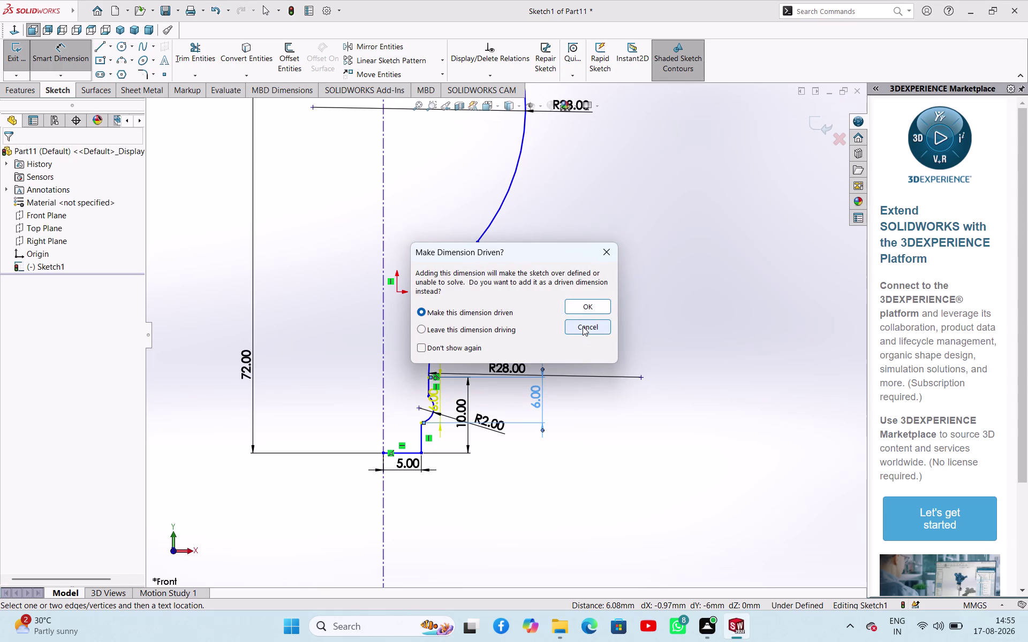
click(583, 327)
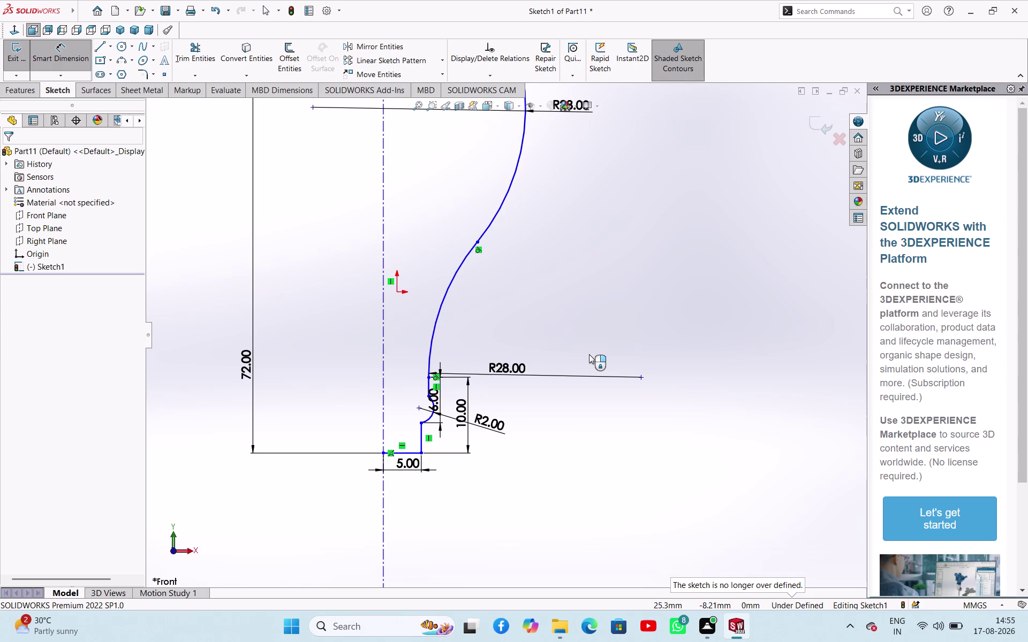
click(423, 435)
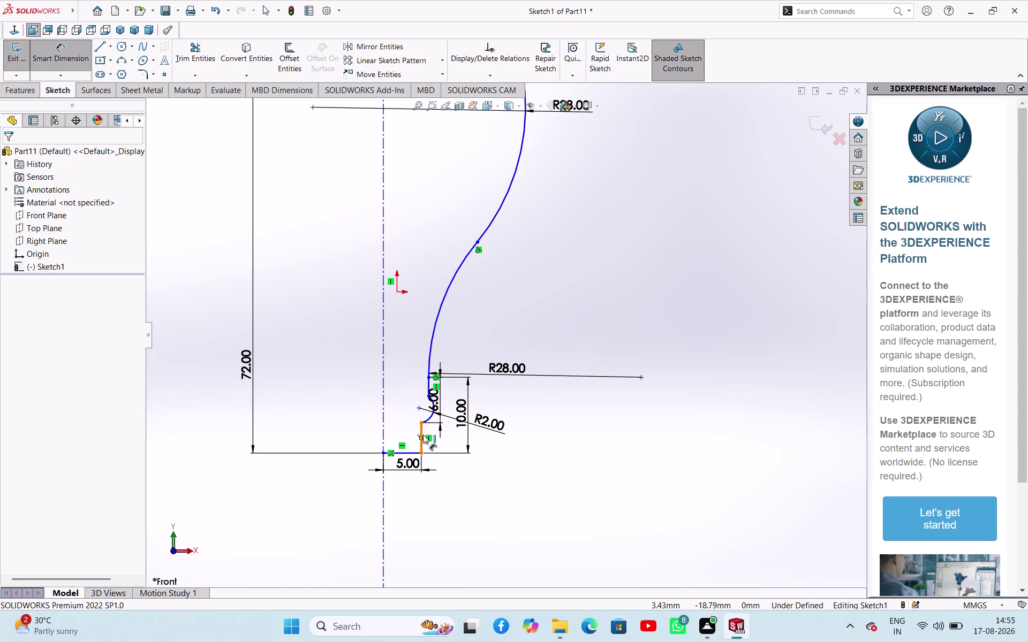
click(519, 436)
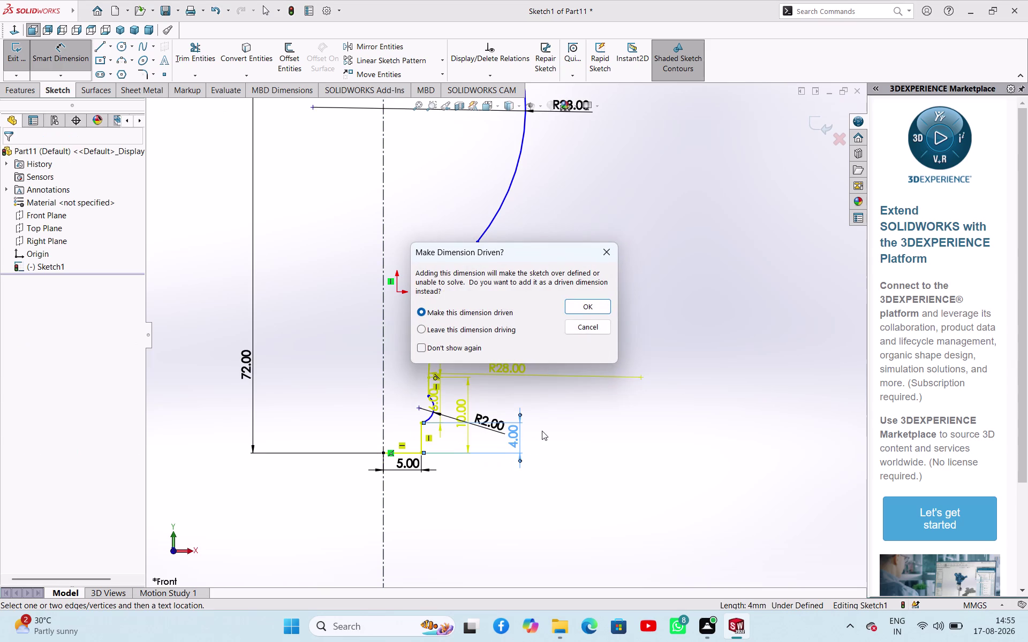
click(610, 242)
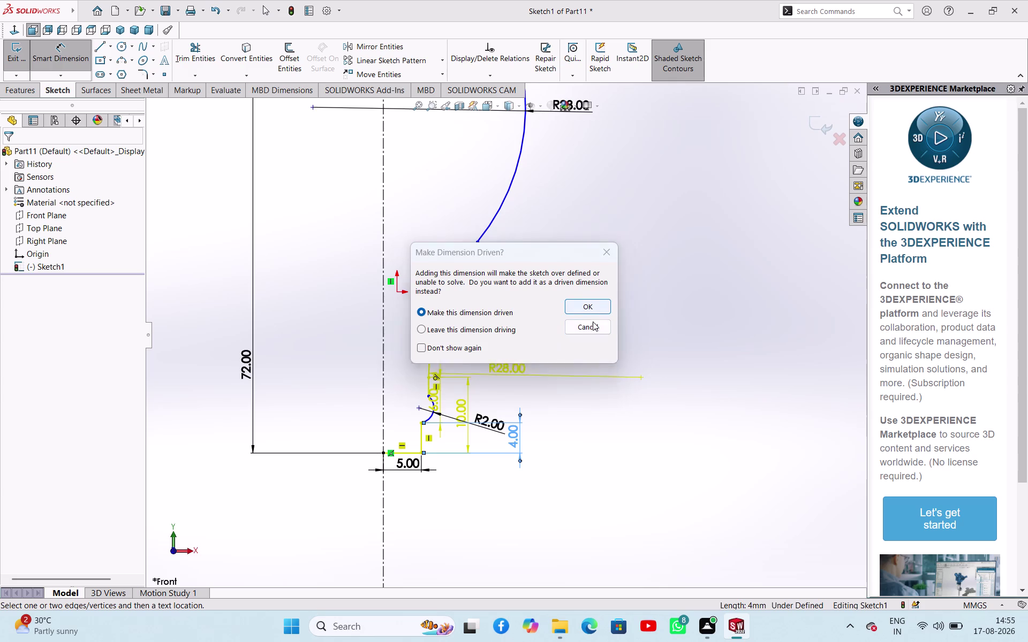
click(590, 329)
click(538, 406)
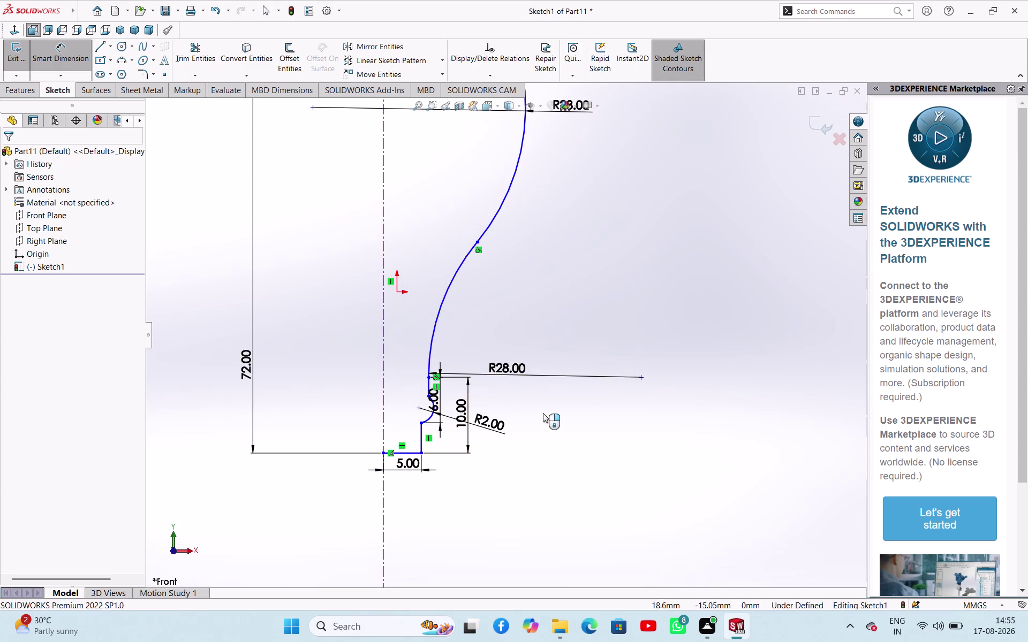
click(470, 404)
key(Delete)
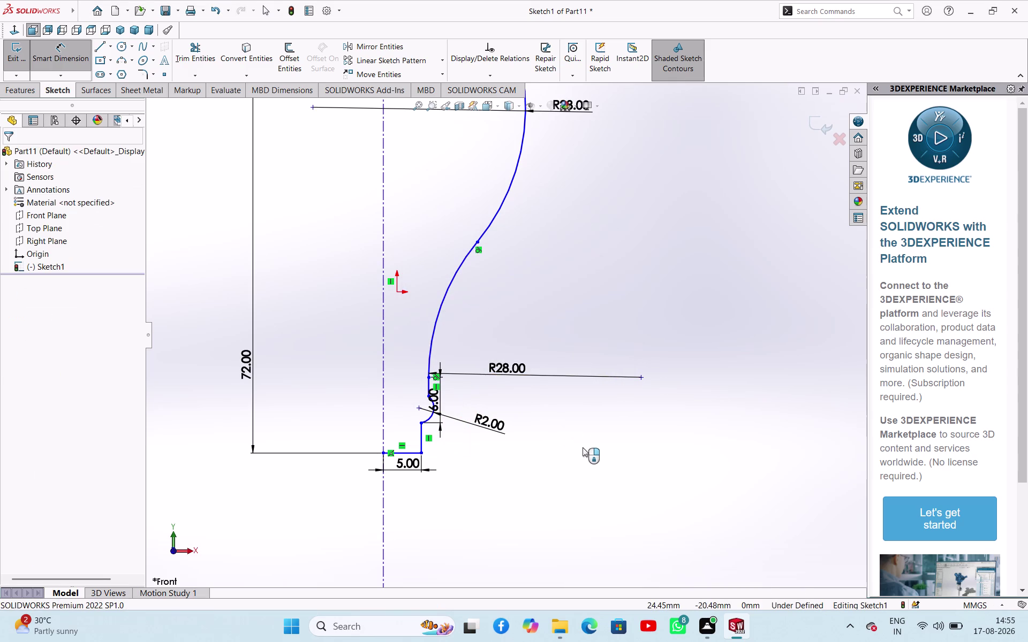
Dimension the step's short vertical line at 10 mm.
scroll(up, 3)
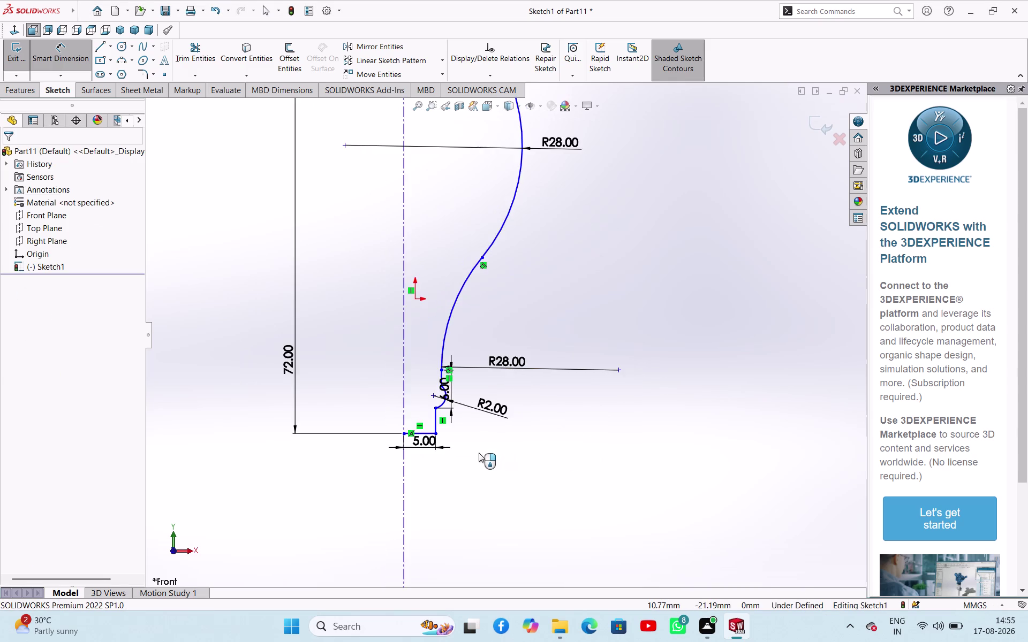
scroll(up, 3)
scroll(down, 3)
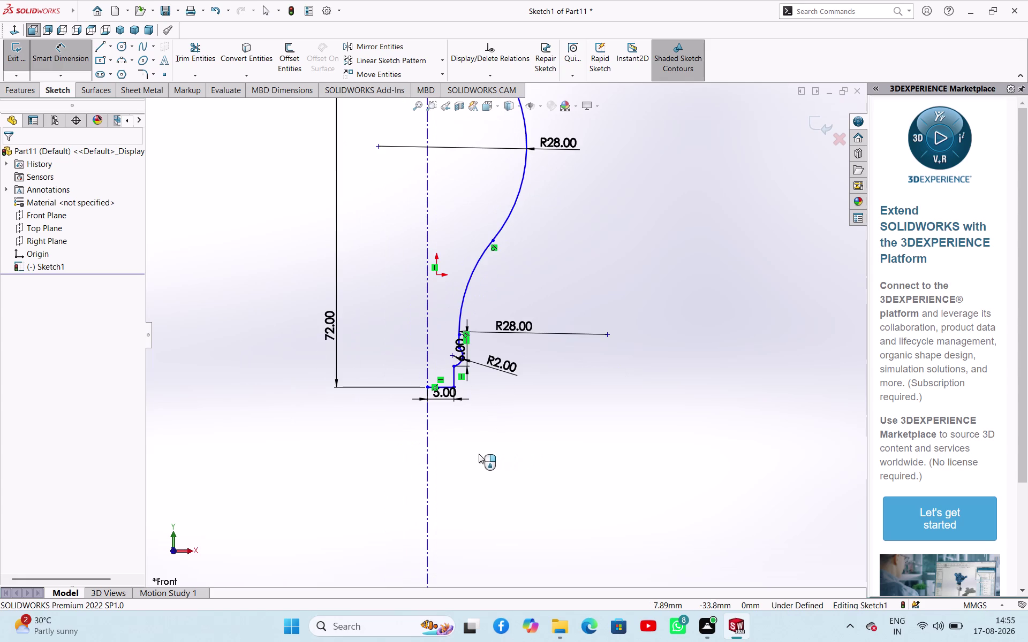
scroll(up, 3)
scroll(down, 3)
right_drag(538, 411, 583, 339)
right_drag(571, 449, 656, 290)
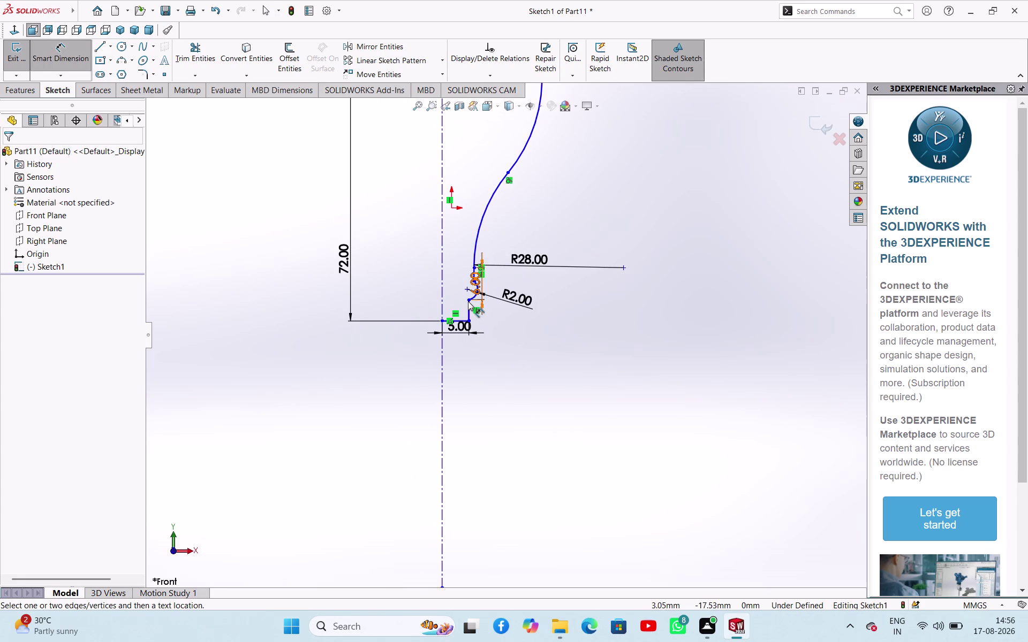
click(467, 305)
click(609, 315)
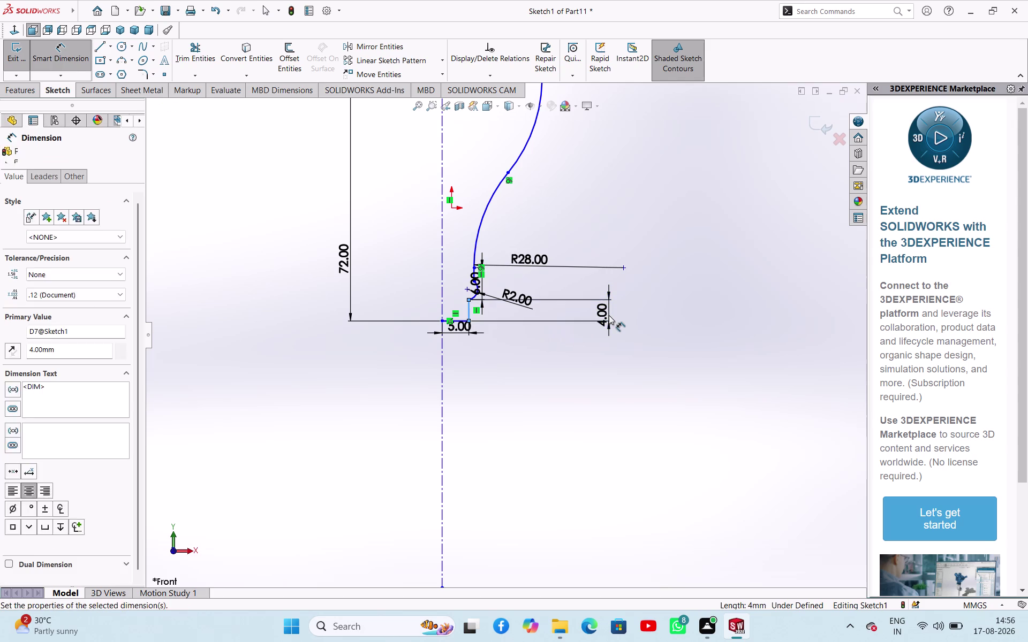
text(10)
key(Return)
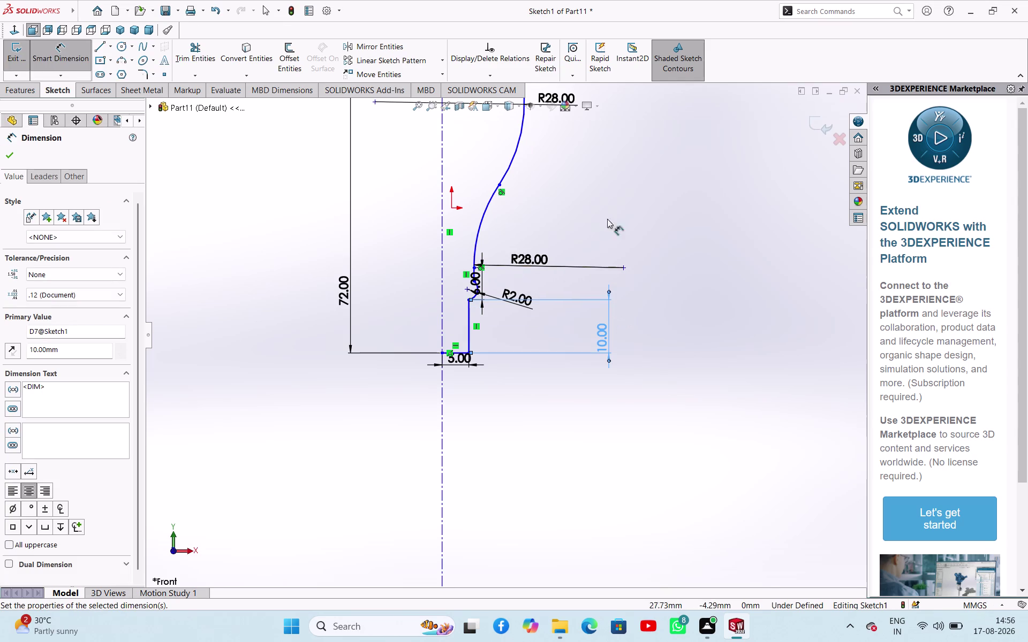
Exit Smart Dimension back to Select and reframe the sketch.
scroll(up, 3)
scroll(down, 3)
scroll(down, 3)
scroll(down, 3)
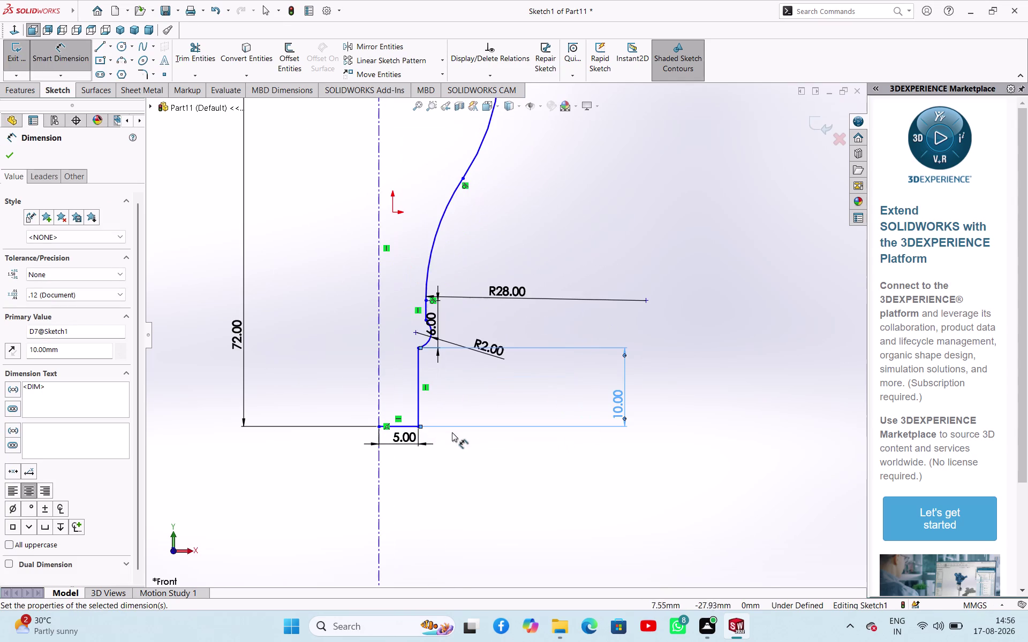
scroll(down, 3)
scroll(up, 3)
scroll(down, 3)
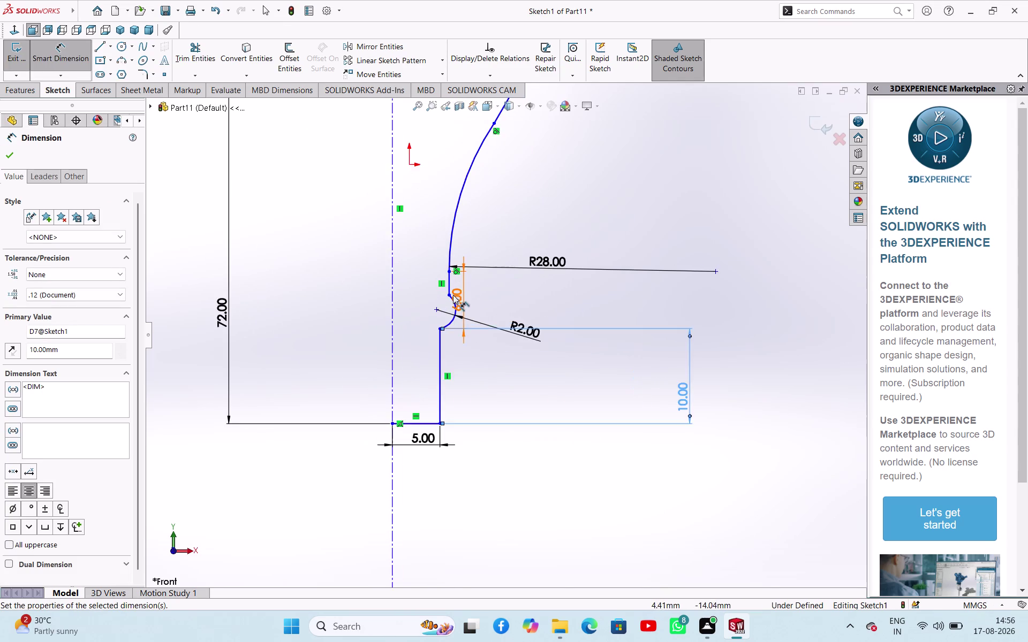
scroll(down, 3)
scroll(down, 3)
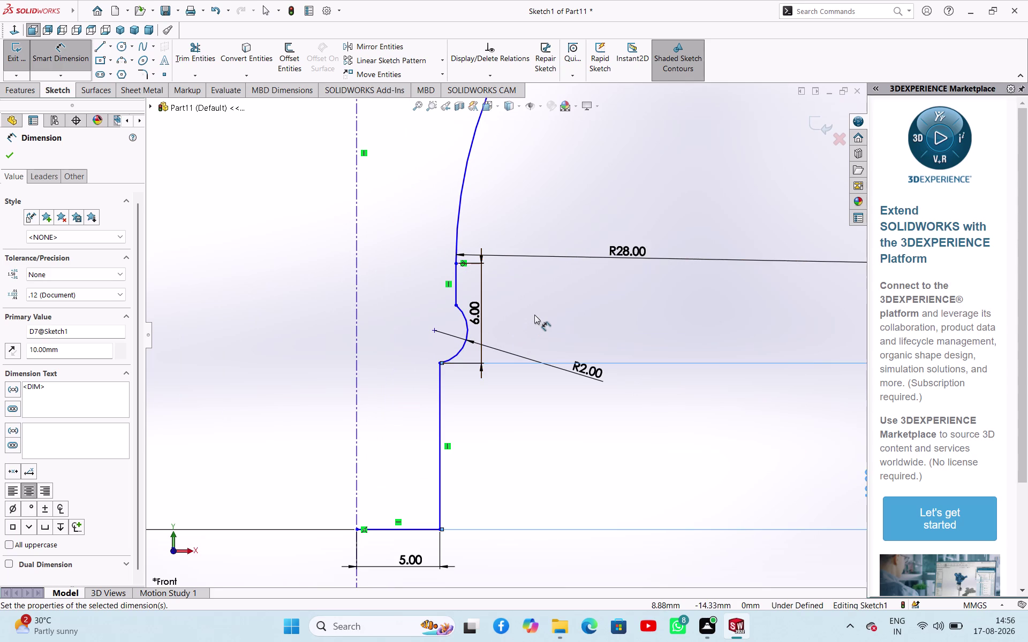
right_click(573, 315)
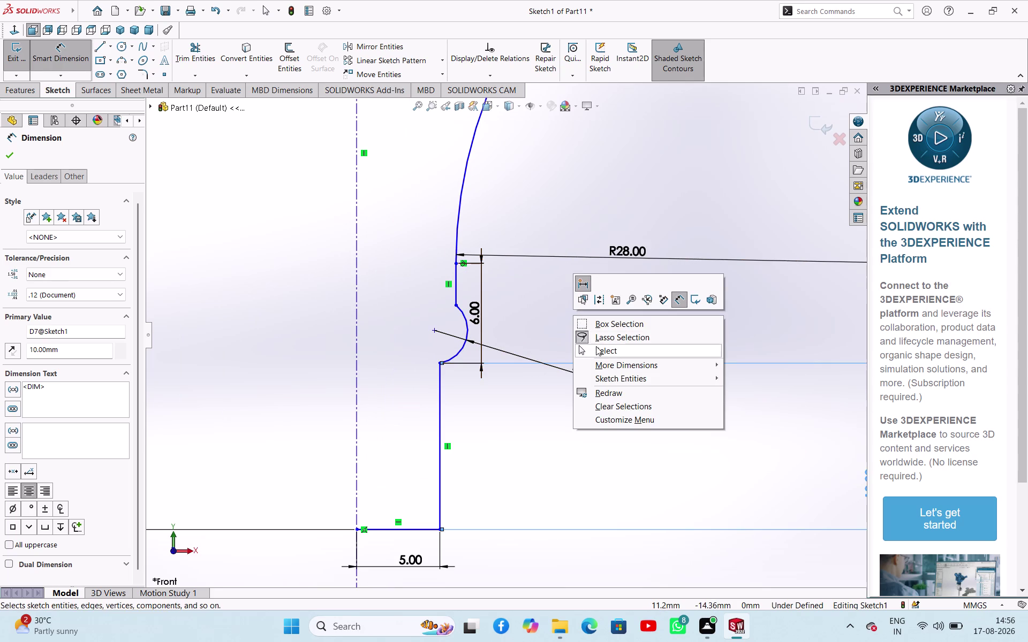
click(596, 347)
scroll(up, 3)
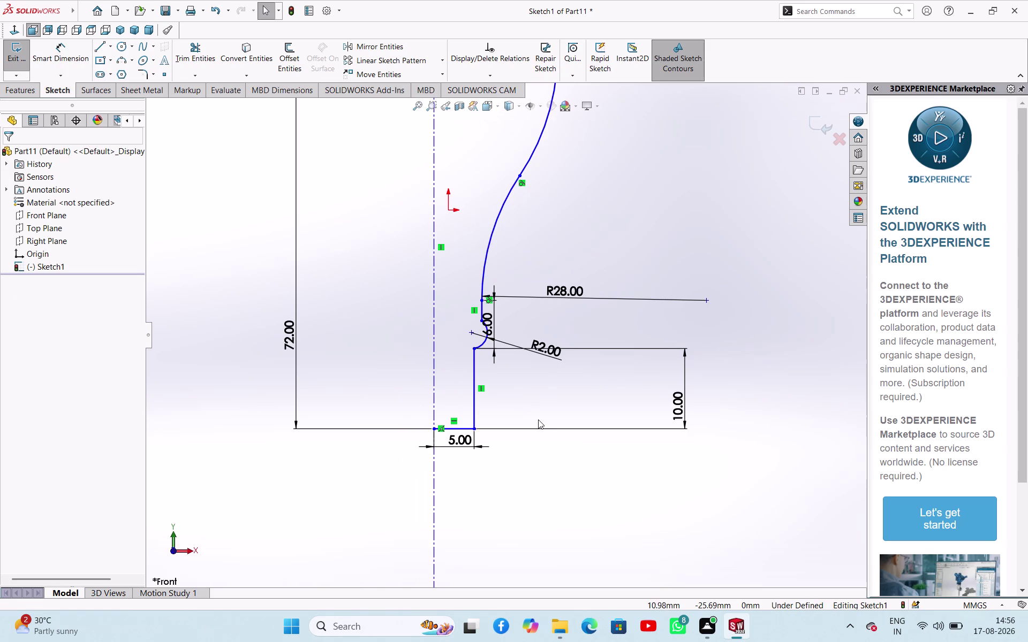
scroll(up, 3)
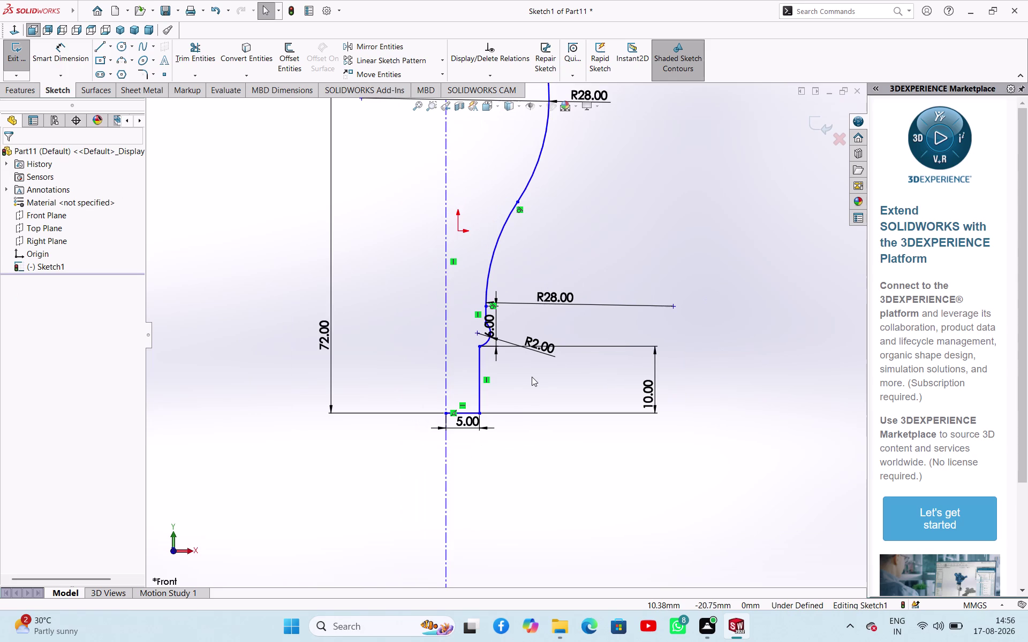
scroll(down, 3)
right_drag(589, 523, 593, 442)
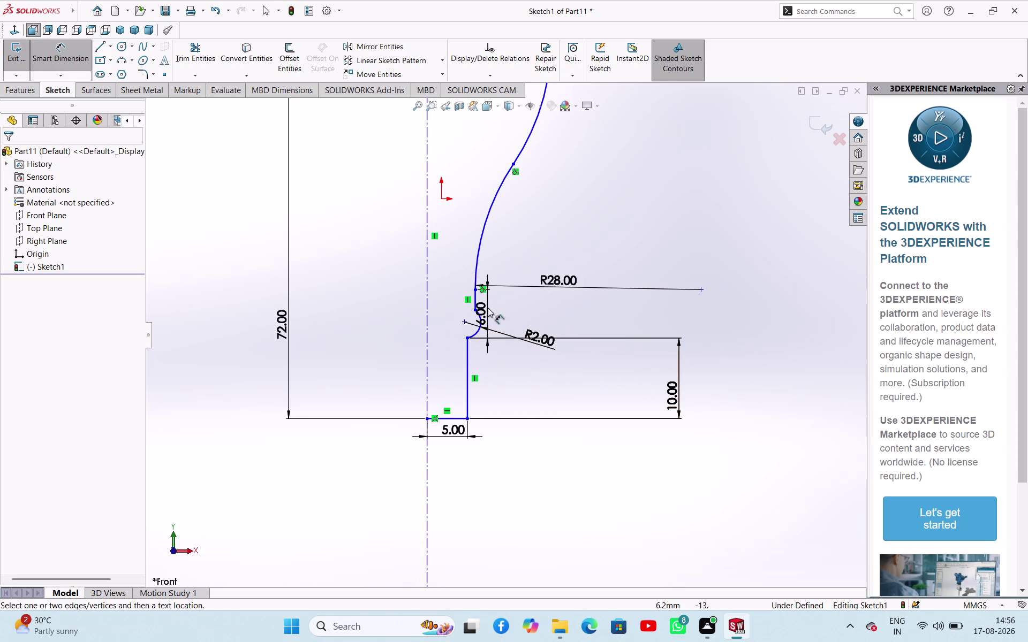
Dimension the short vertical line 8 mm from the centerline, then return to Select.
click(476, 301)
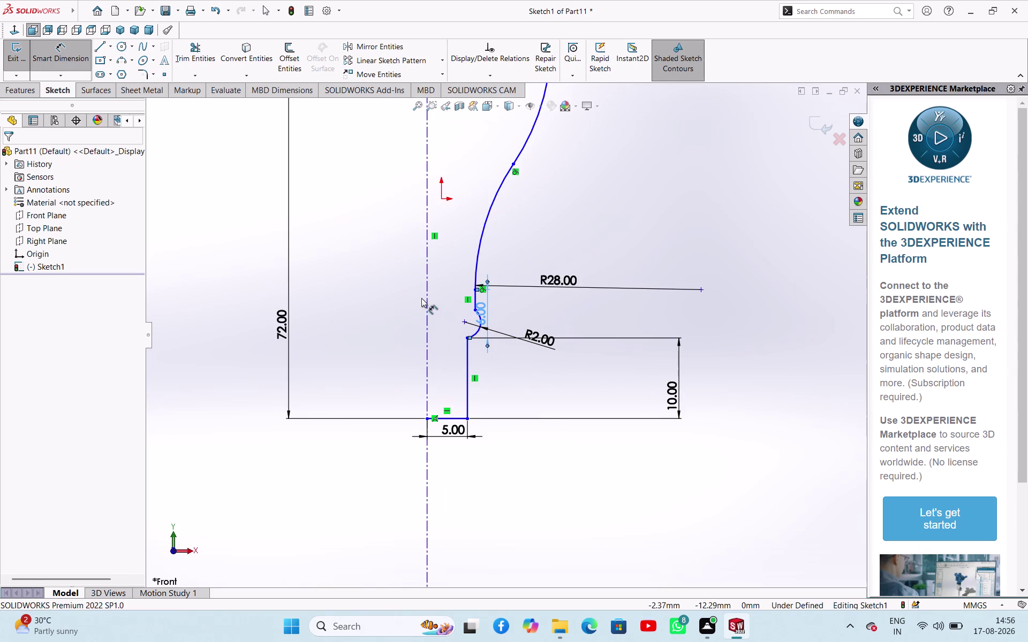
click(427, 299)
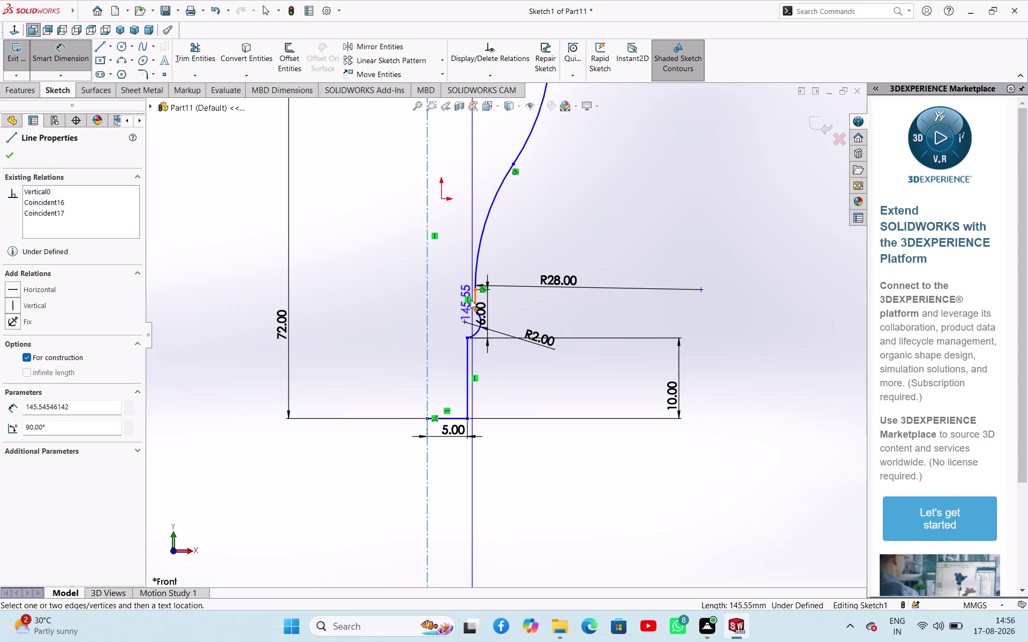
click(473, 297)
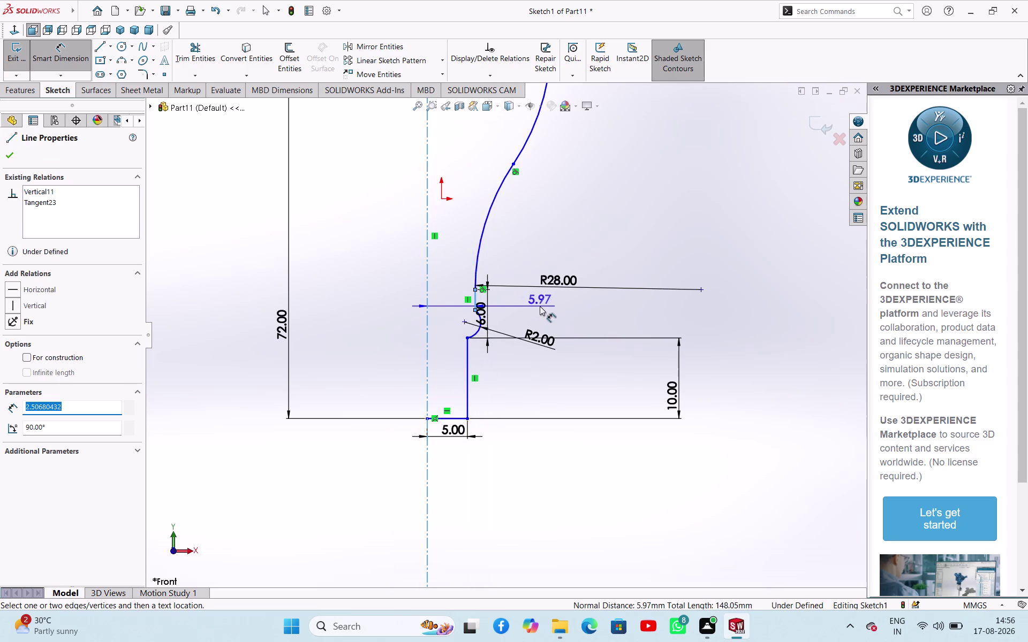
click(540, 306)
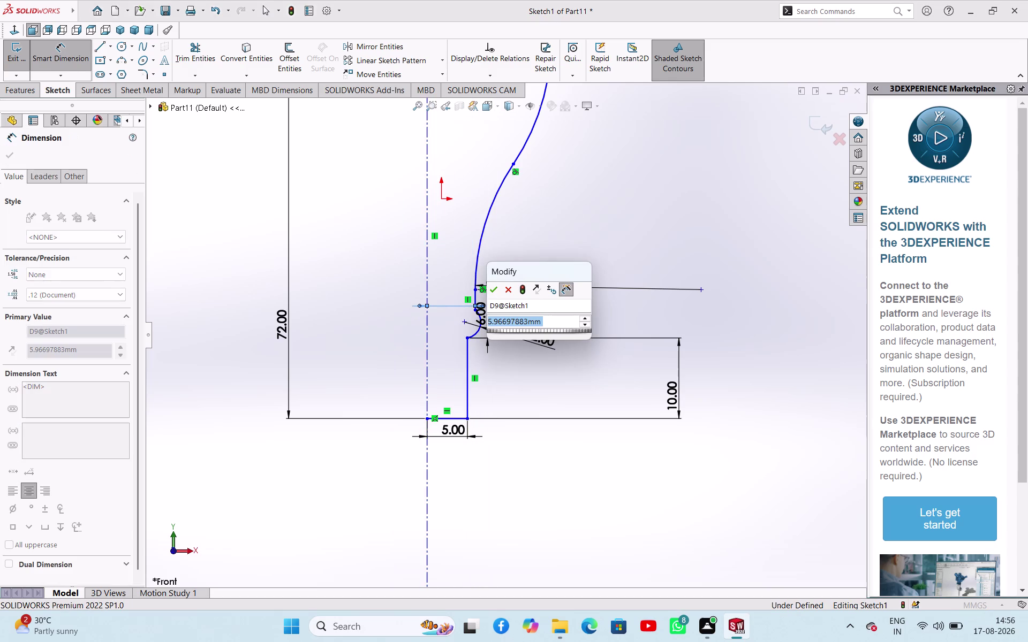
key(8)
key(Return)
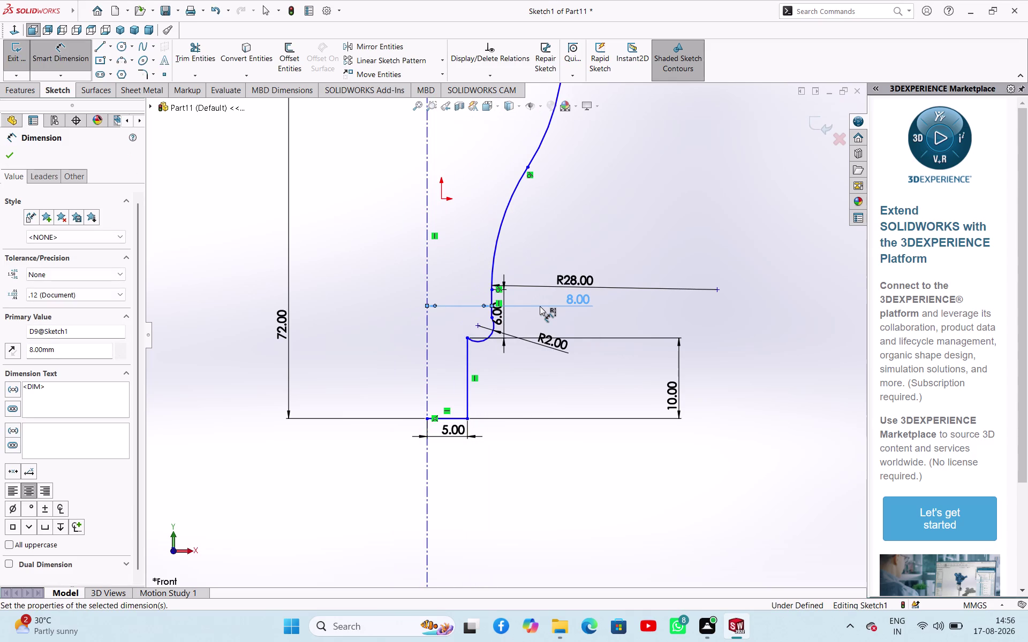
right_click(681, 235)
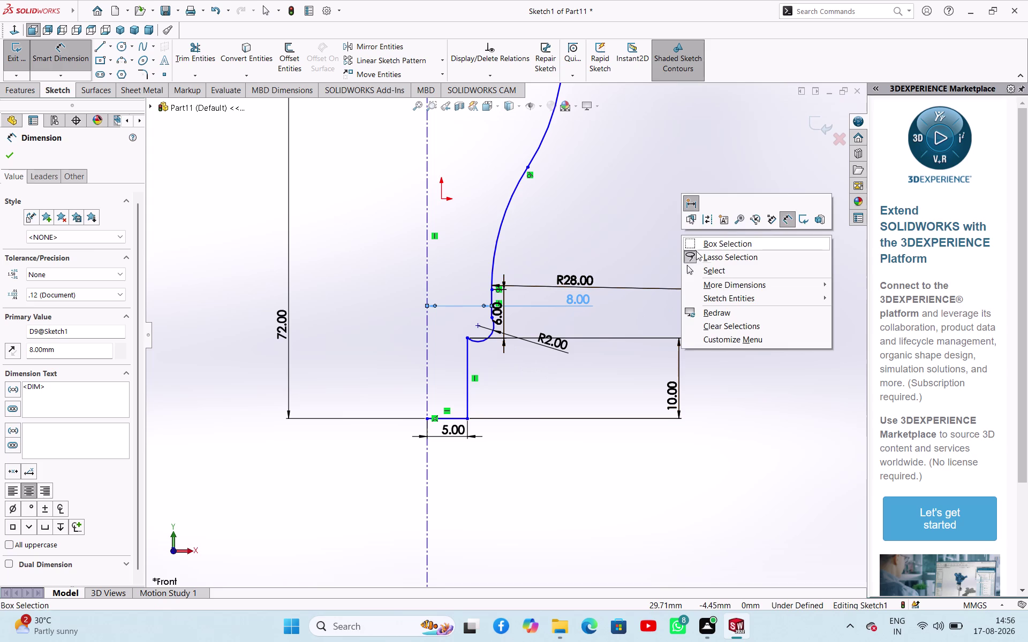
click(700, 267)
scroll(up, 3)
scroll(up, 3)
scroll(down, 3)
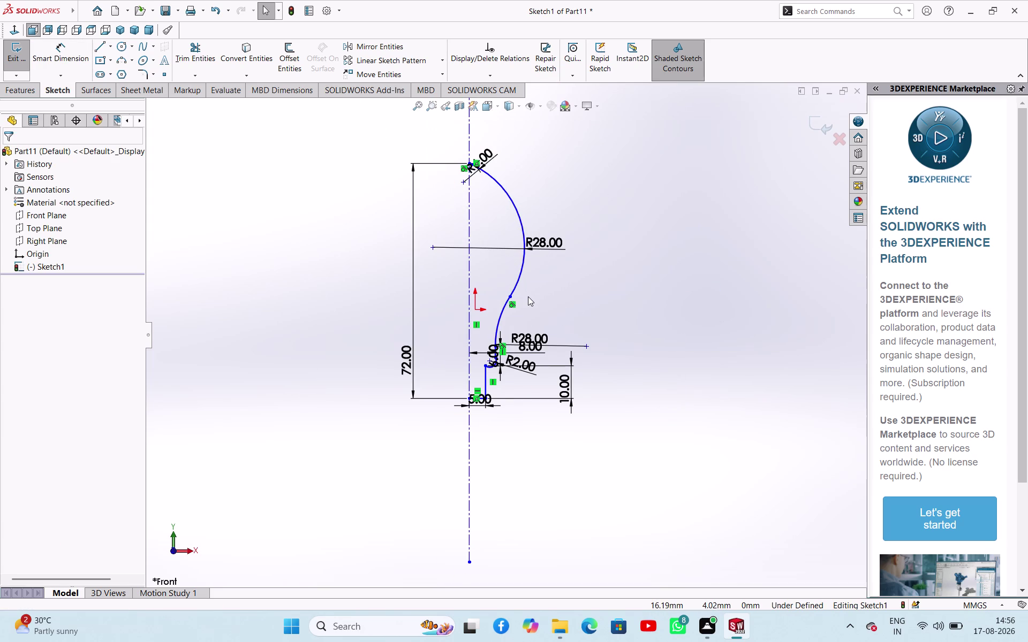
scroll(up, 3)
scroll(down, 3)
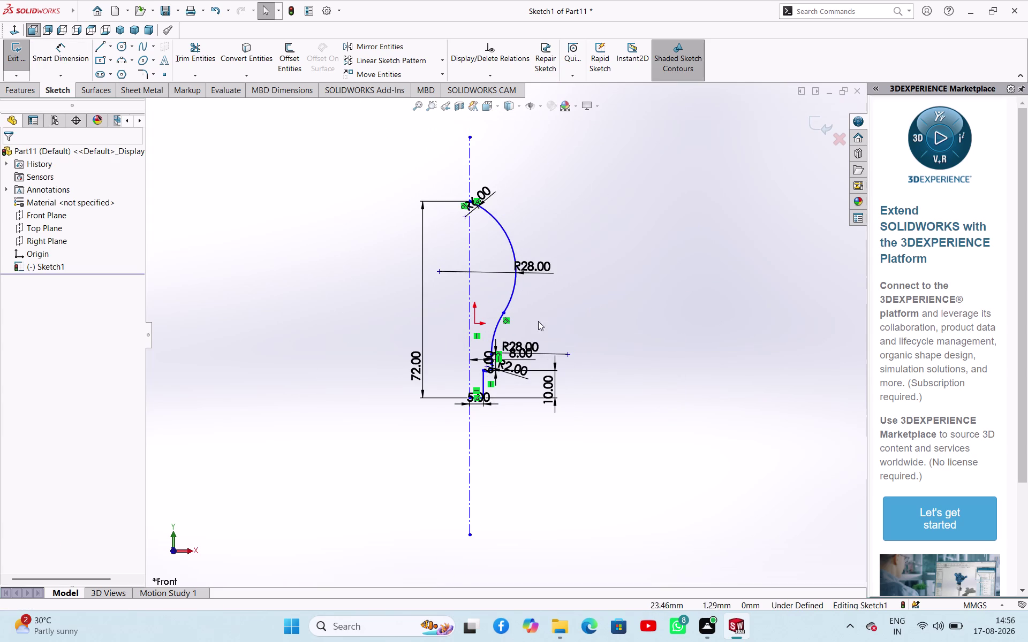
scroll(down, 3)
scroll(down, 3)
scroll(up, 3)
scroll(down, 3)
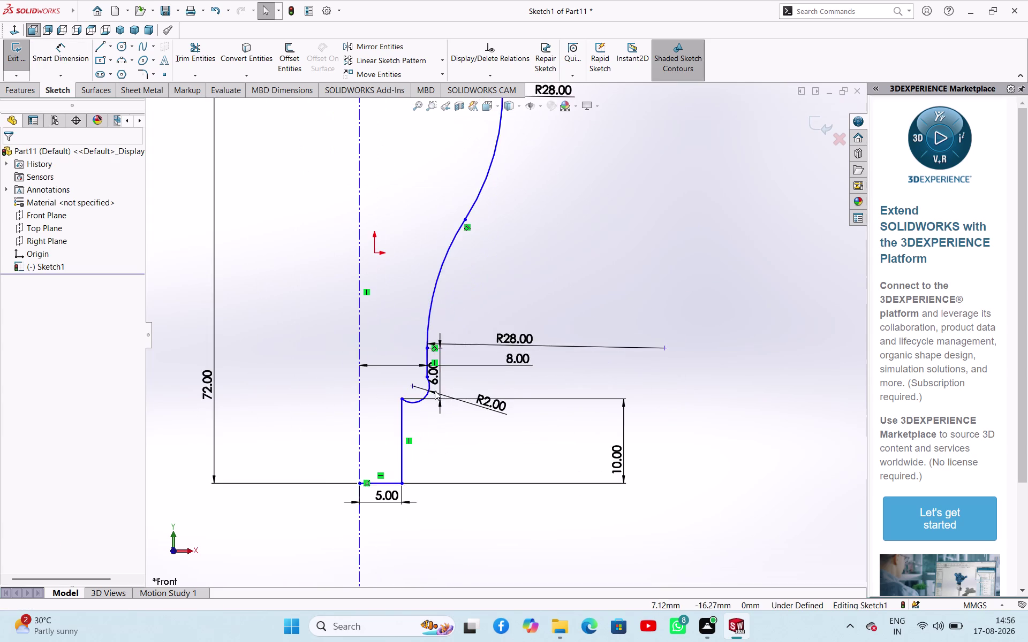
scroll(down, 3)
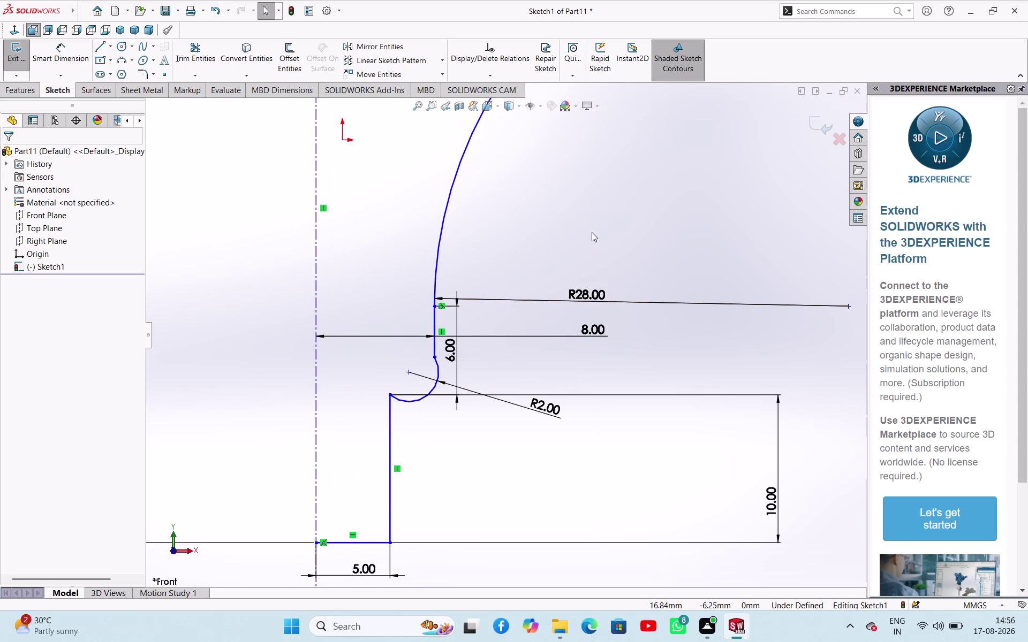
Make the small arc tangent to its adjoining line.
click(592, 232)
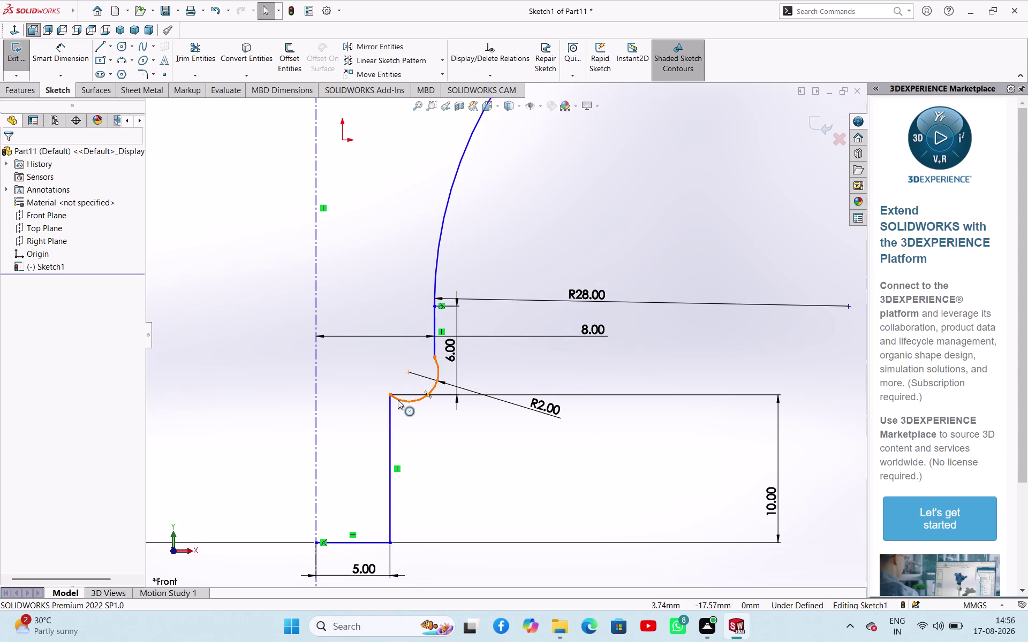
click(398, 400)
click(388, 409)
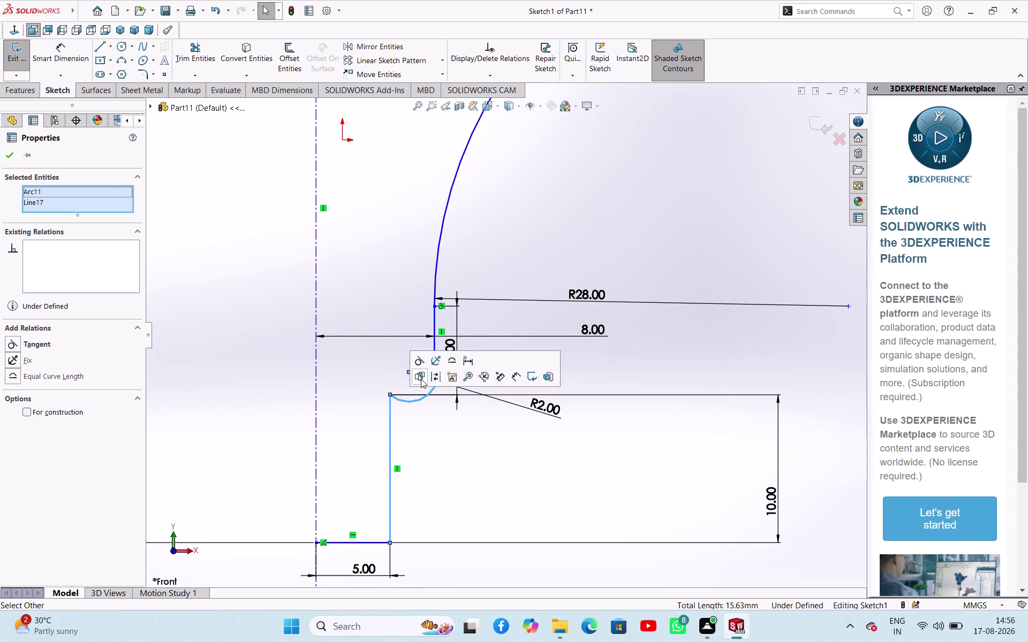
click(425, 366)
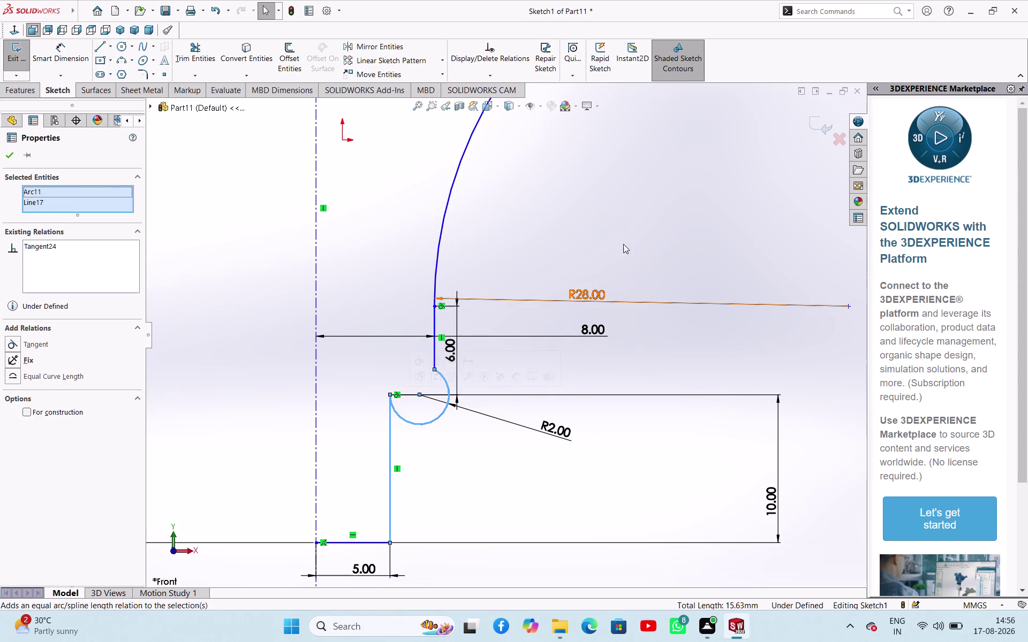
Also make the small arc tangent to the short vertical line, which over-defines the sketch.
click(624, 244)
click(435, 342)
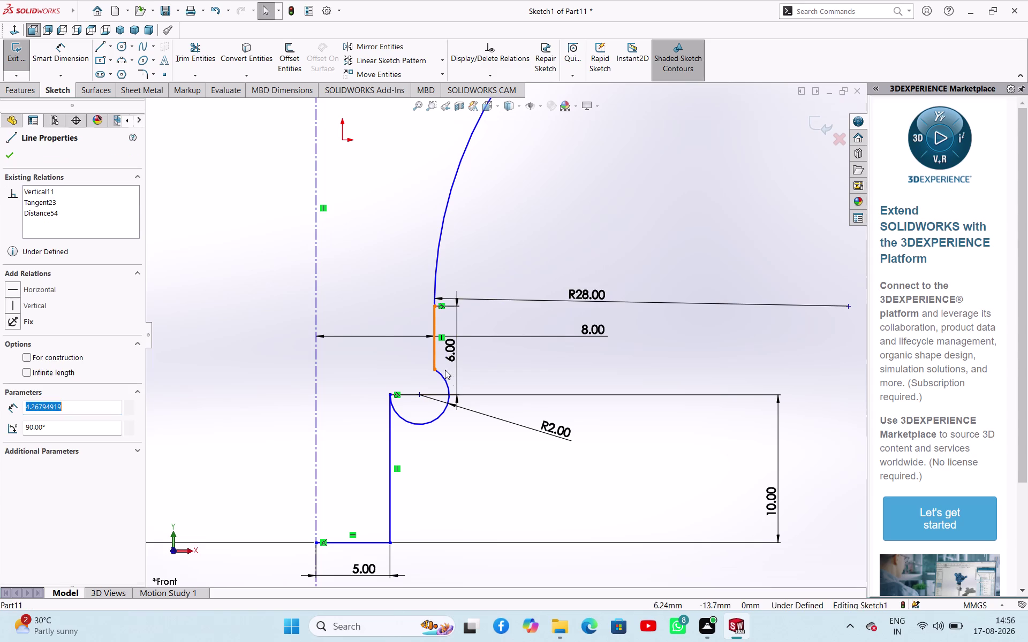
click(443, 375)
click(475, 329)
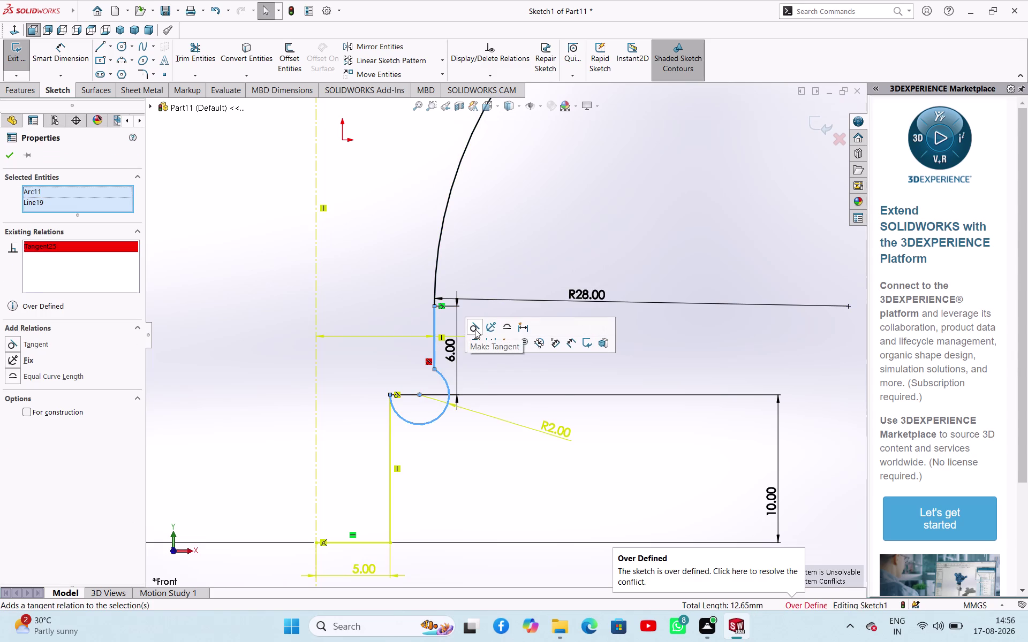
click(590, 244)
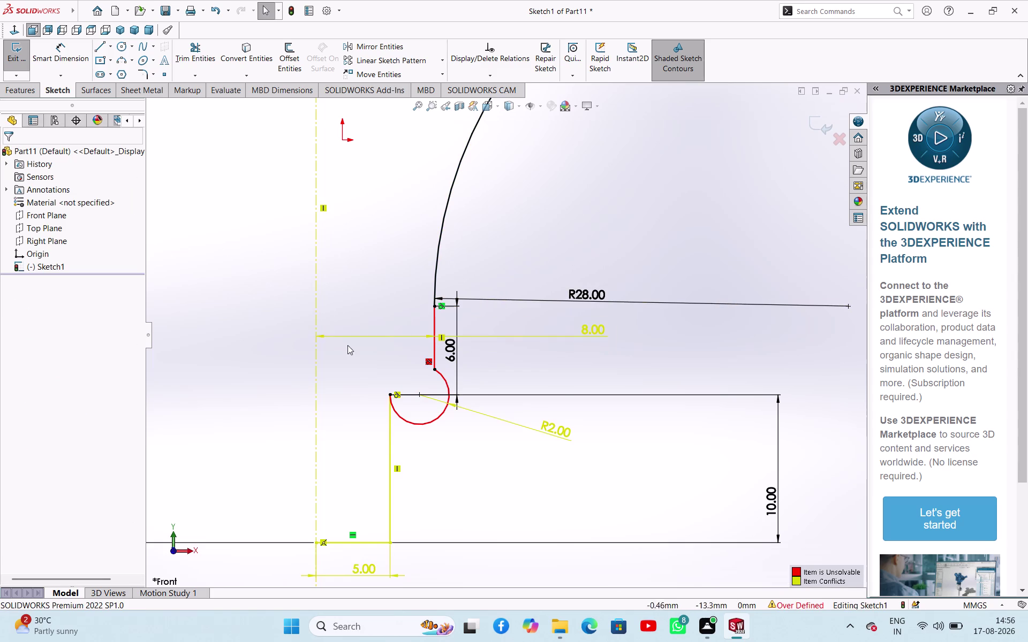
Delete the conflicting tangent relation to clear the over-defined warning.
right_click(424, 360)
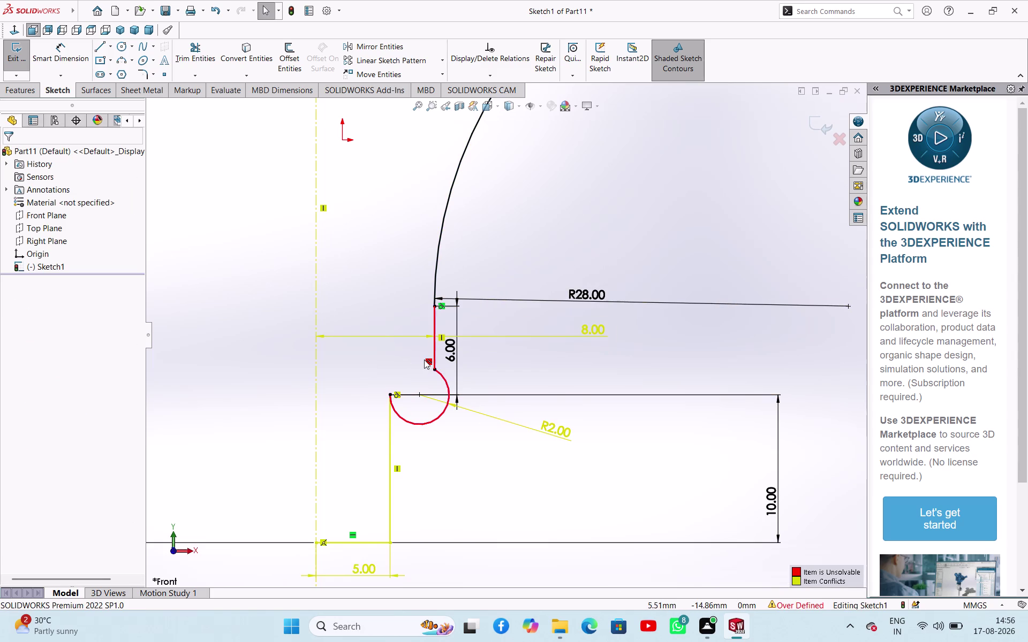
click(554, 256)
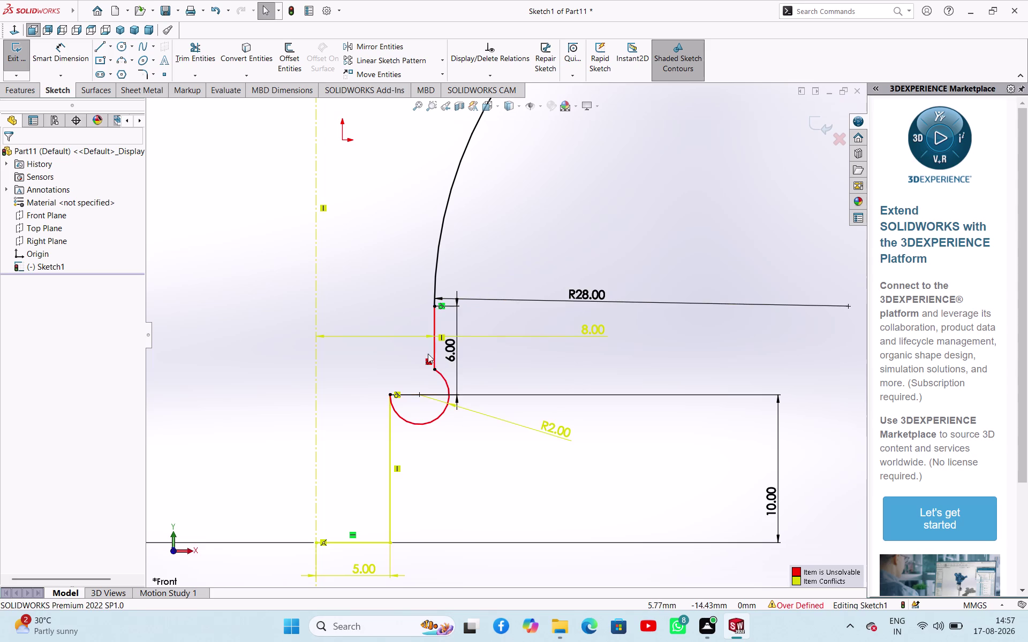
click(430, 362)
right_click(429, 362)
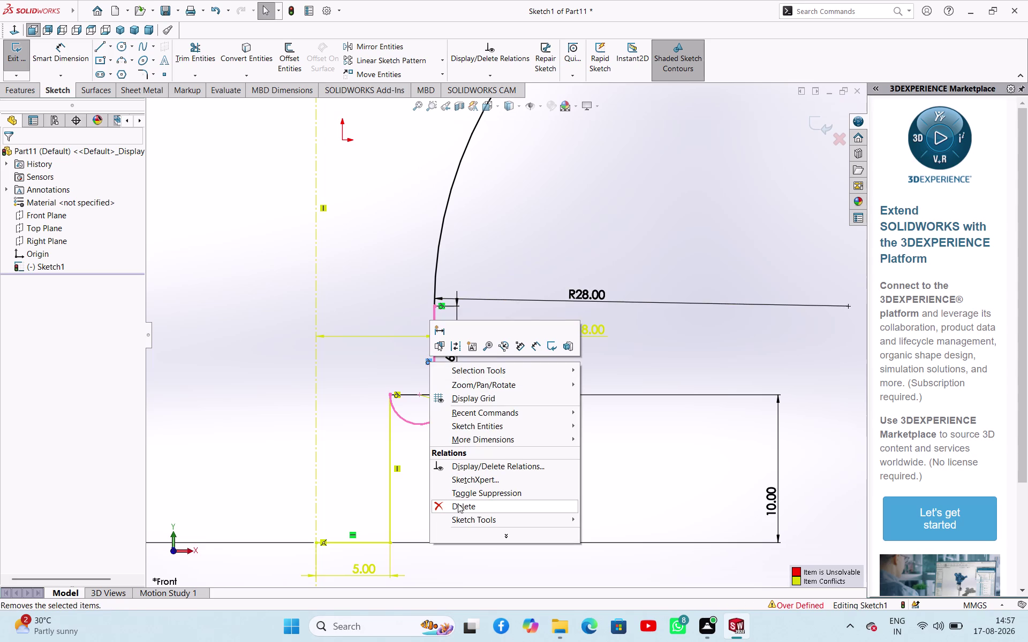
click(457, 509)
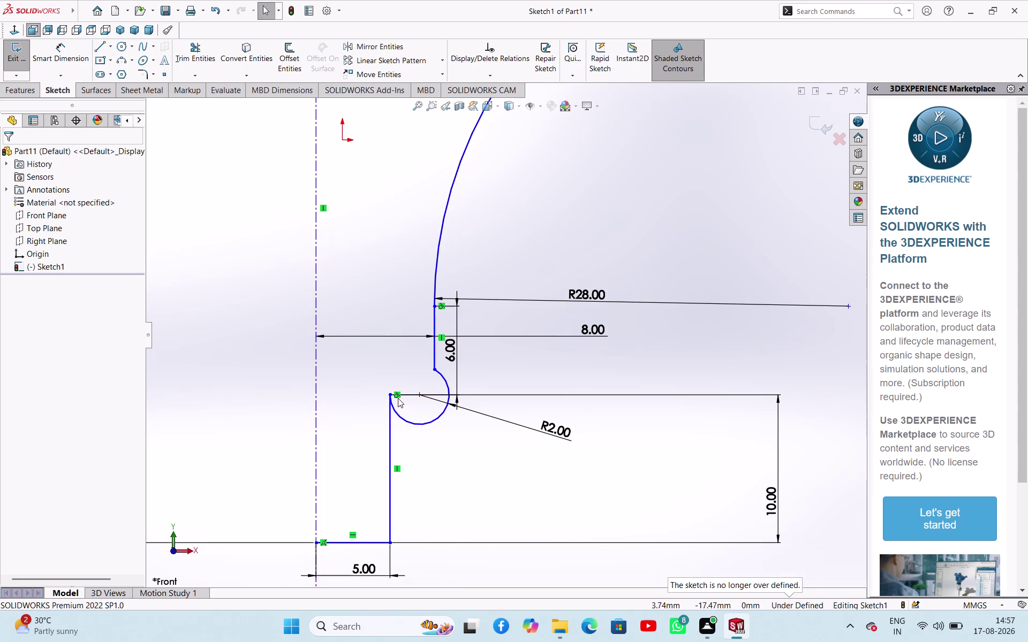
Check the lower vertical line's options and dismiss them without deleting anything.
click(398, 398)
right_click(398, 398)
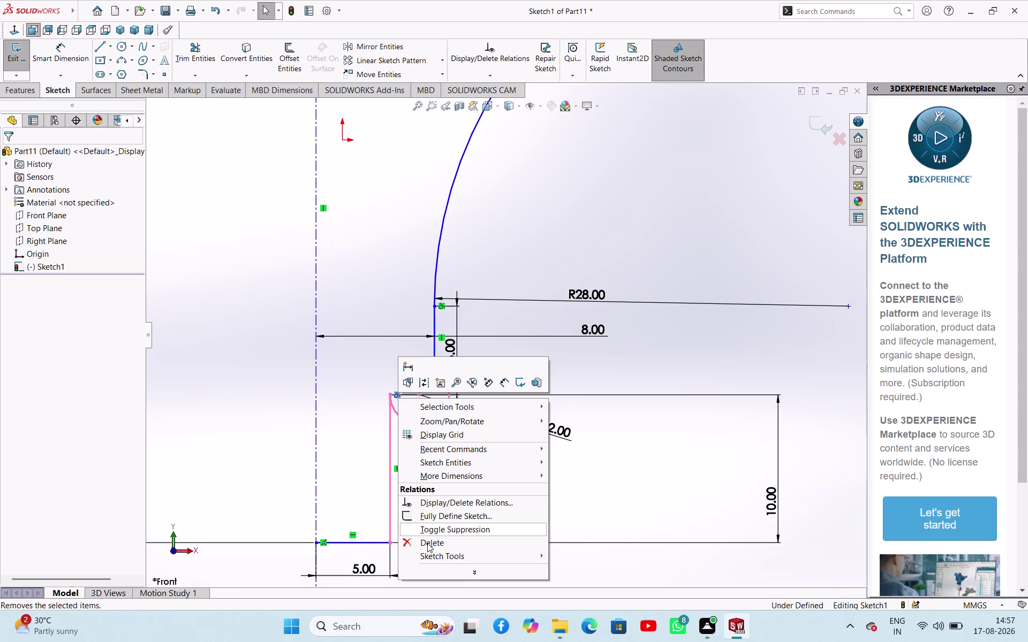
drag(427, 544, 428, 539)
click(592, 248)
Reframe the view around the whole sketch and pick a spline point to dimension.
scroll(up, 3)
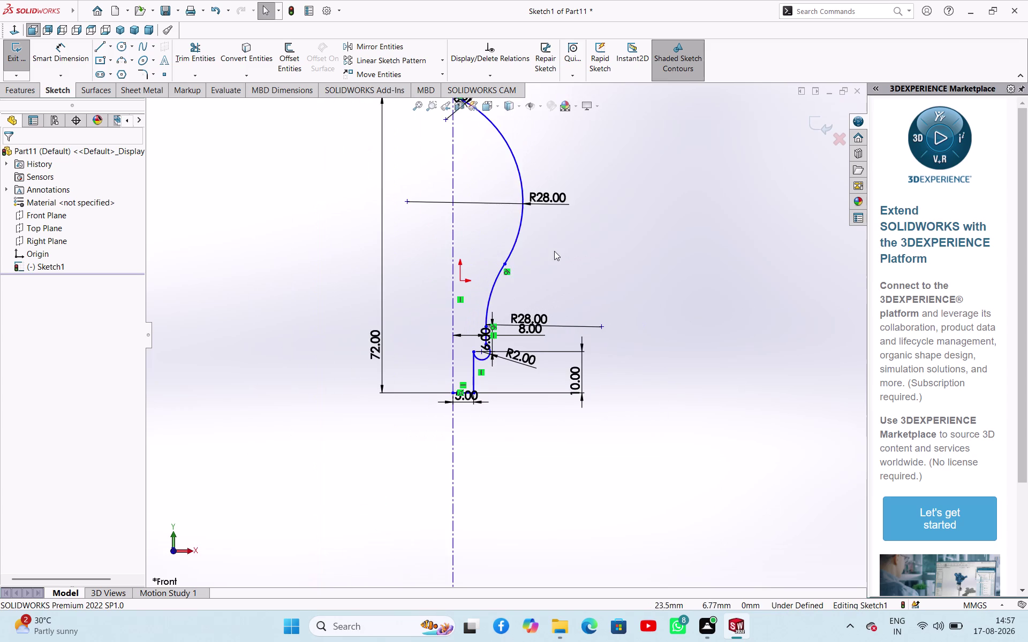
scroll(up, 3)
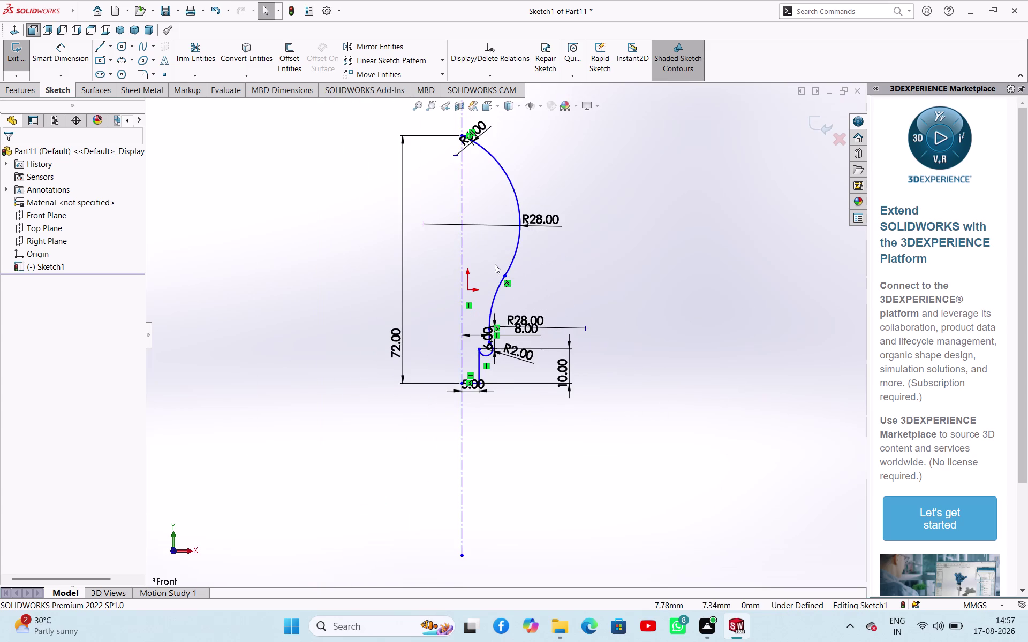
scroll(down, 3)
right_drag(584, 290, 606, 244)
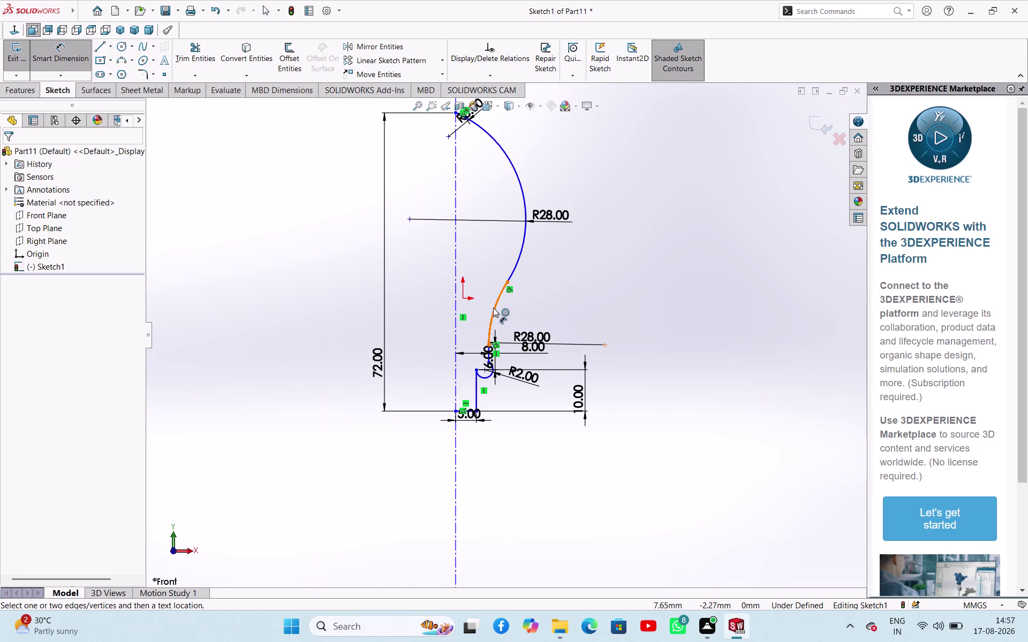
click(507, 285)
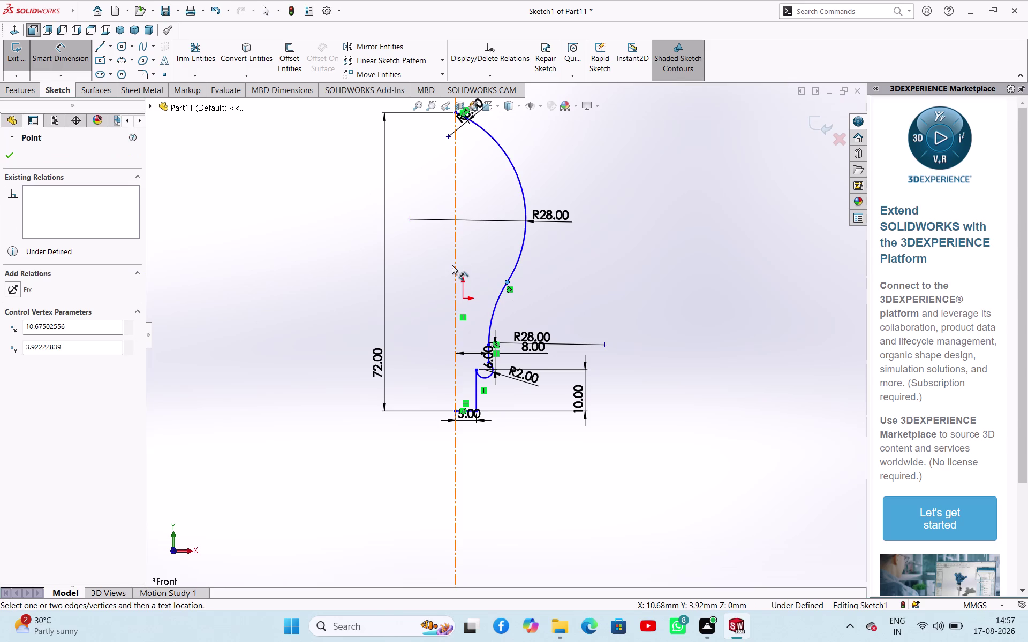
Dimension the spline point's distance from the centerline as 5, dismissing the invalid-geometry warning.
click(453, 264)
click(544, 255)
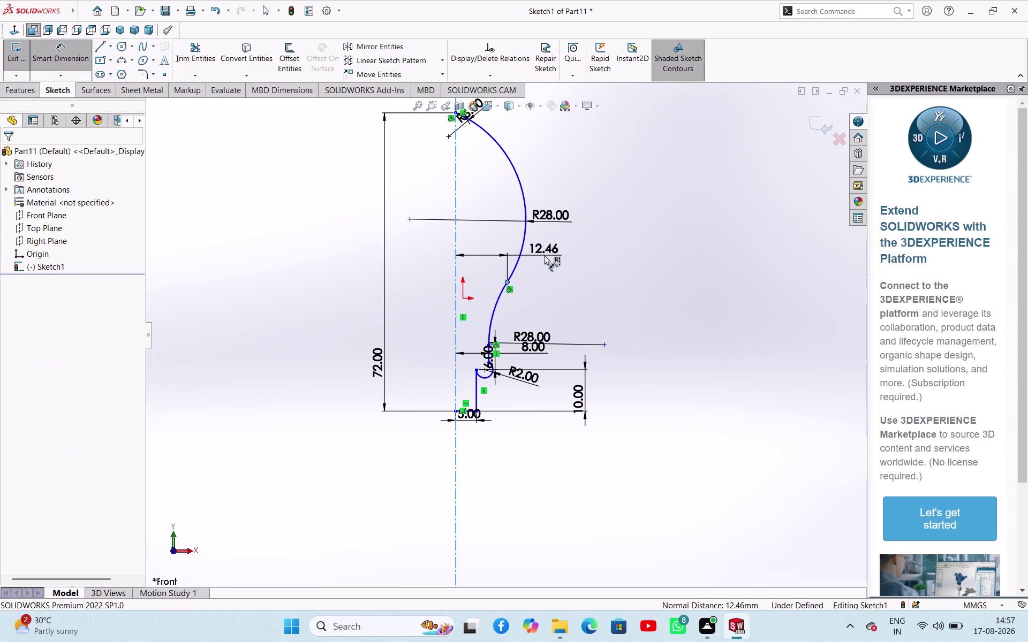
key(1)
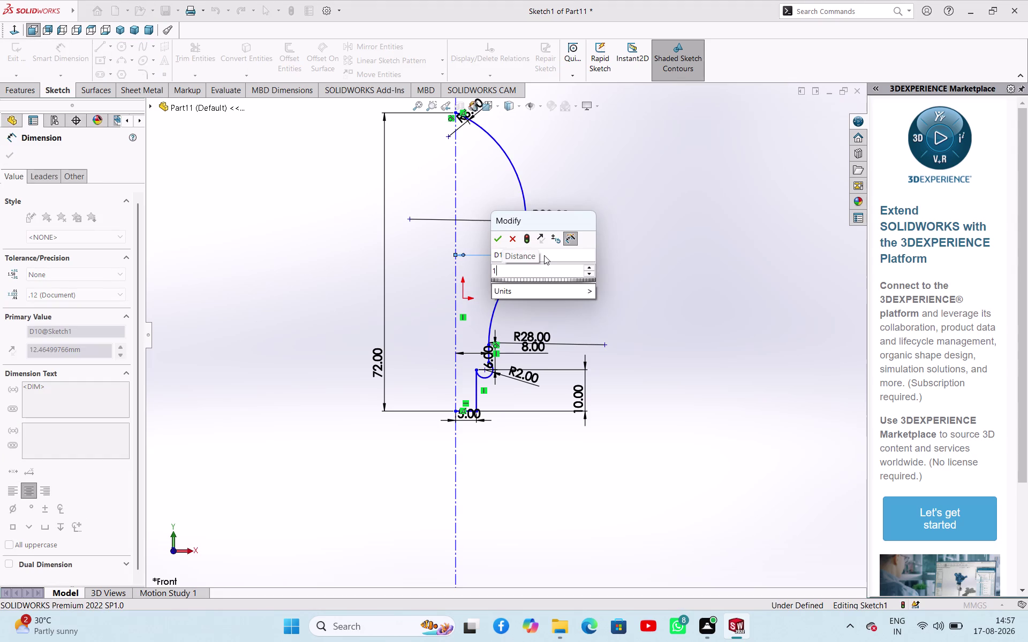
key(BackSpace)
key(5)
key(Return)
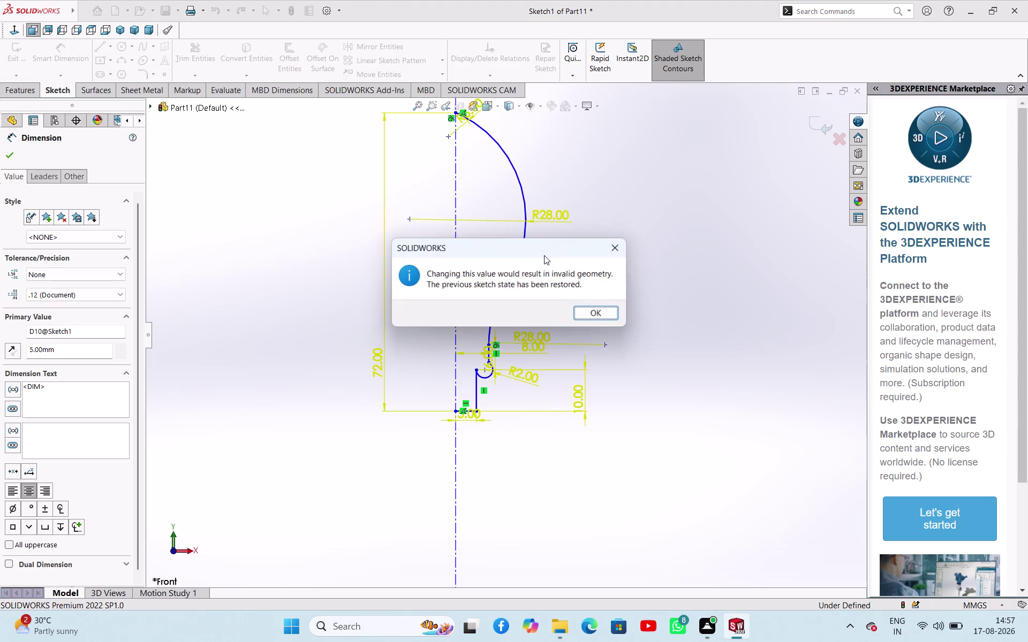
click(616, 244)
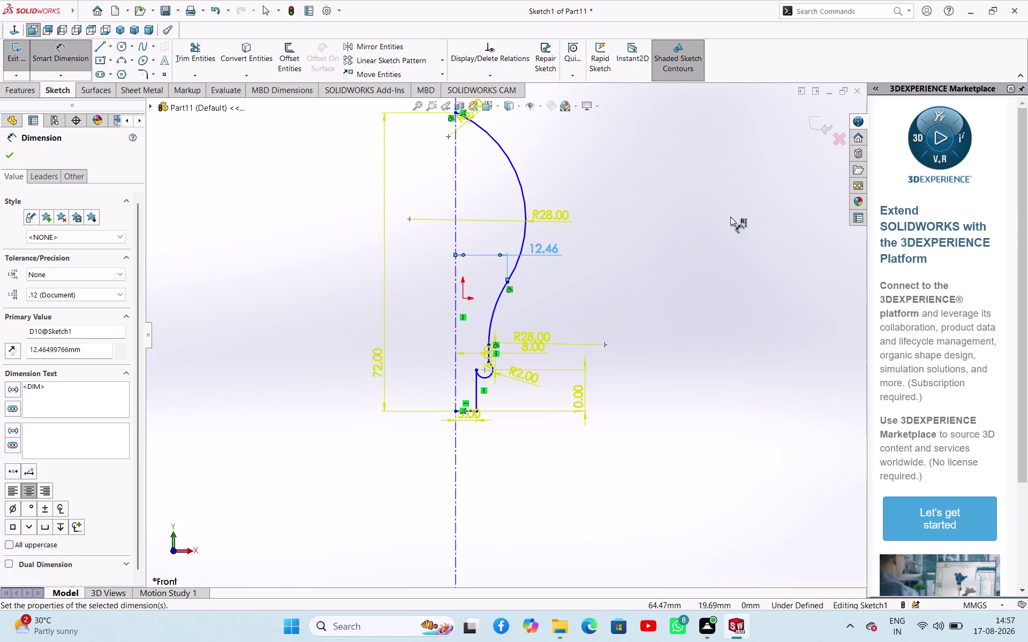
click(730, 216)
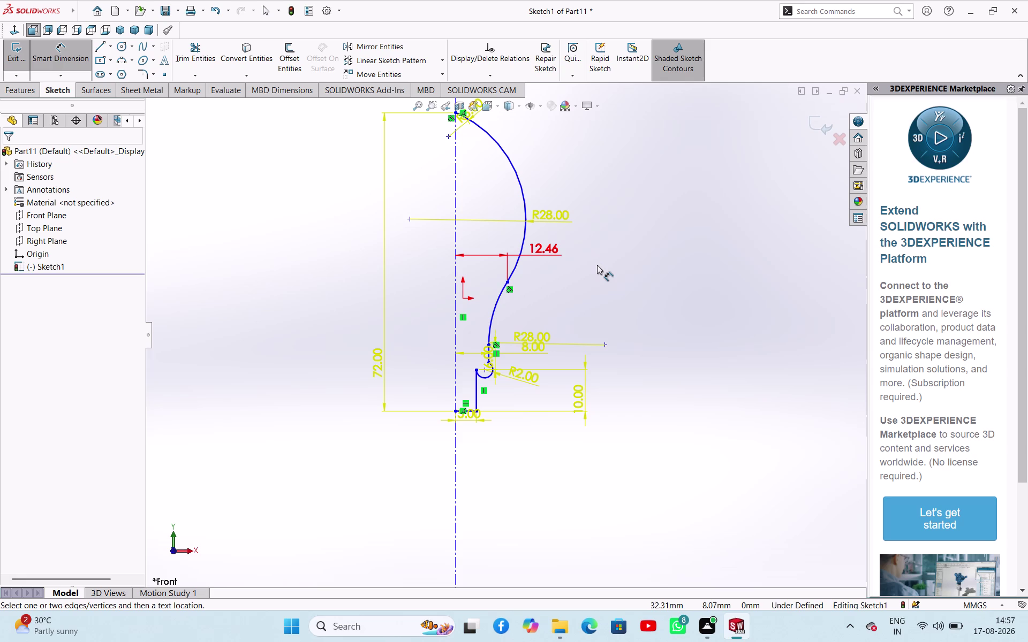
Delete the 12.46 distance dimension.
double_click(597, 265)
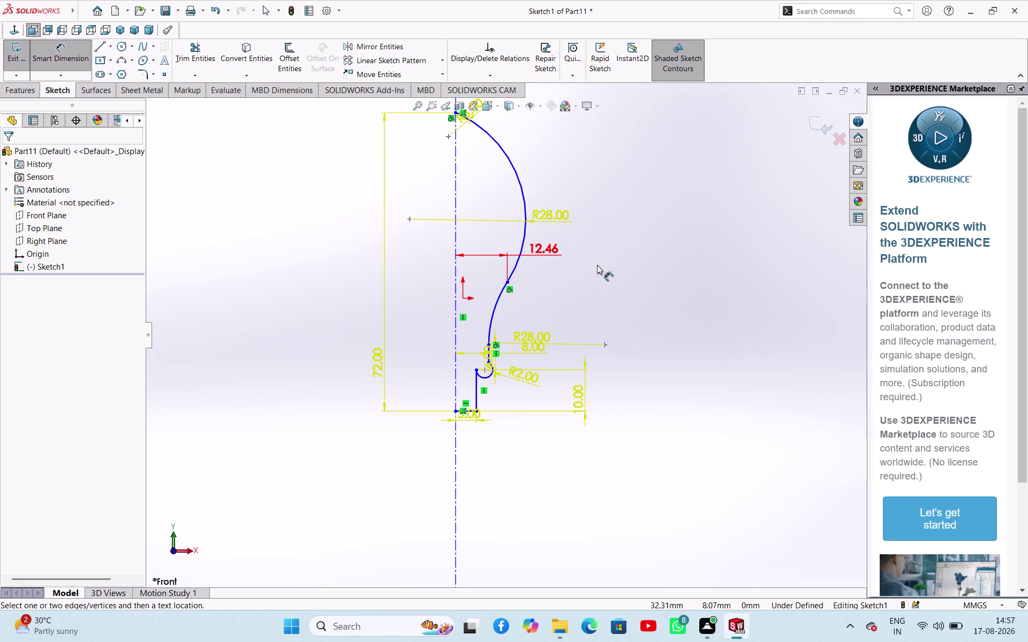
right_click(597, 265)
click(645, 306)
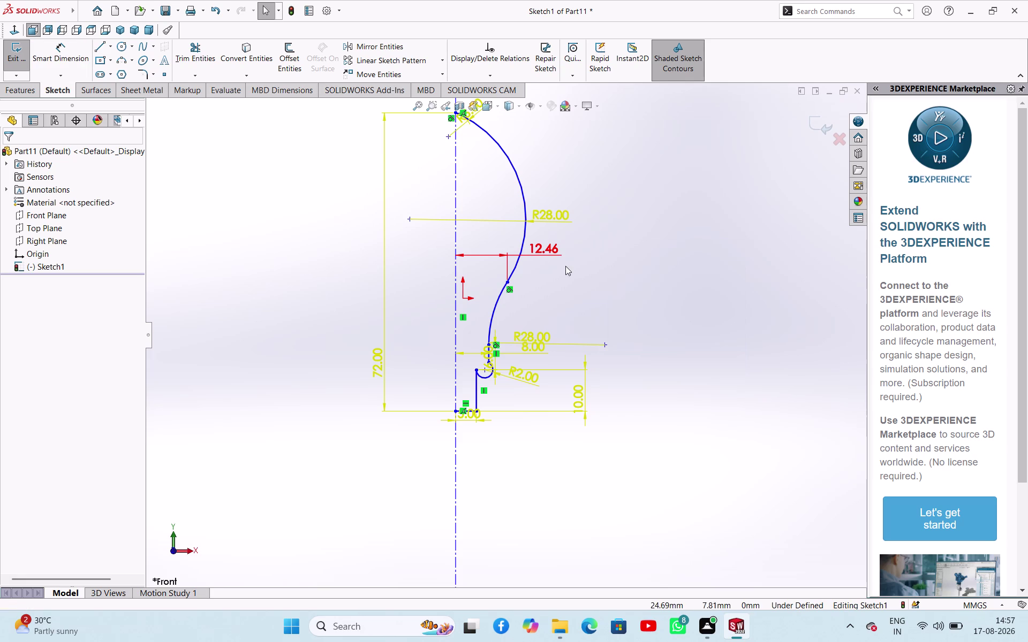
click(547, 255)
key(Delete)
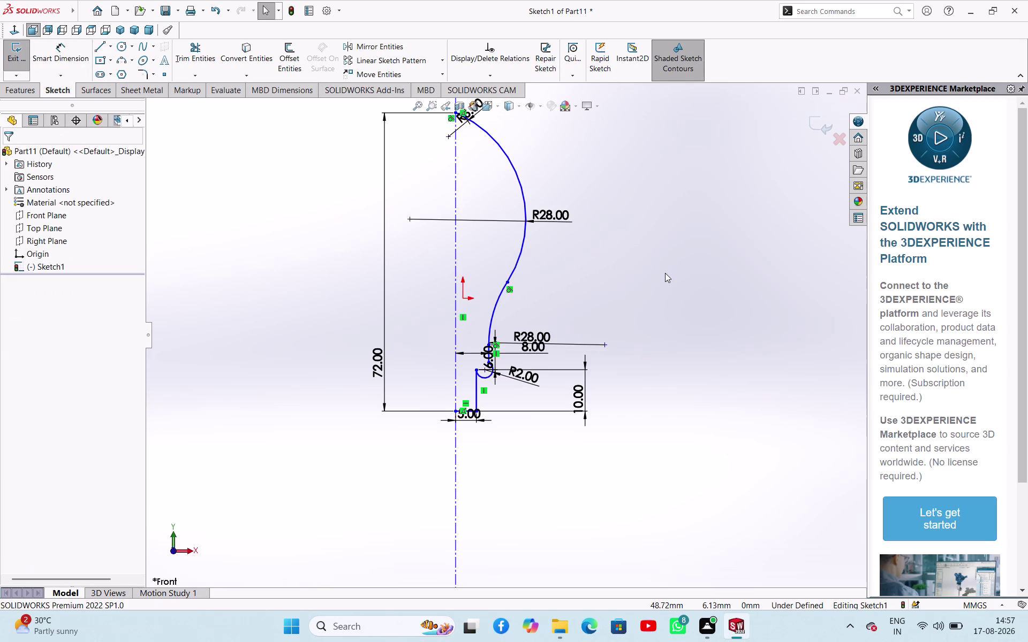
Delete all the old profile geometry and its leftover centerline.
click(665, 273)
scroll(down, 3)
scroll(up, 3)
scroll(up, 3)
scroll(up, 3)
scroll(down, 3)
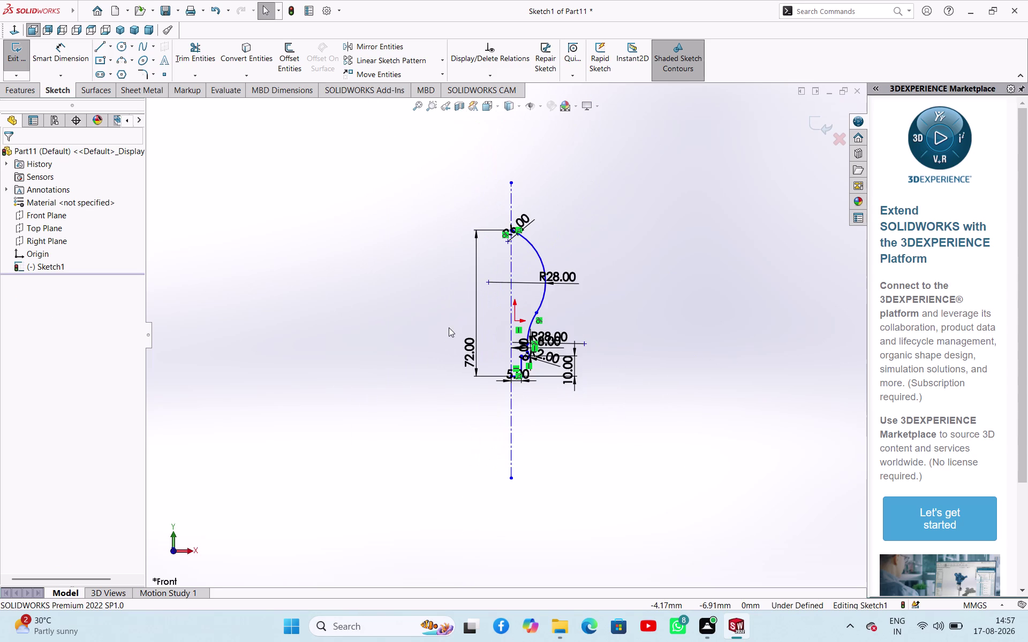
scroll(down, 3)
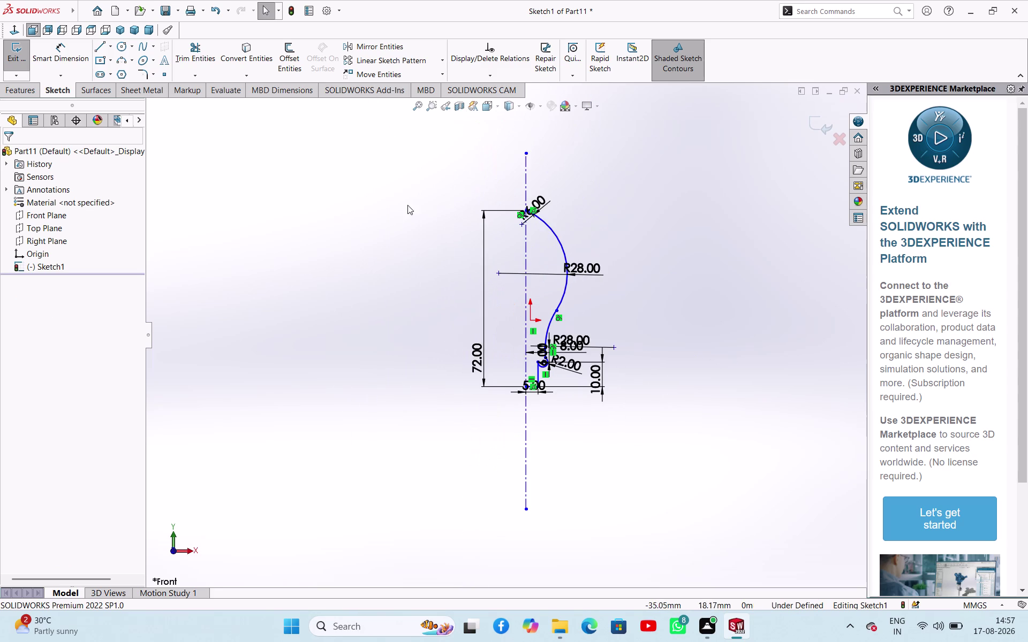
drag(425, 171, 479, 431)
key(Delete)
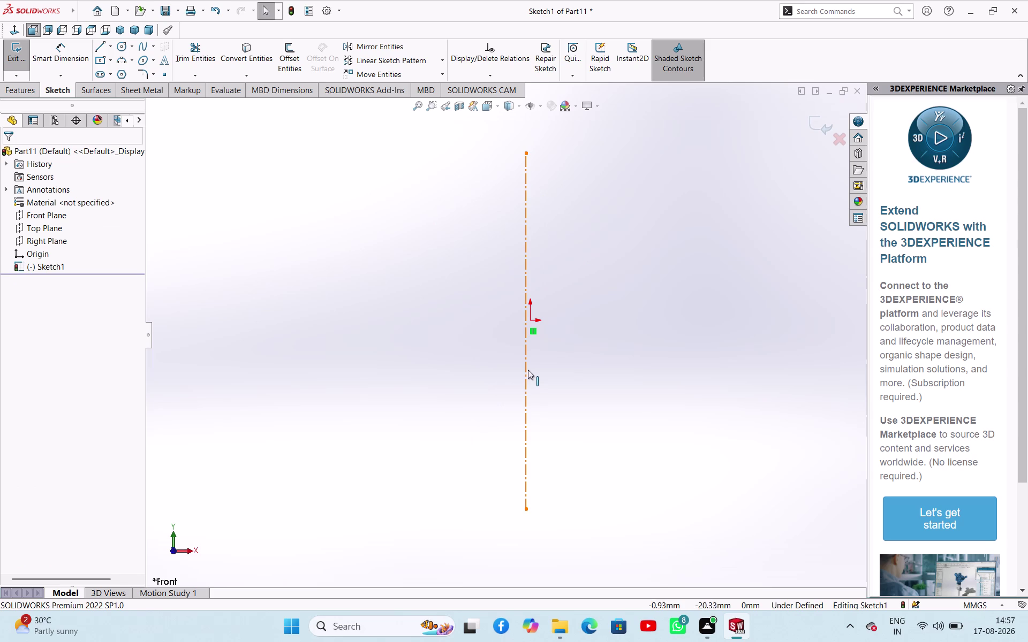
click(528, 369)
key(Delete)
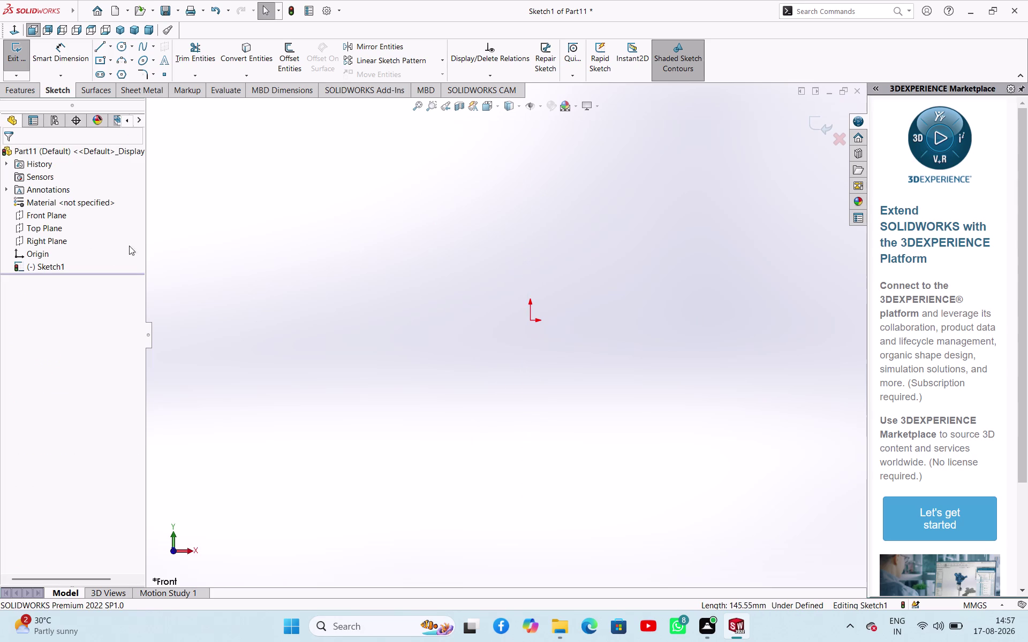
Draw a vertical construction midpoint line centred on the origin, lengthened upward.
click(99, 48)
click(110, 55)
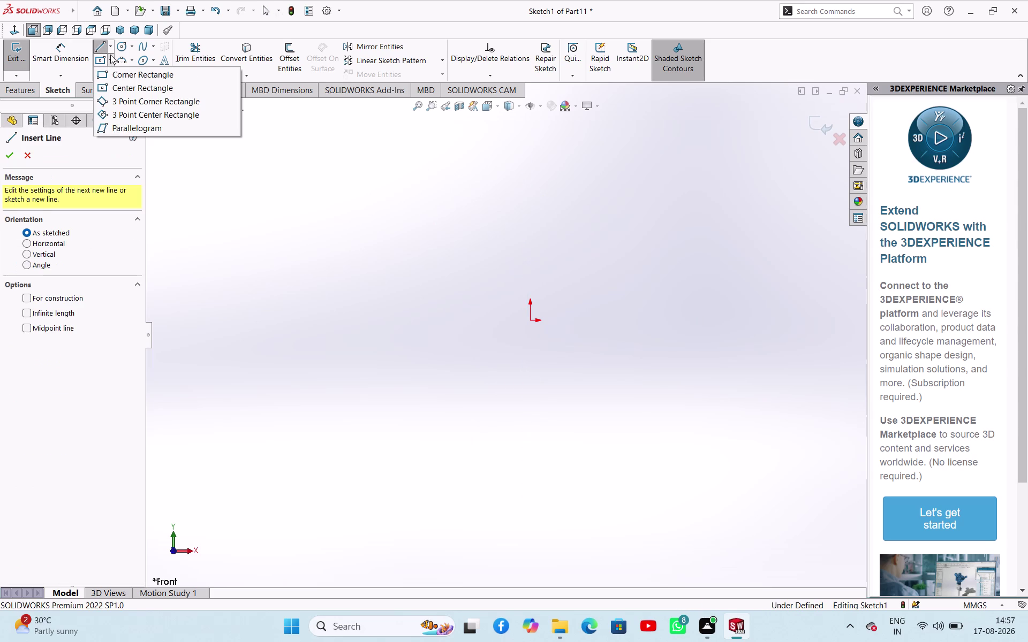
click(248, 193)
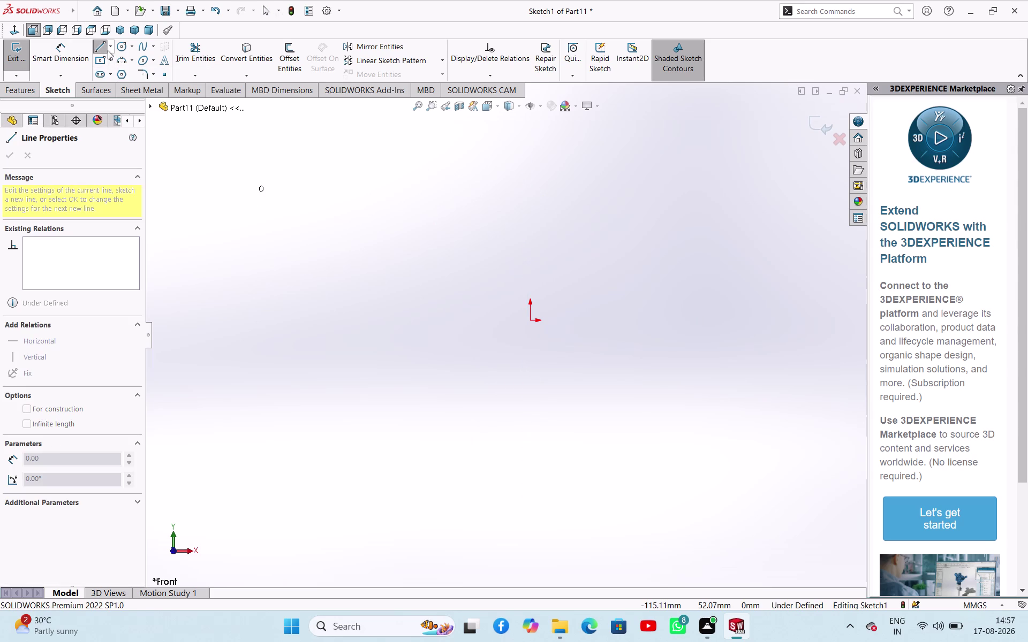
click(107, 50)
click(121, 74)
click(111, 48)
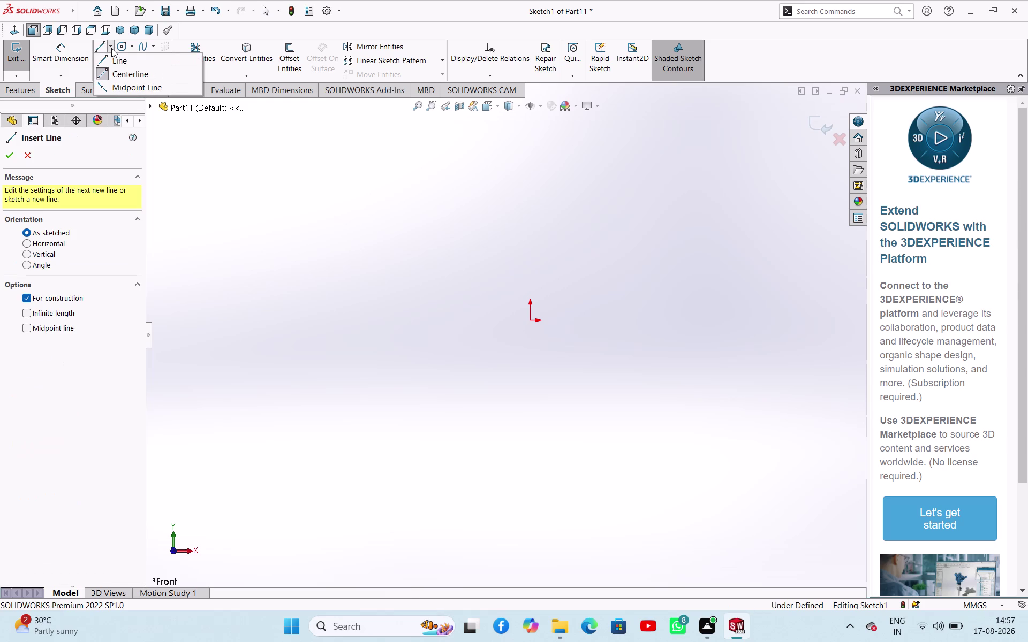
click(29, 330)
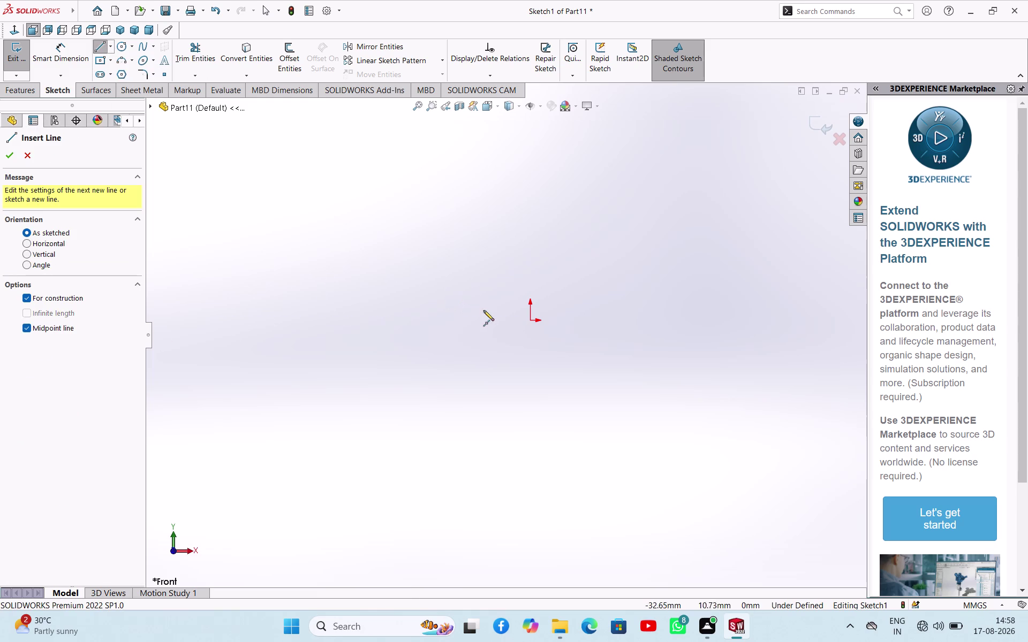
click(529, 322)
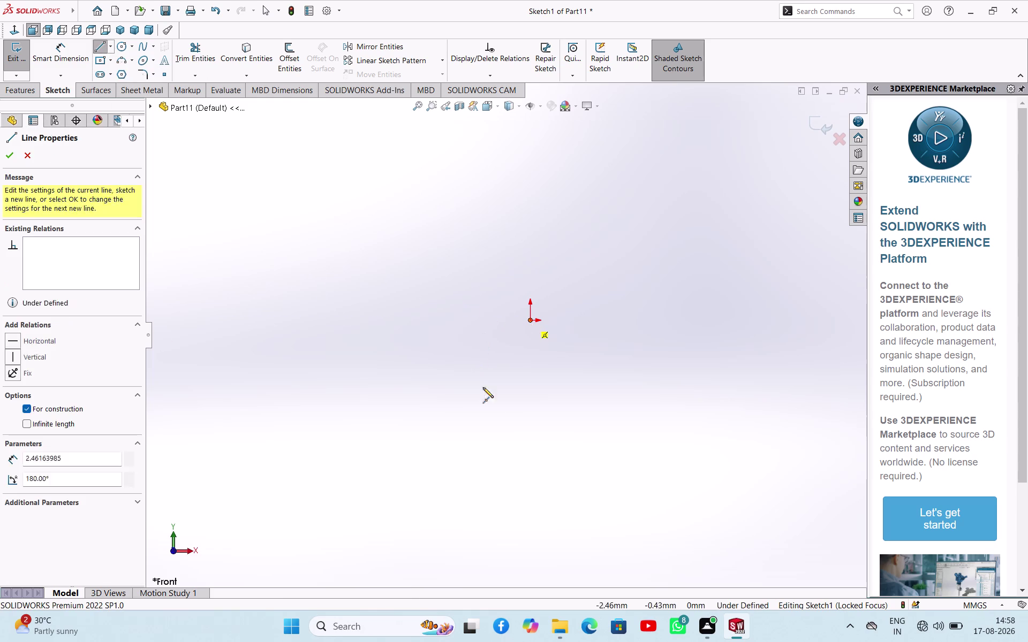
click(531, 444)
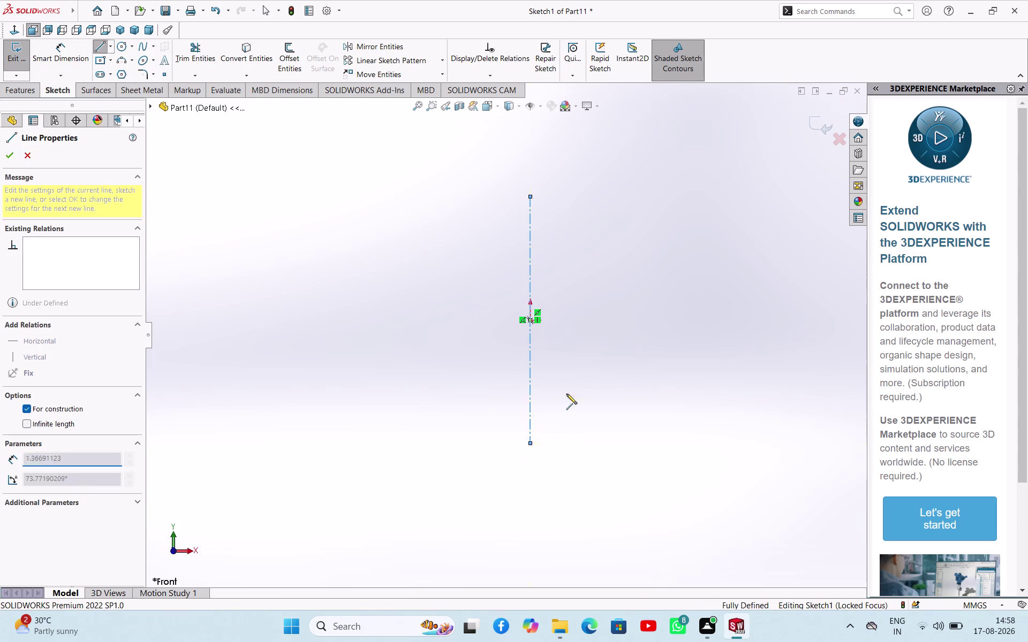
right_click(589, 372)
click(601, 382)
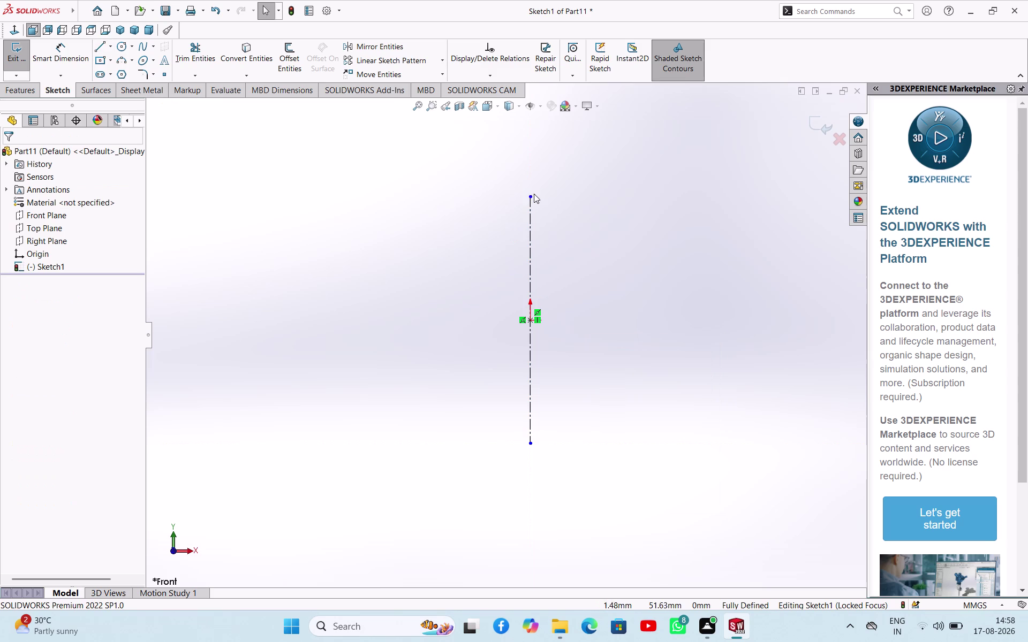
drag(531, 196, 540, 125)
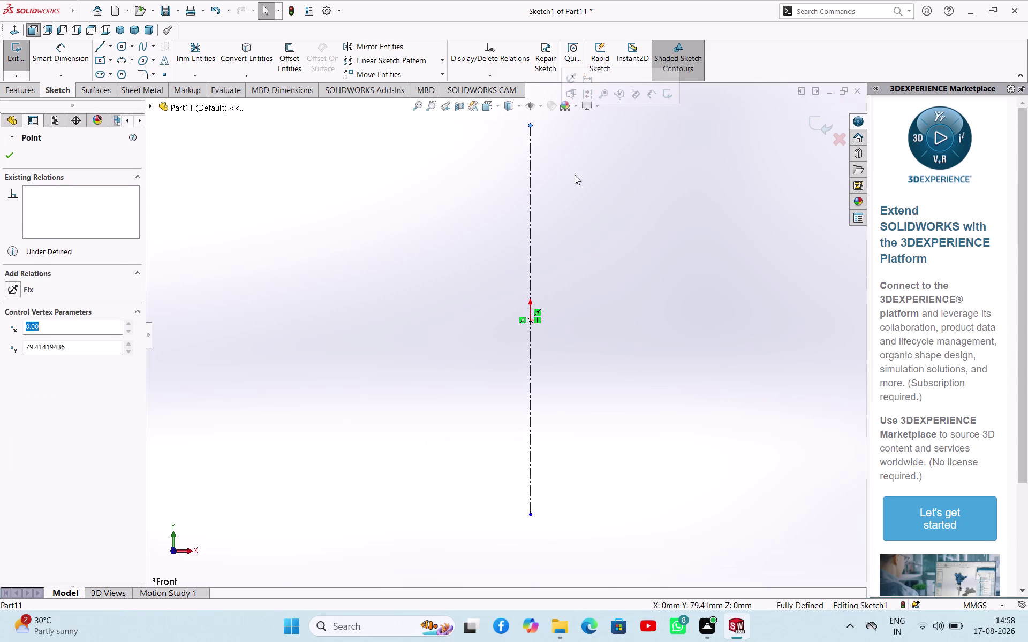
click(665, 301)
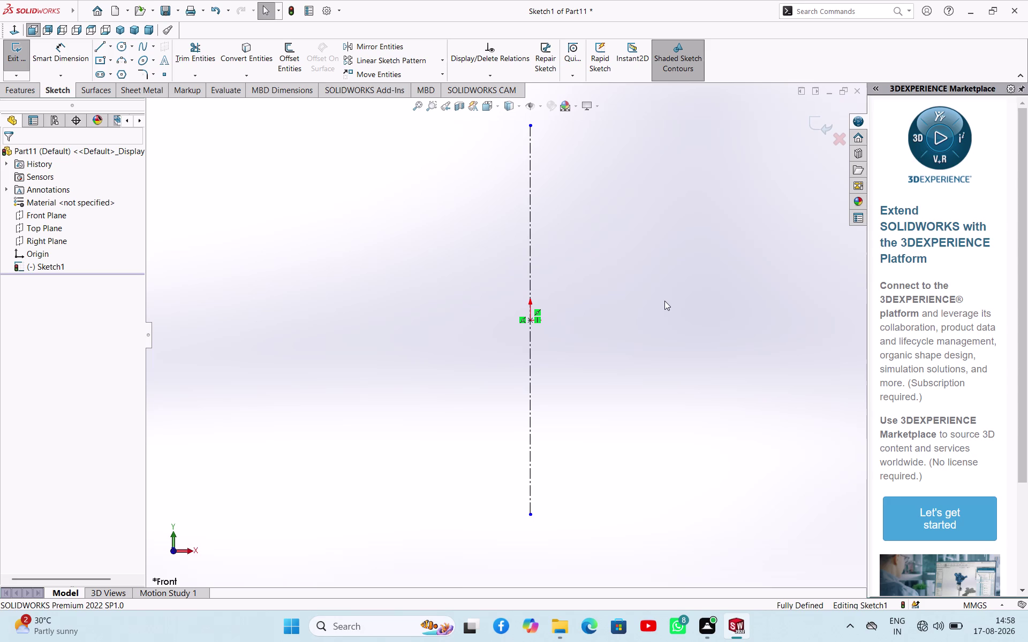
Draw the long base line from the origin and the tall vertical, discarding a stray arc.
click(100, 42)
click(531, 320)
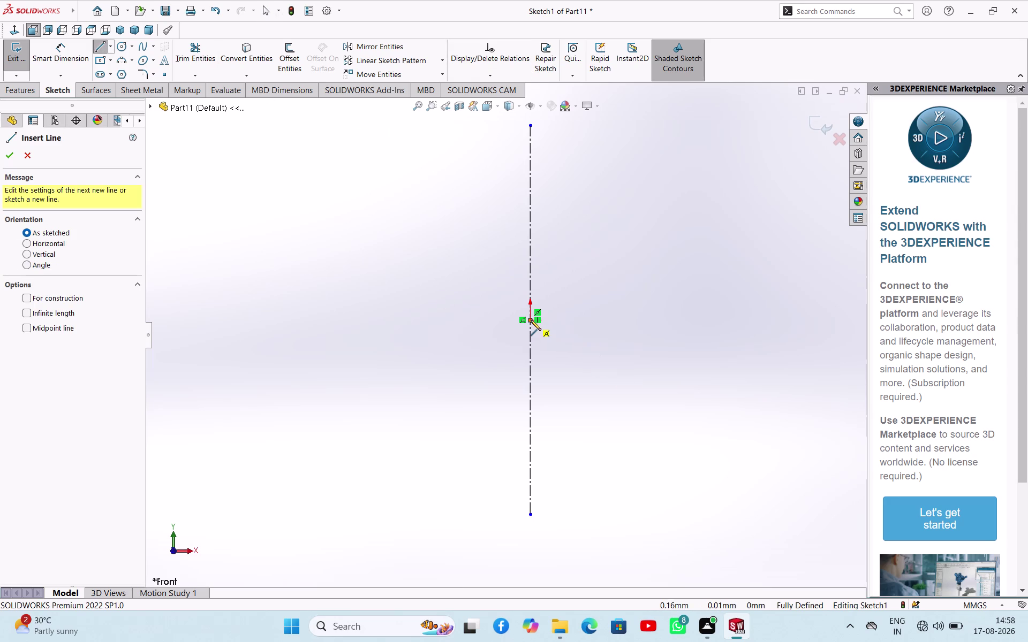
click(595, 320)
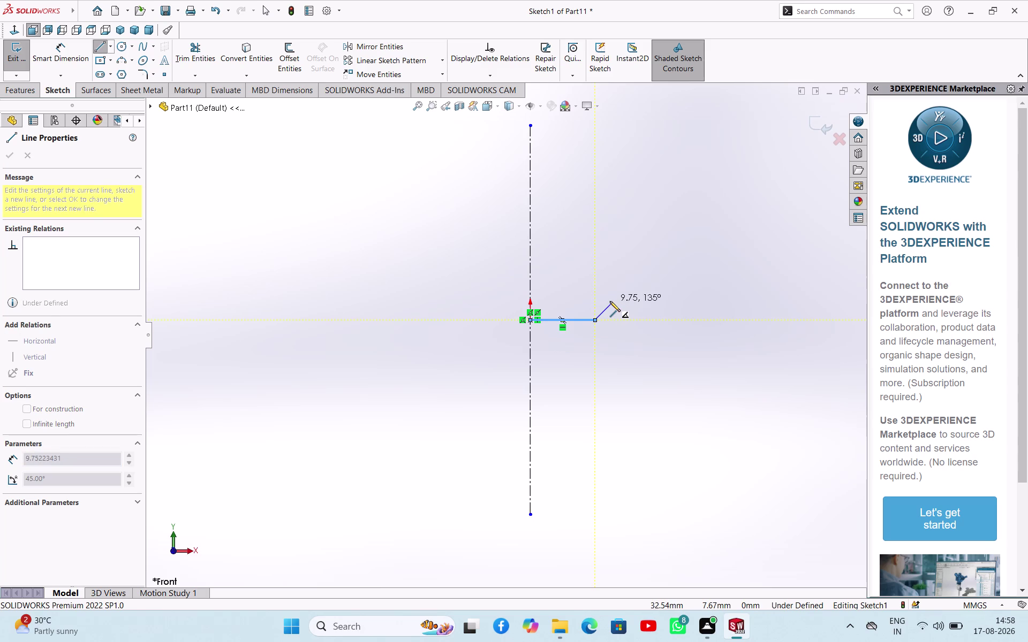
click(594, 273)
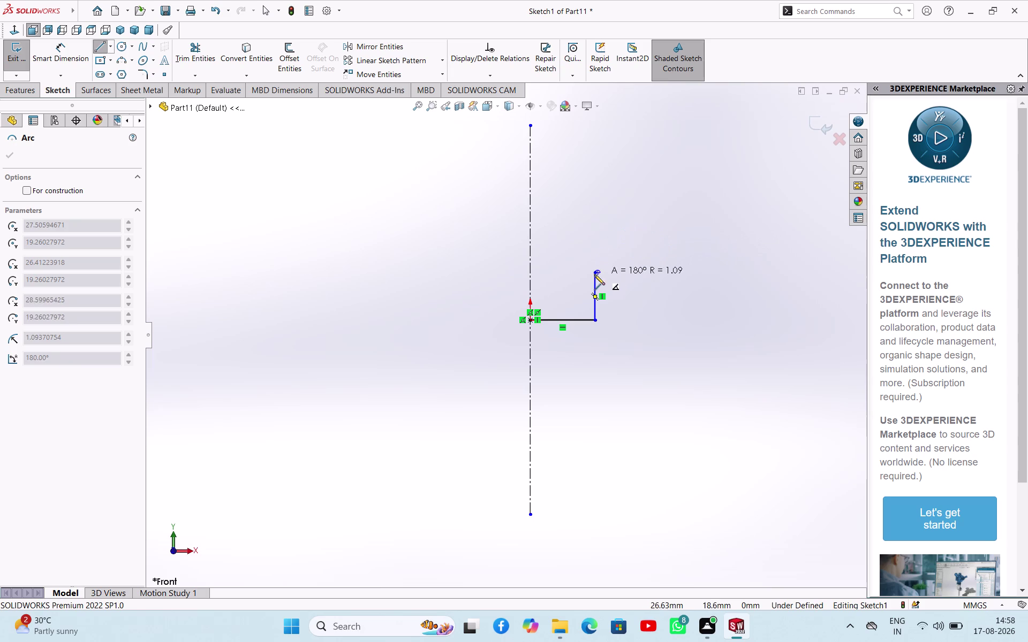
scroll(down, 3)
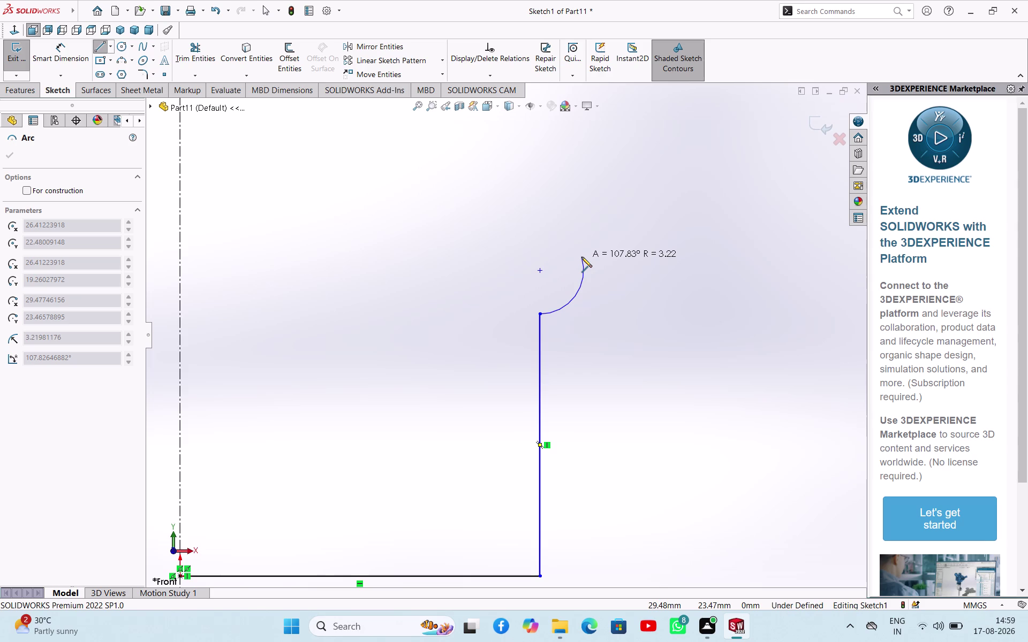
key(Escape)
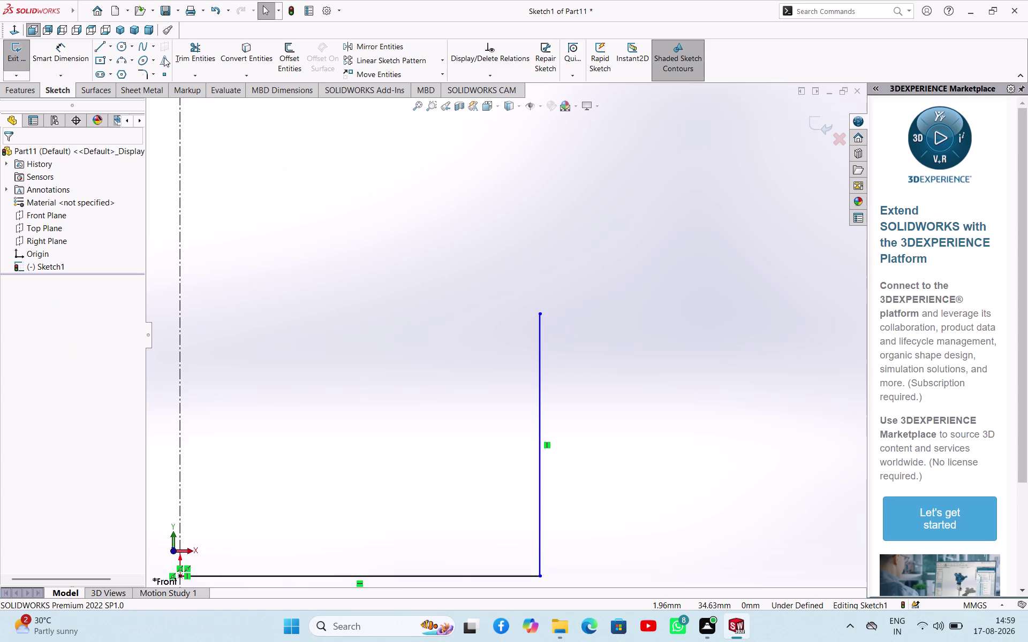
Add the short horizontal and short vertical lines, then exit the Line tool.
click(104, 47)
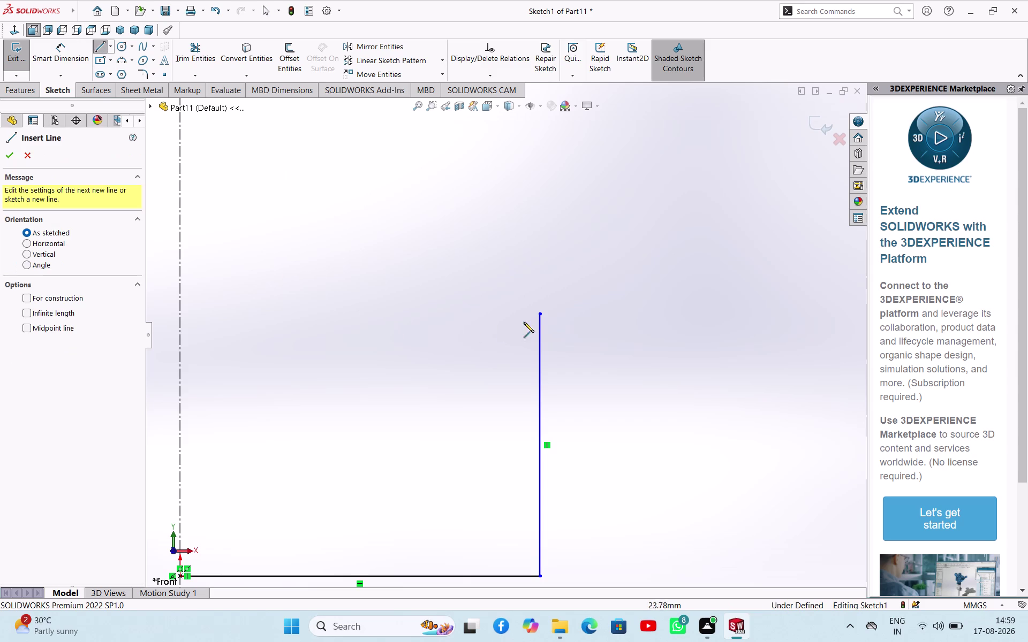
click(538, 314)
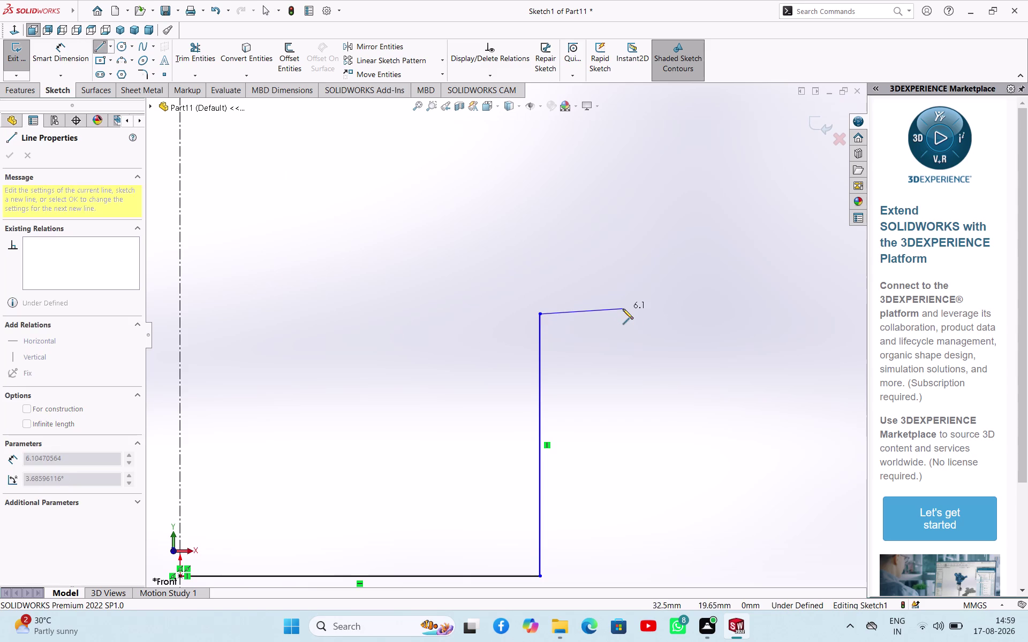
click(627, 316)
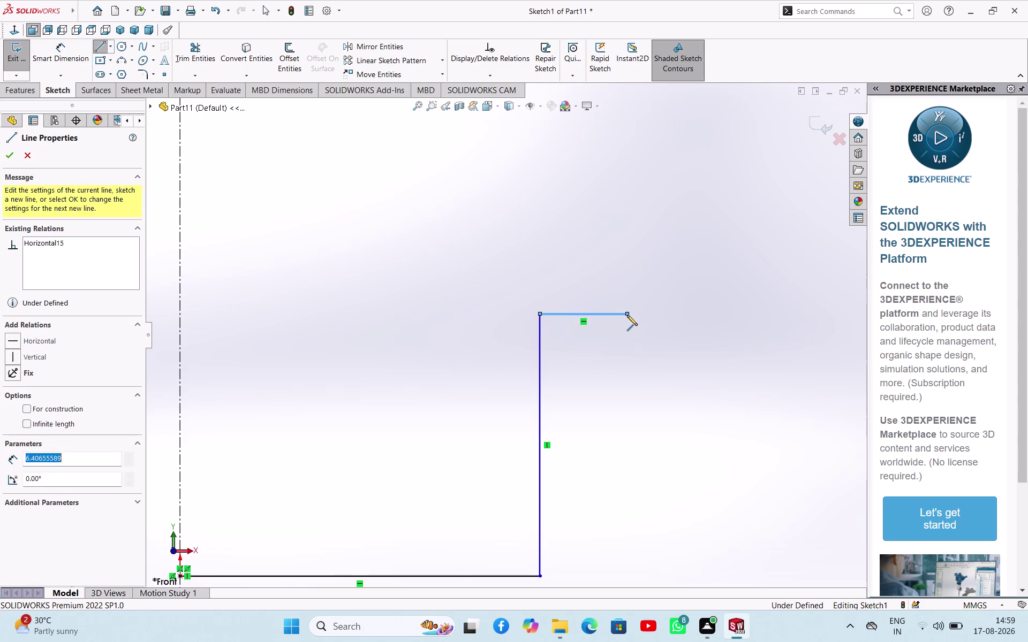
click(626, 248)
right_click(666, 215)
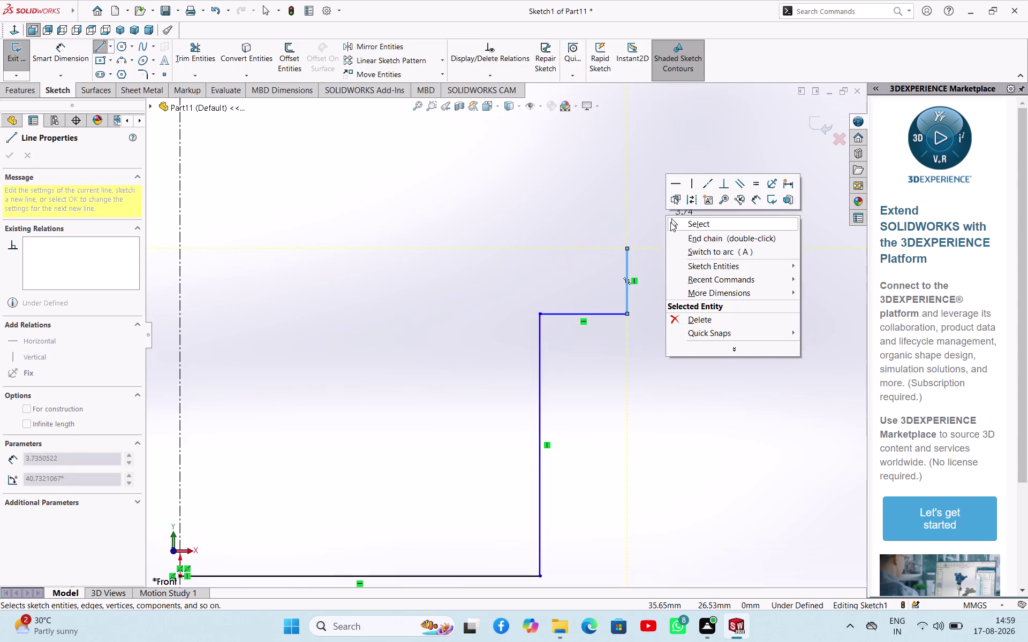
click(671, 225)
scroll(up, 3)
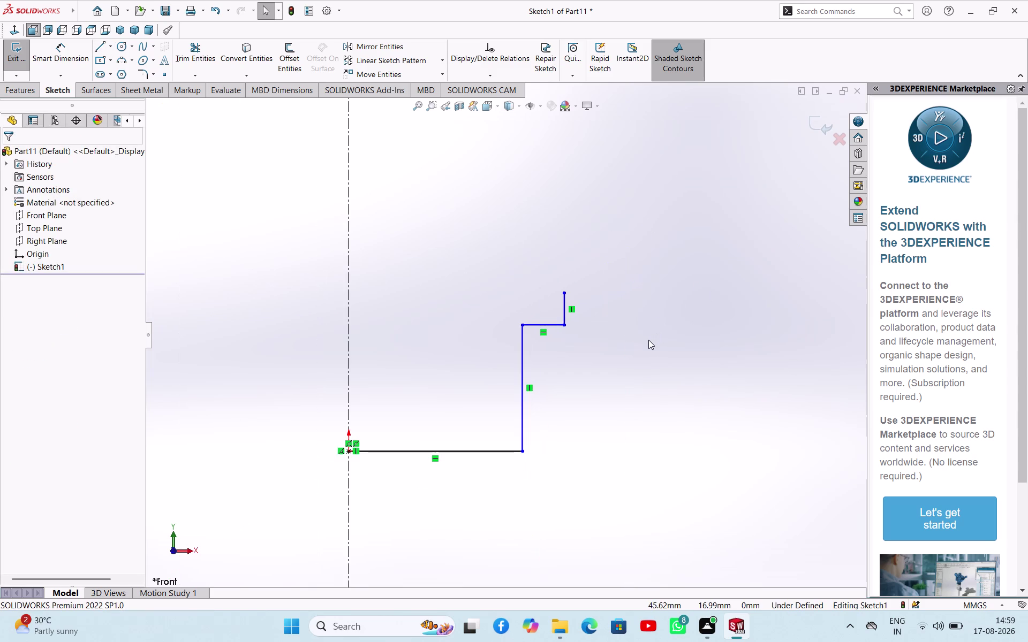
right_drag(672, 370, 683, 299)
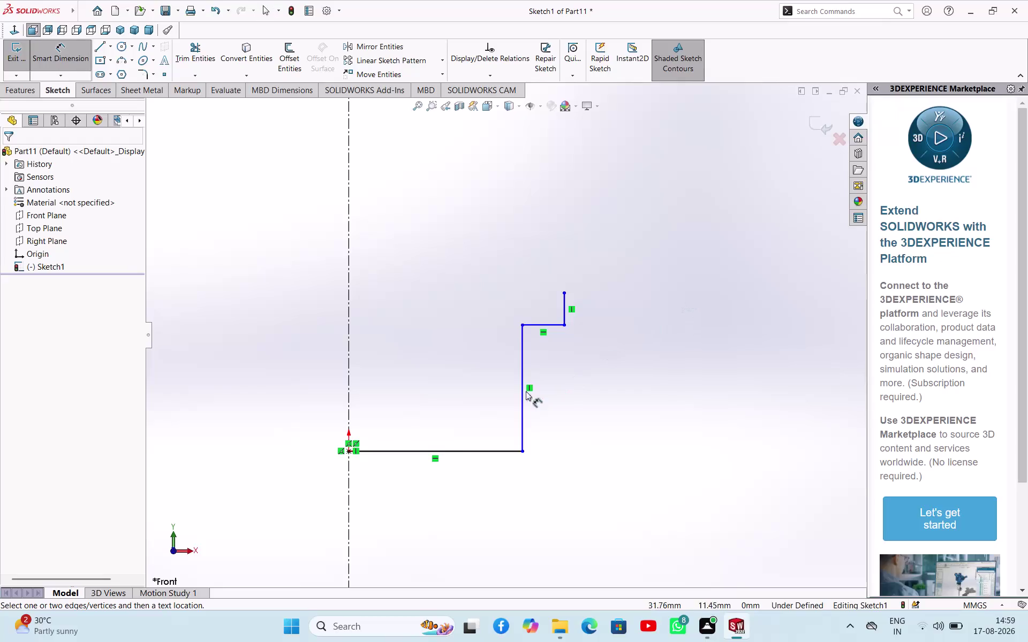
Dimension the bottom line width as 5 mm and the step height as 10 mm.
click(456, 451)
click(433, 485)
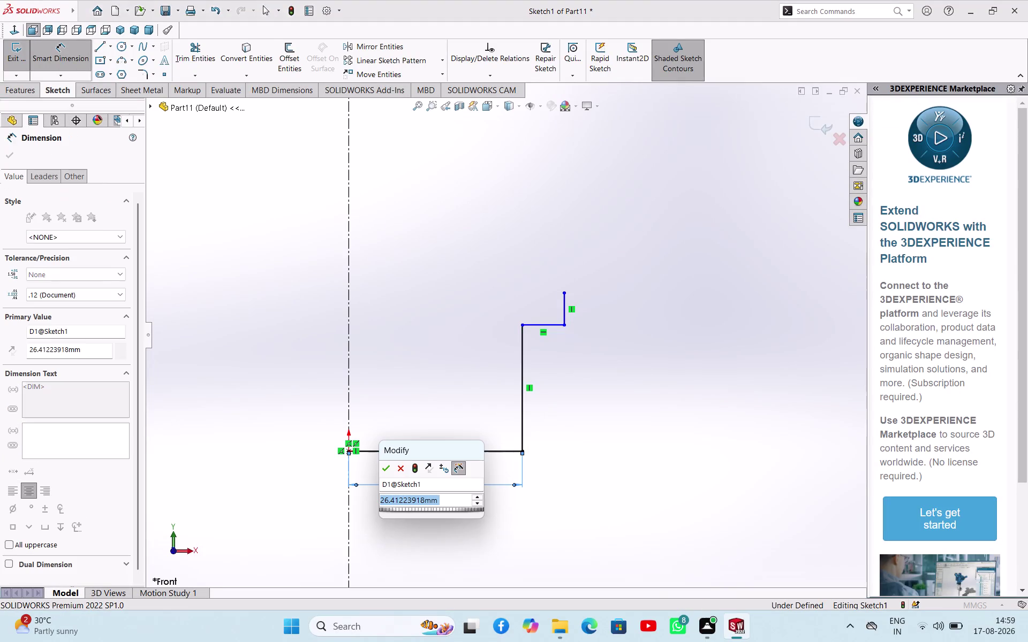
key(5)
key(Return)
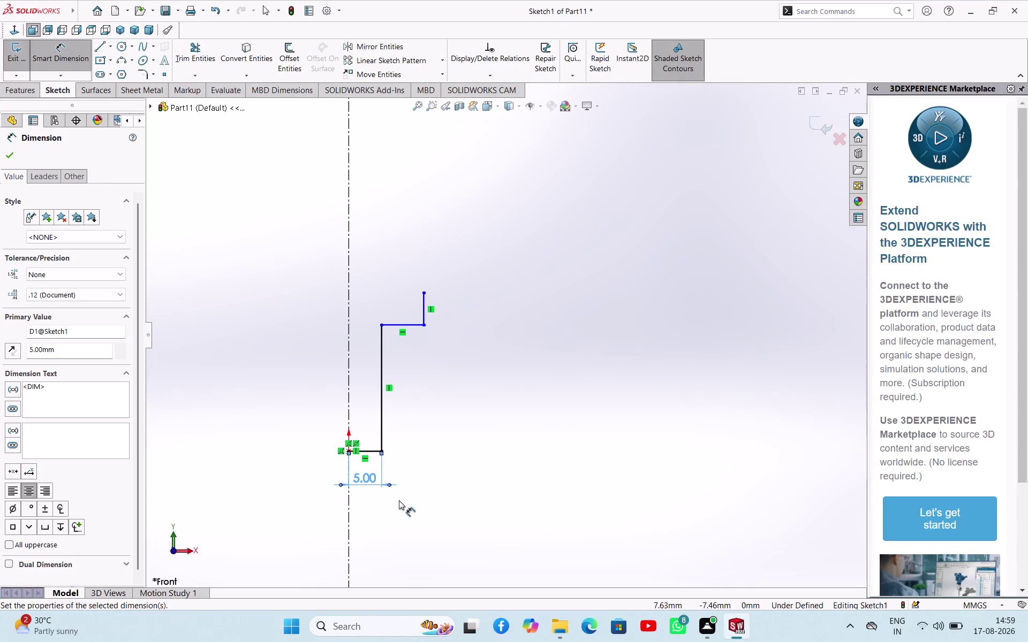
click(368, 451)
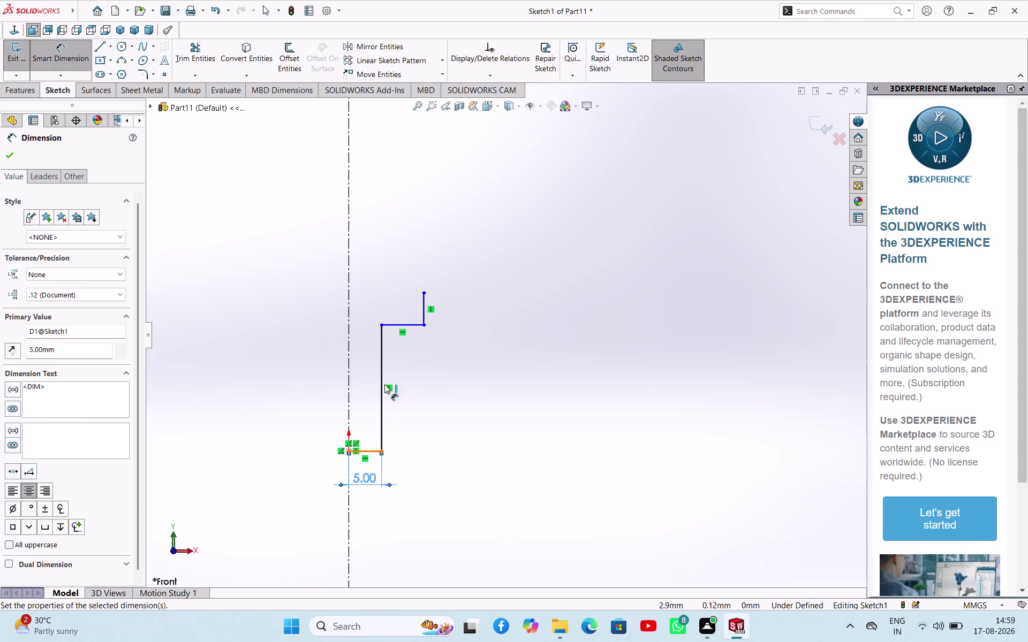
click(399, 324)
click(527, 405)
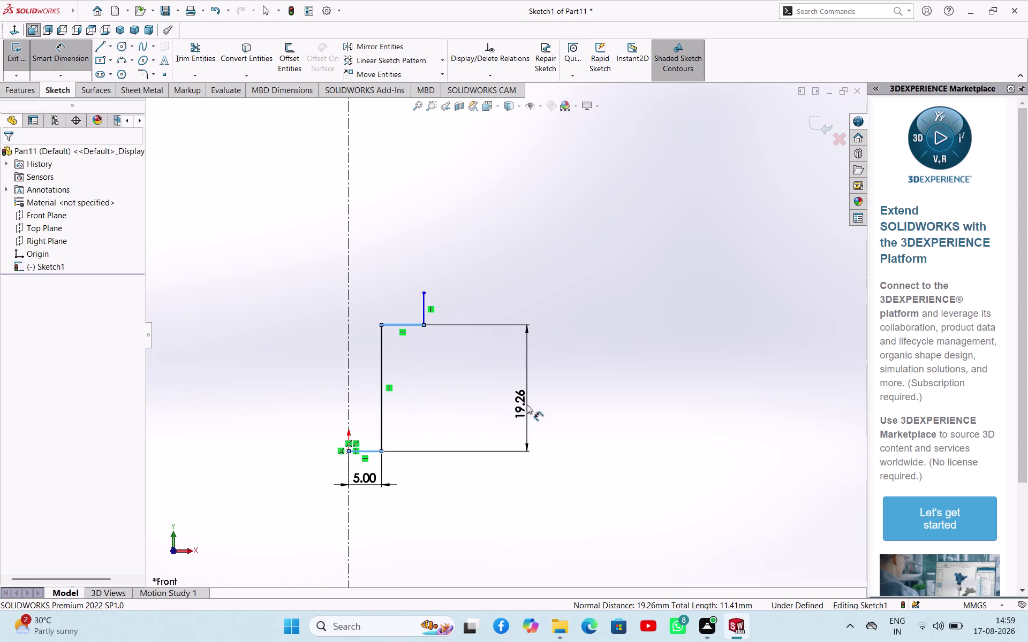
text(10)
key(Return)
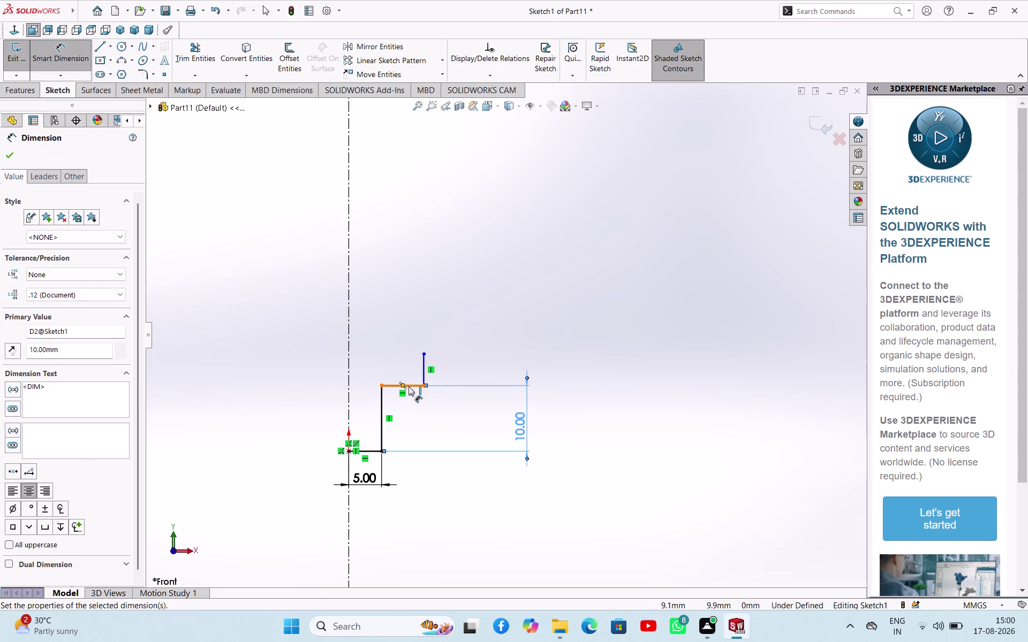
Dimension the top line's centerline offset as 8 mm and its length as 6 mm.
scroll(down, 3)
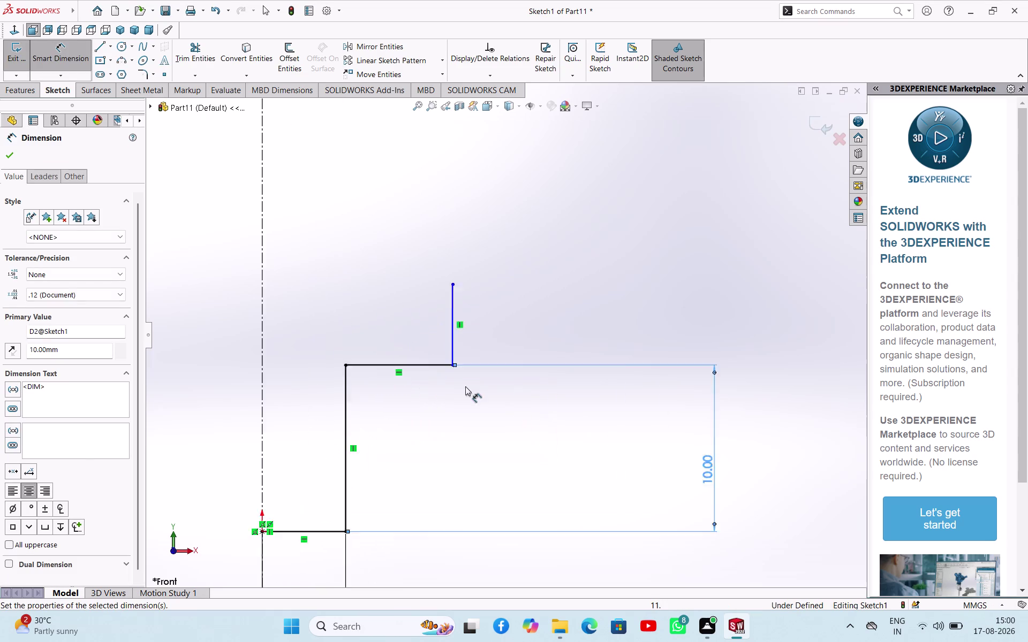
scroll(down, 3)
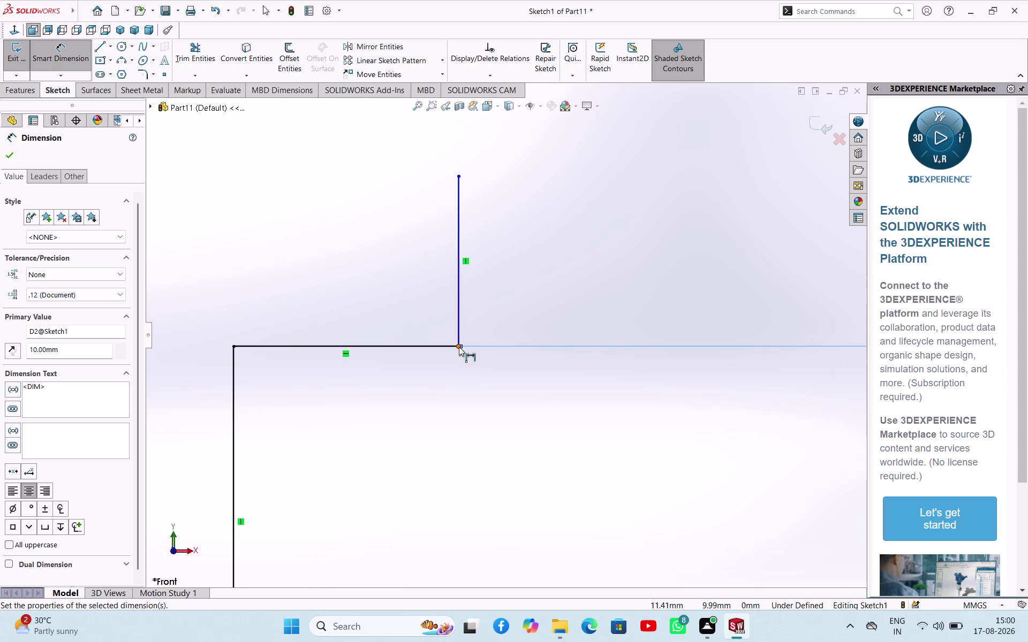
click(457, 347)
scroll(up, 3)
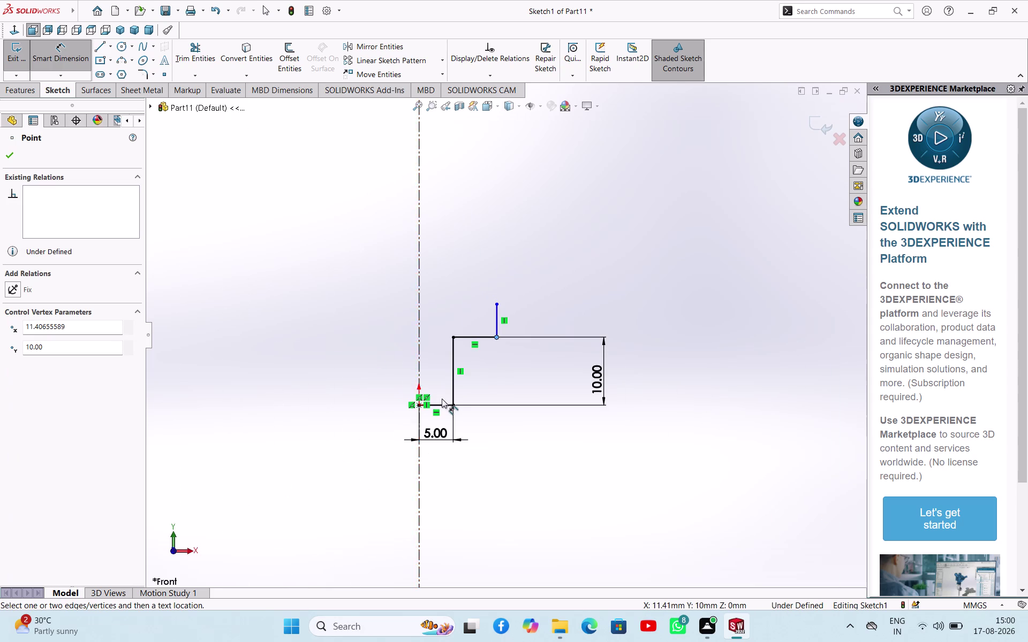
click(418, 355)
click(452, 467)
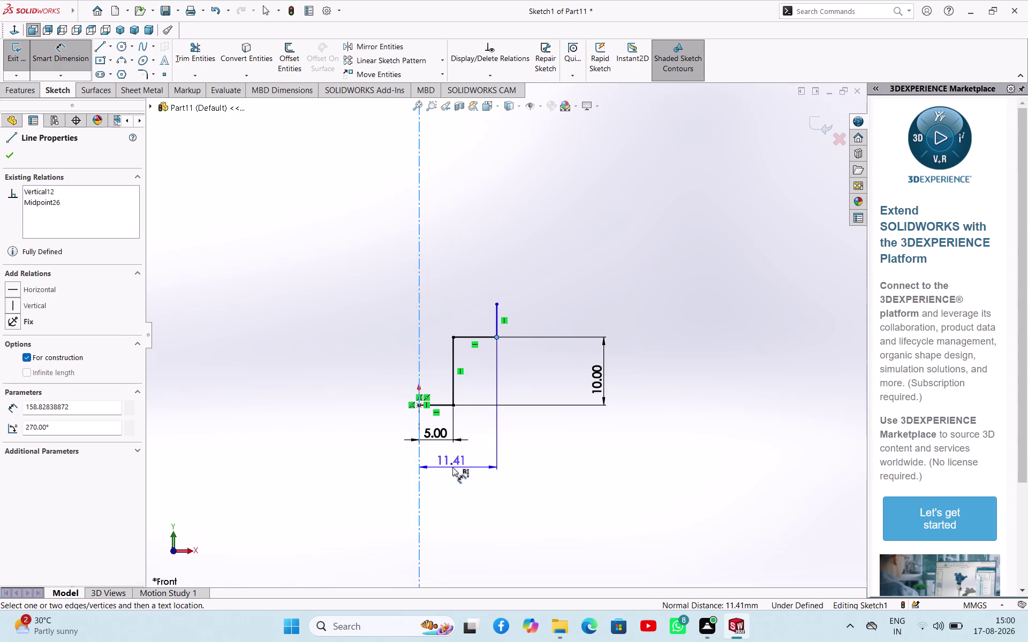
key(8)
key(Return)
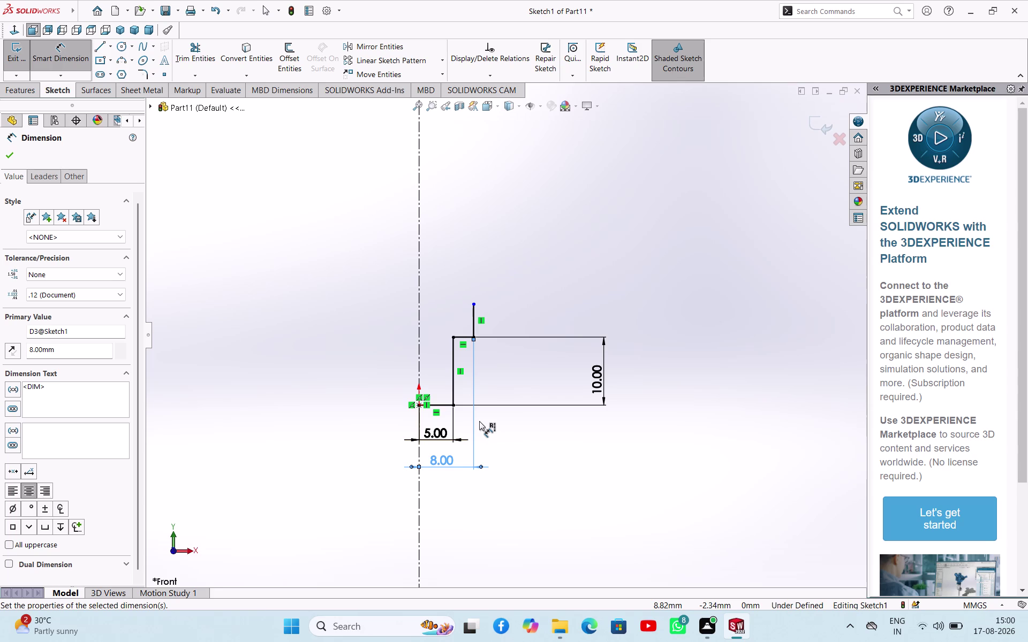
click(474, 320)
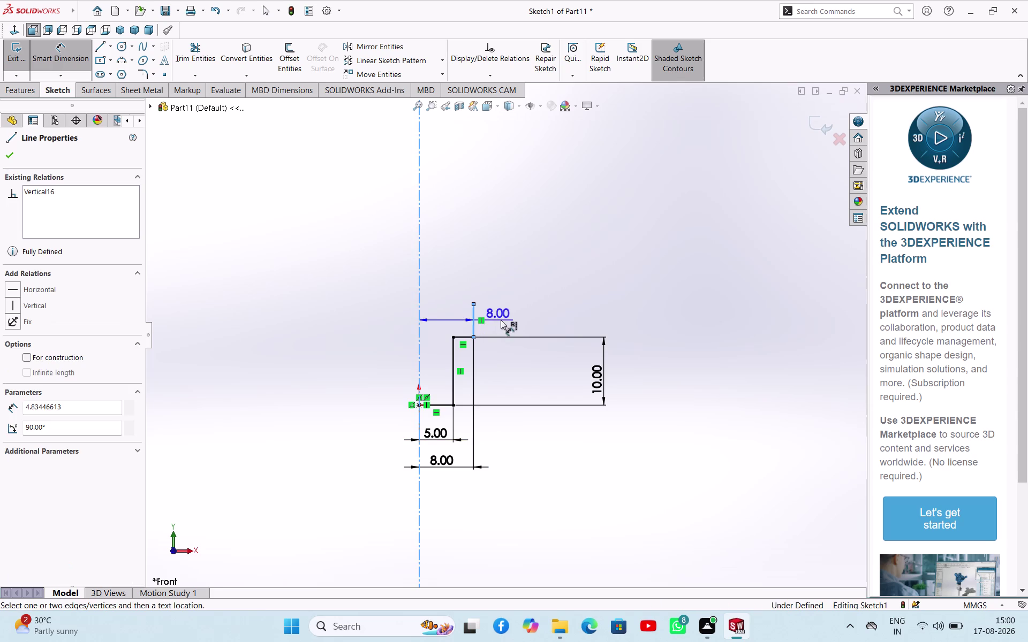
key(Escape)
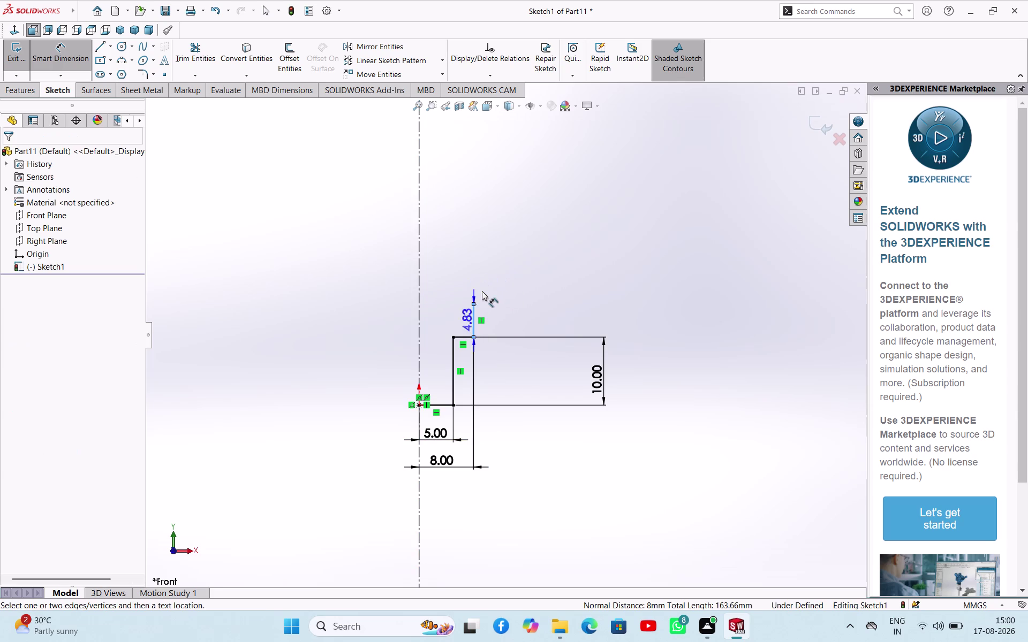
click(513, 322)
key(6)
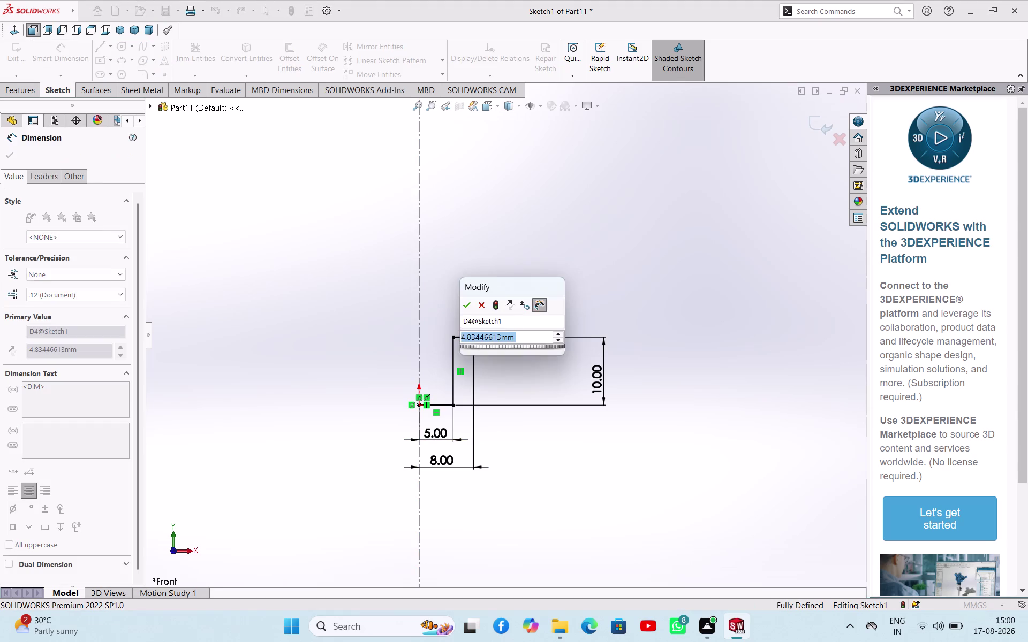
key(Return)
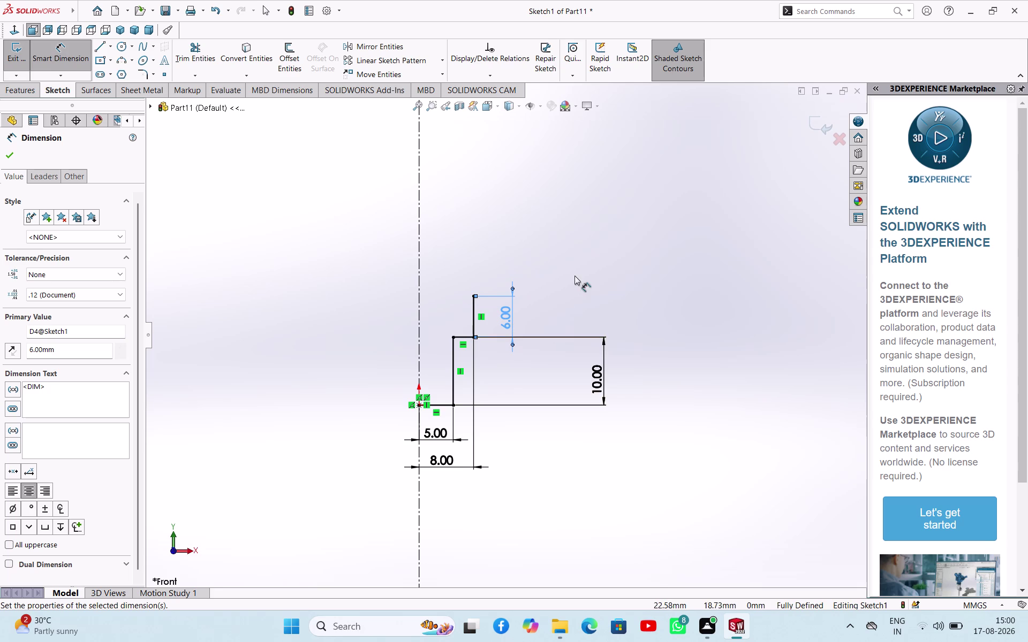
Exit Smart Dimension and zoom over the now fully defined profile.
right_click(575, 274)
click(595, 308)
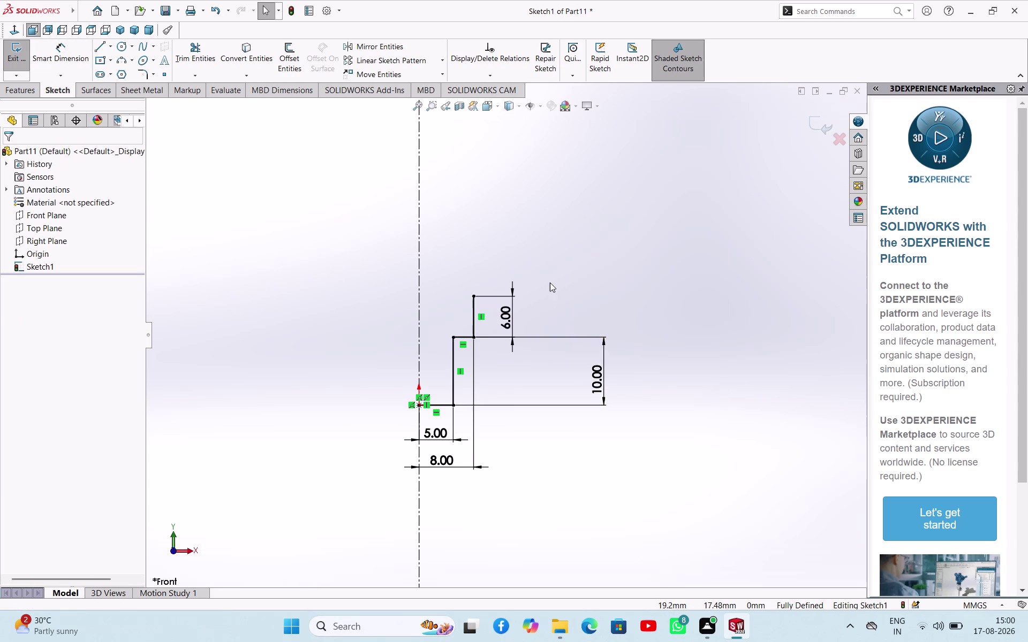
scroll(up, 3)
scroll(down, 3)
scroll(down, 3)
scroll(down, 3)
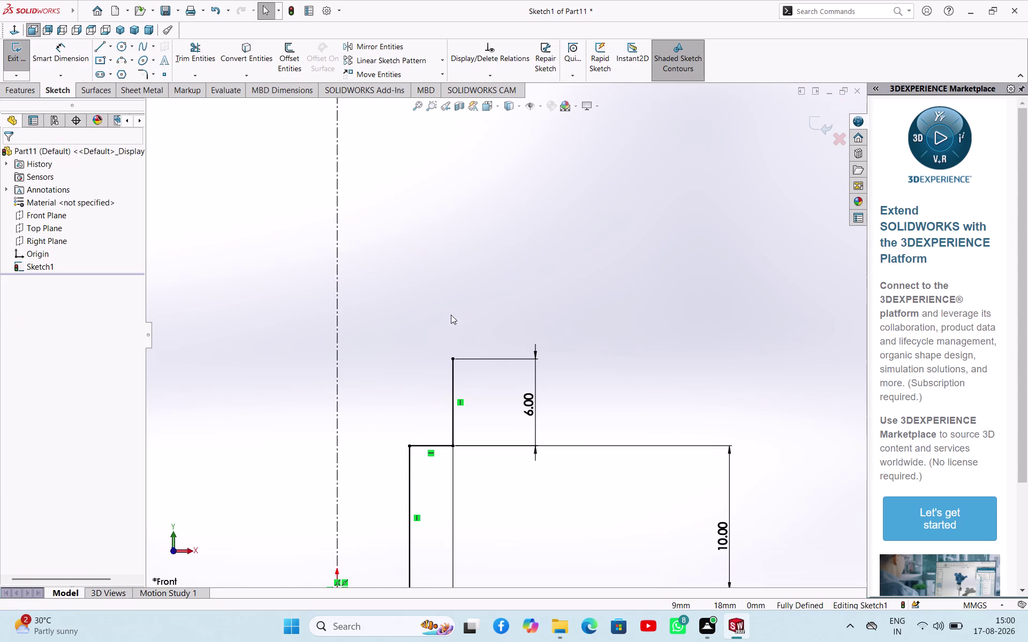
click(139, 75)
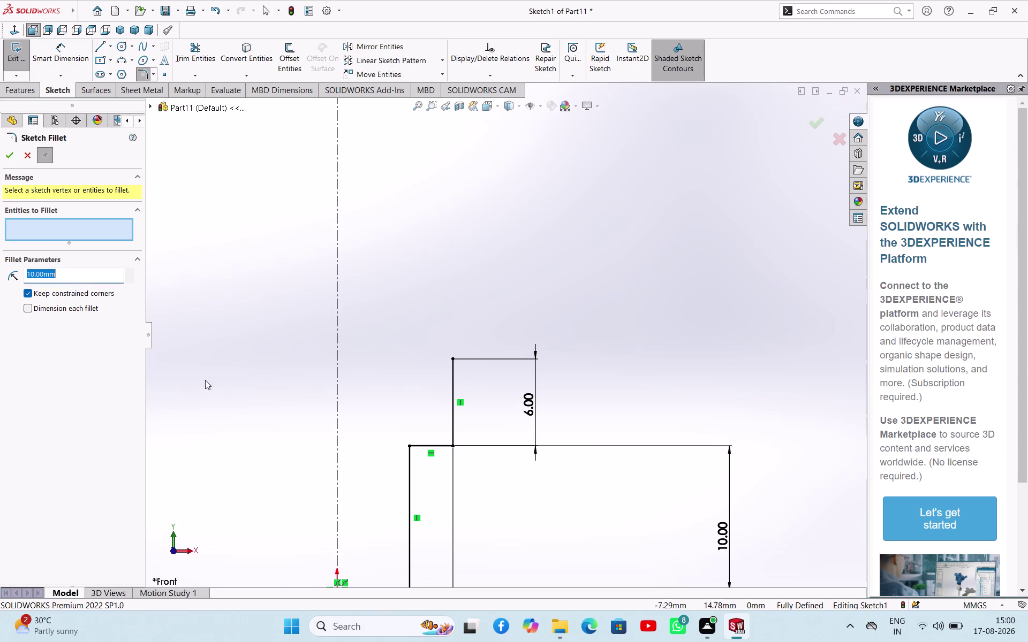
Fillet the corner between the two step lines with a 2 mm radius.
key(2)
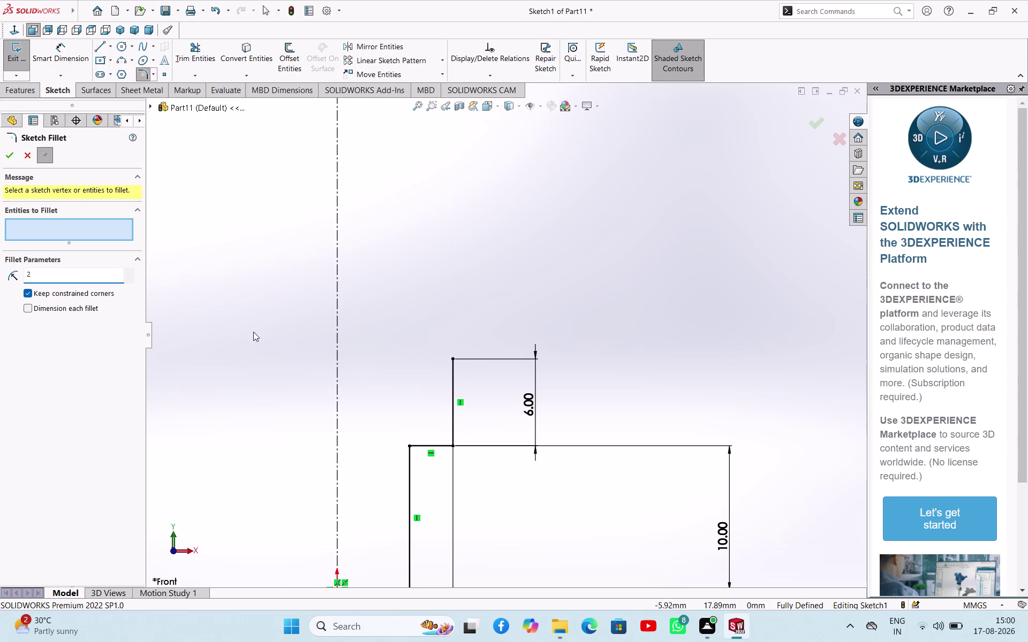
click(425, 446)
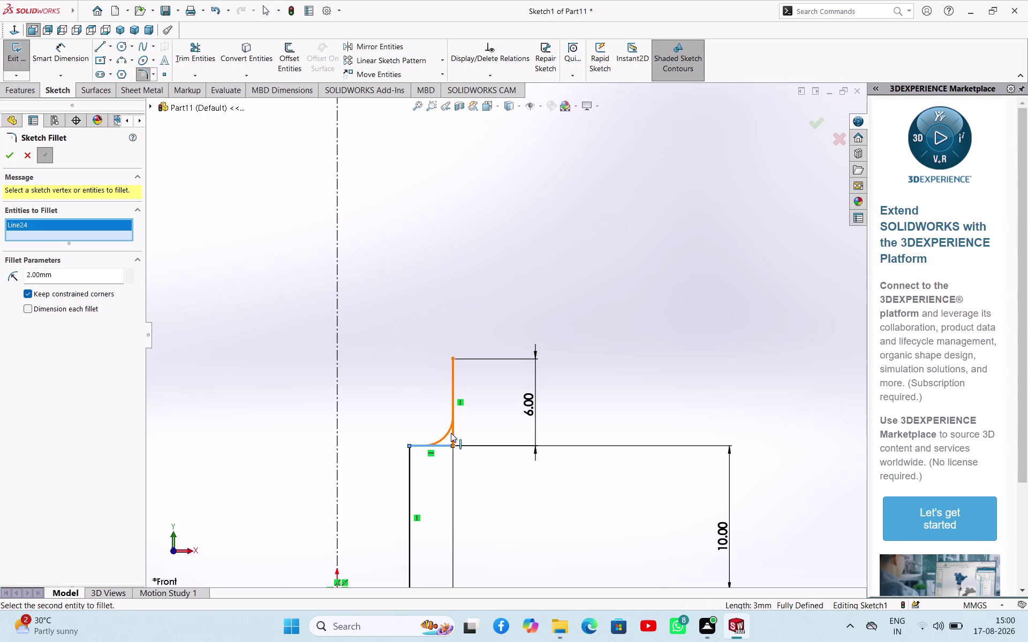
click(451, 433)
click(12, 157)
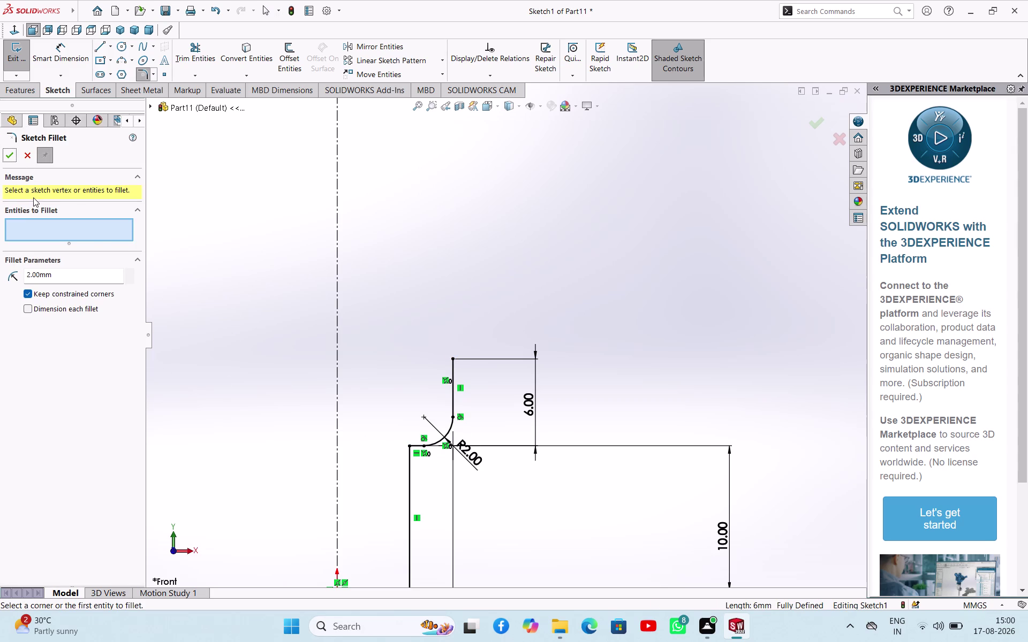
scroll(down, 3)
scroll(down, 3)
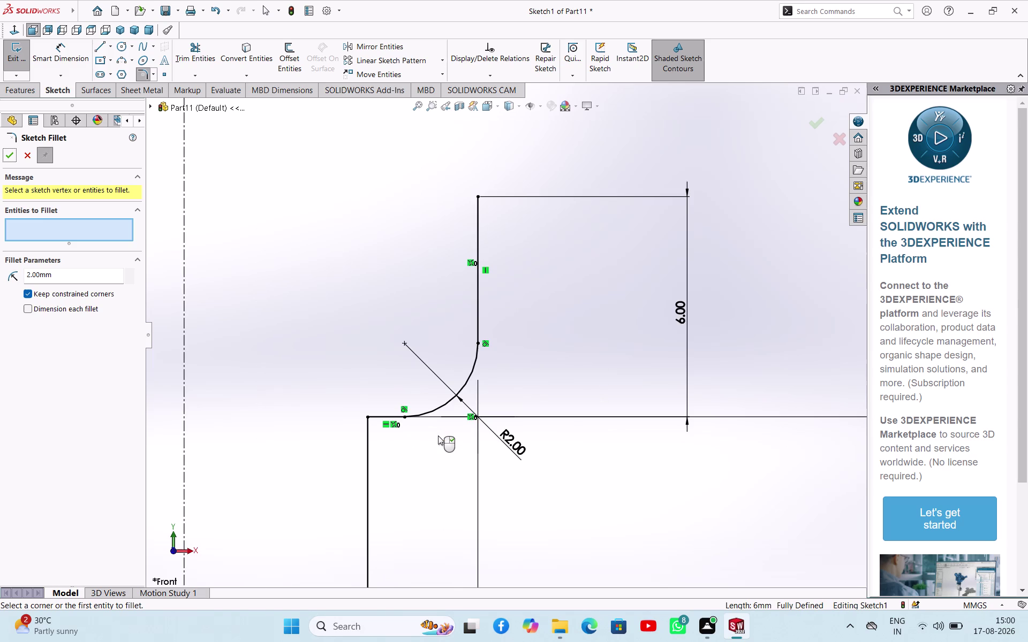
scroll(up, 3)
scroll(up, 3)
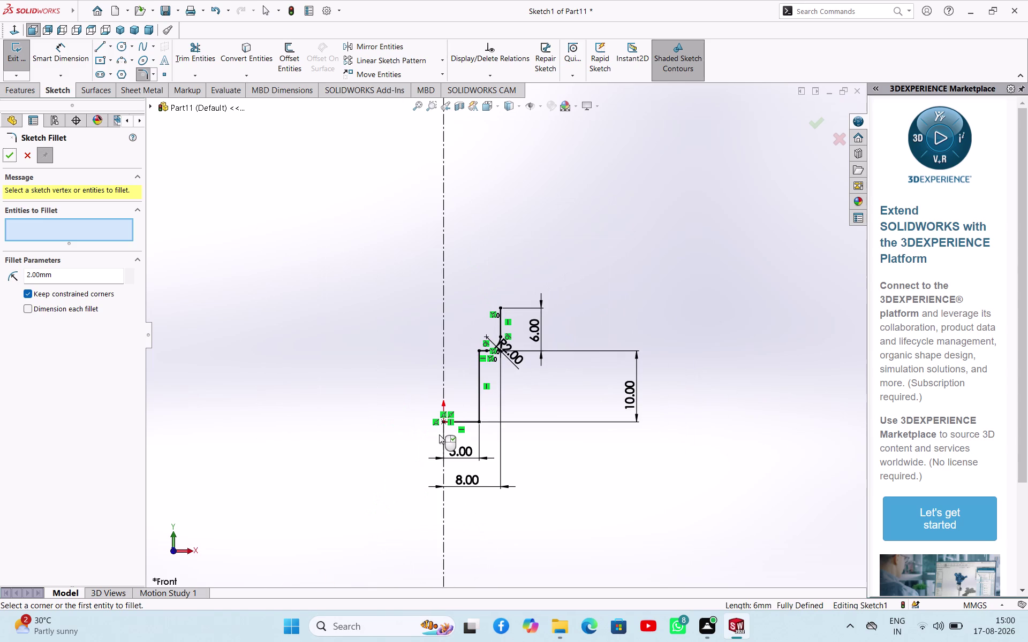
scroll(up, 3)
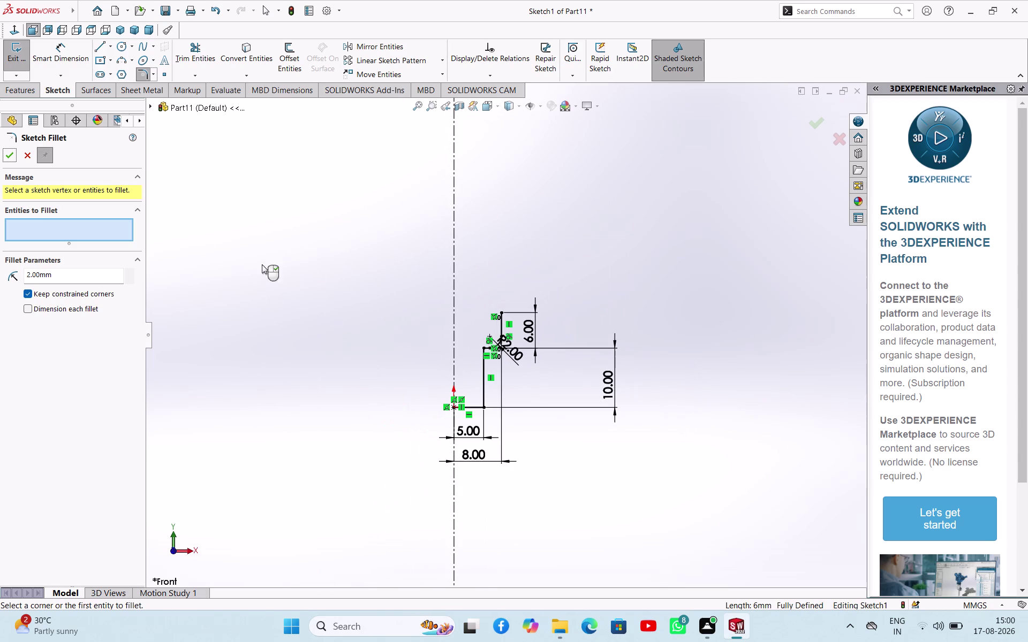
click(122, 64)
click(503, 312)
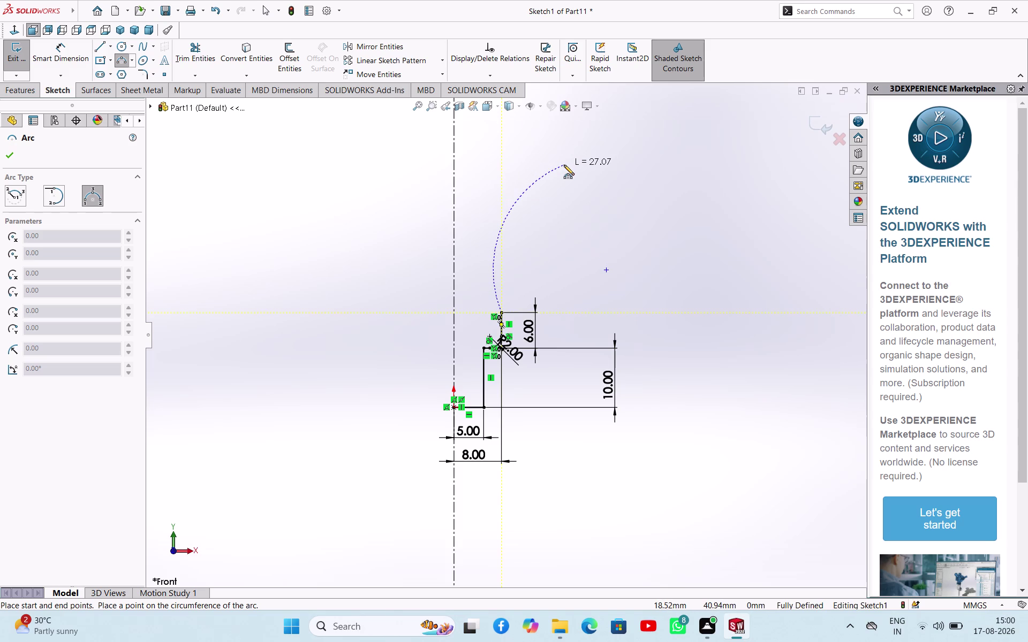
Sketch an arc starting at the 6 mm top line's end.
click(564, 165)
scroll(up, 3)
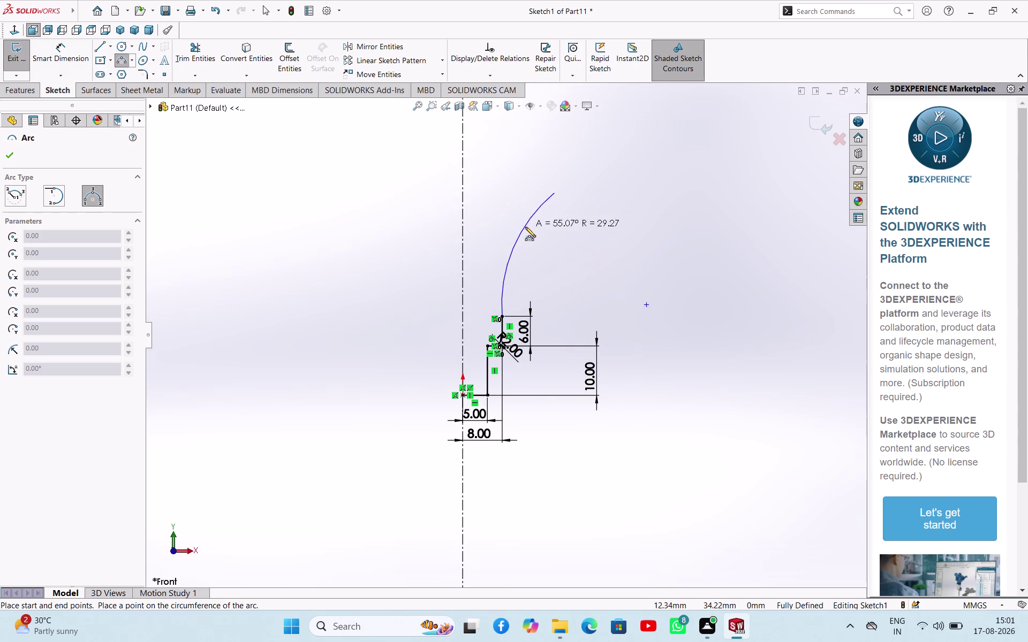
click(532, 231)
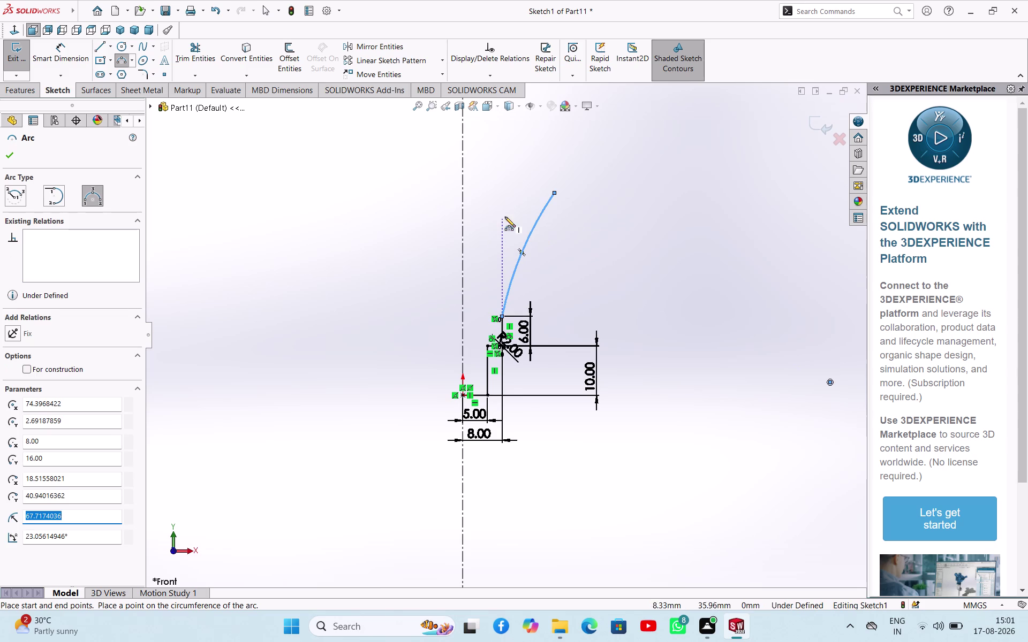
right_click(505, 217)
click(514, 225)
right_drag(701, 299, 727, 208)
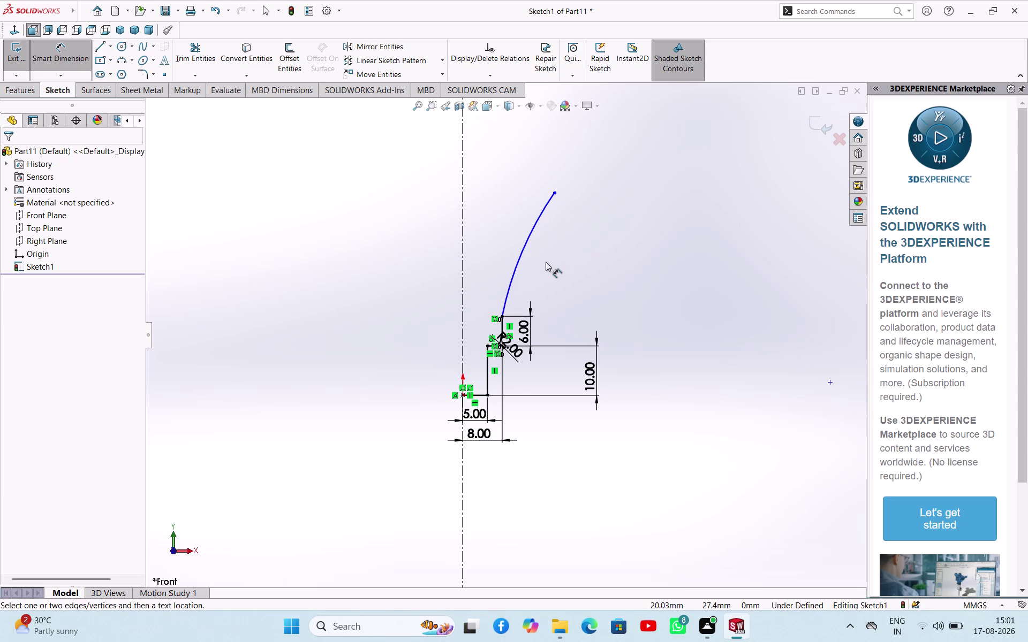
Dimension the arc's radius as 28 mm.
click(526, 246)
click(571, 263)
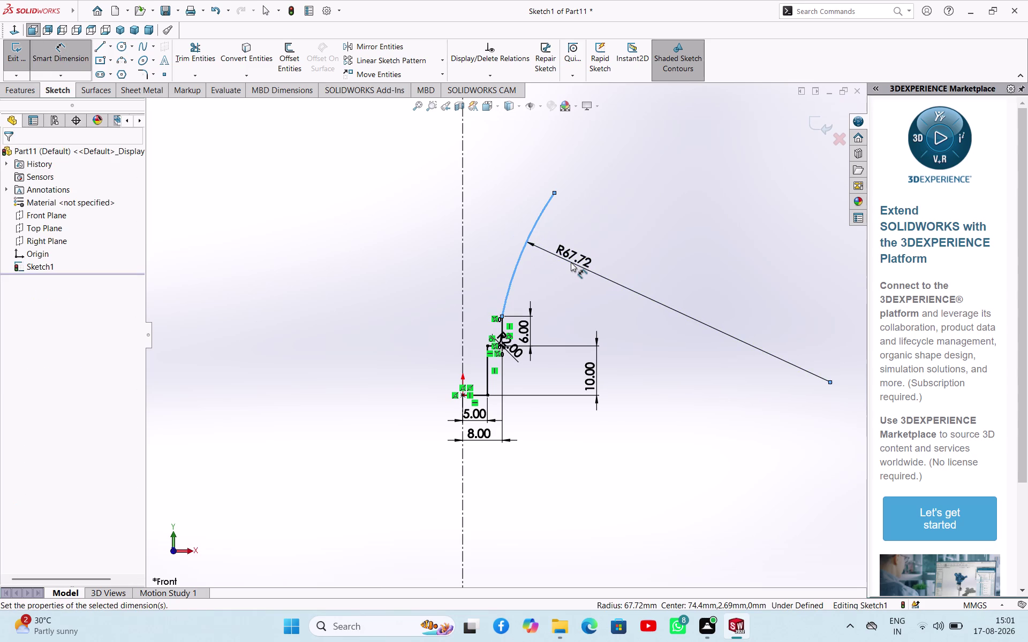
text(28)
key(Return)
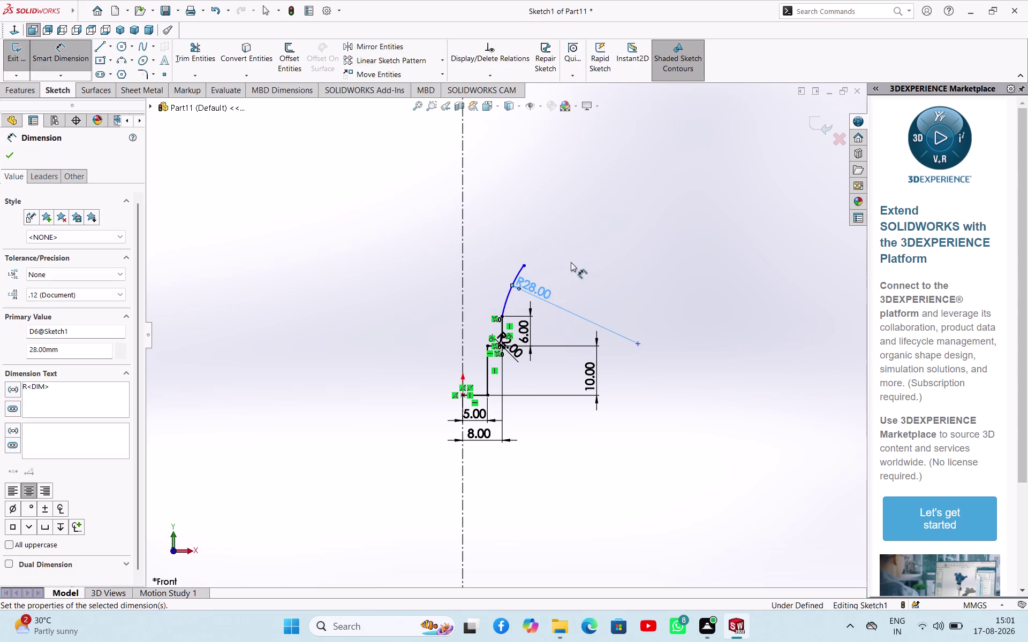
scroll(down, 3)
scroll(down, 3)
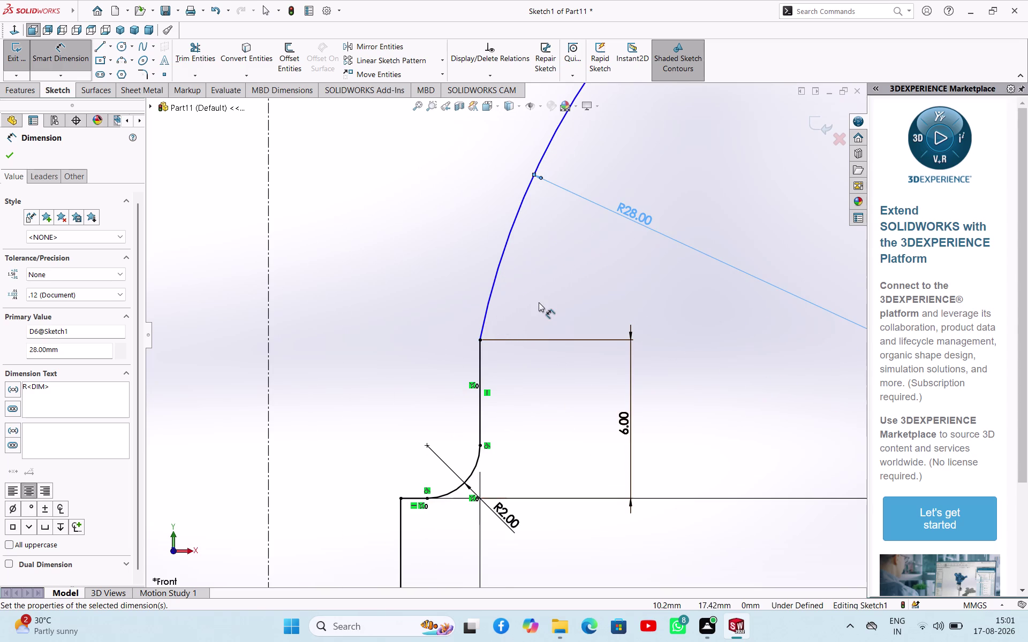
key(Escape)
Delete the arc and zoom out over the fully defined profile.
click(499, 268)
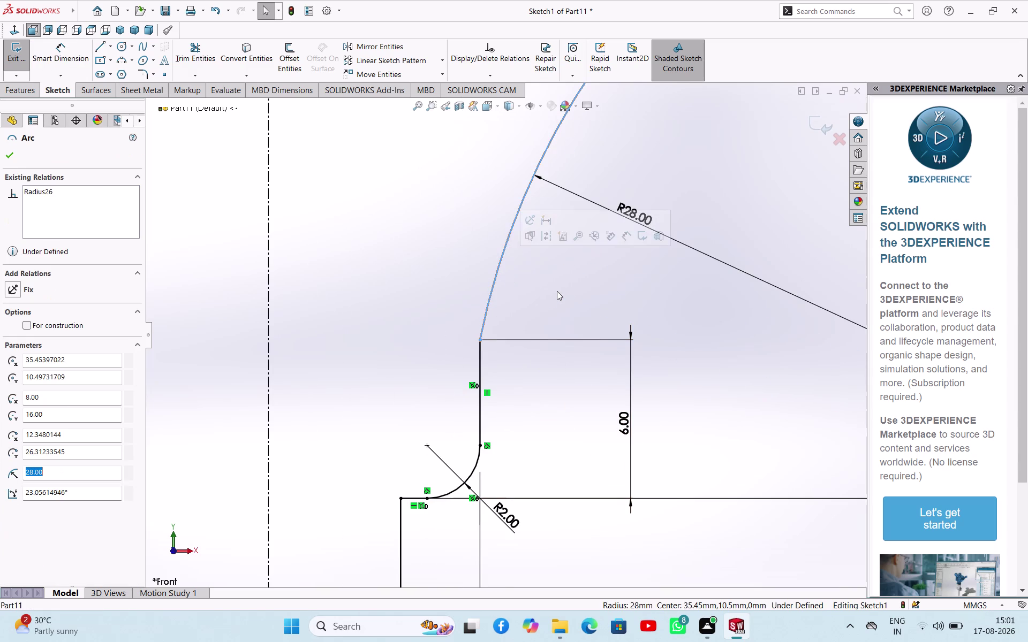
key(Delete)
key(Return)
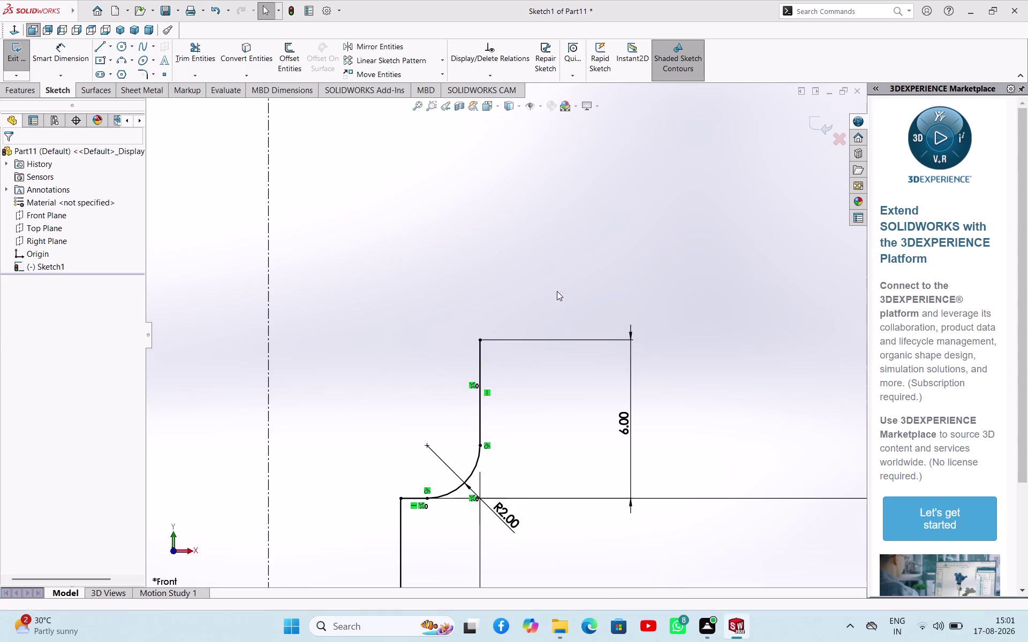
scroll(up, 3)
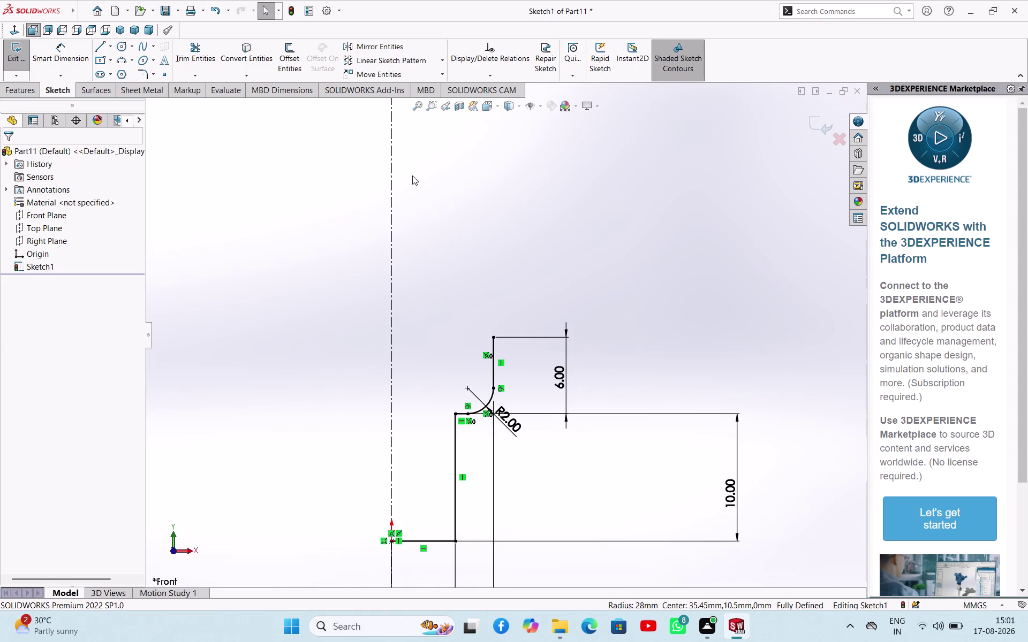
scroll(up, 3)
scroll(up, 3)
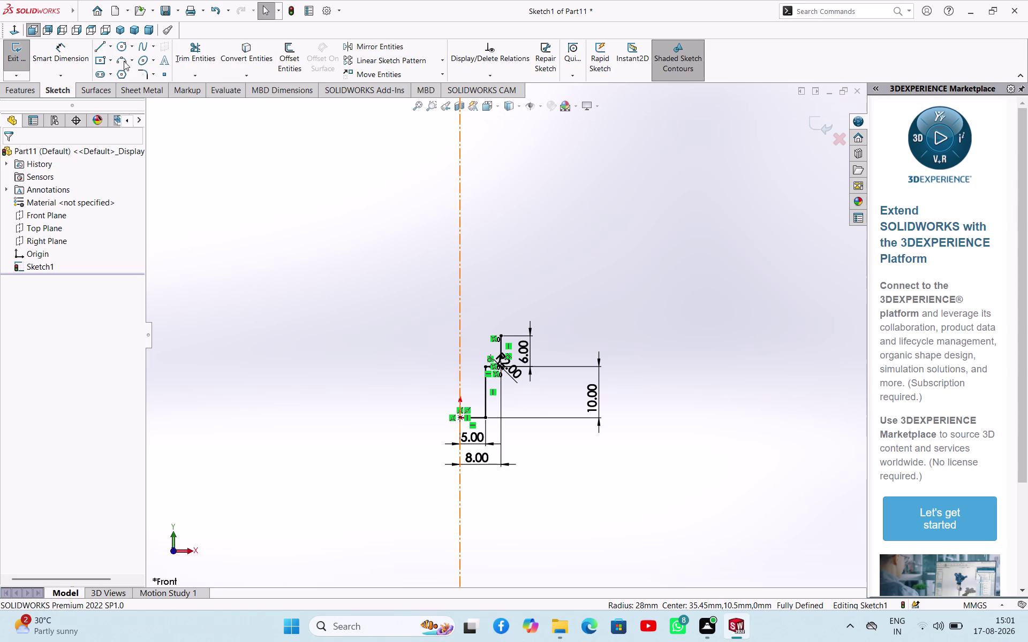
click(119, 47)
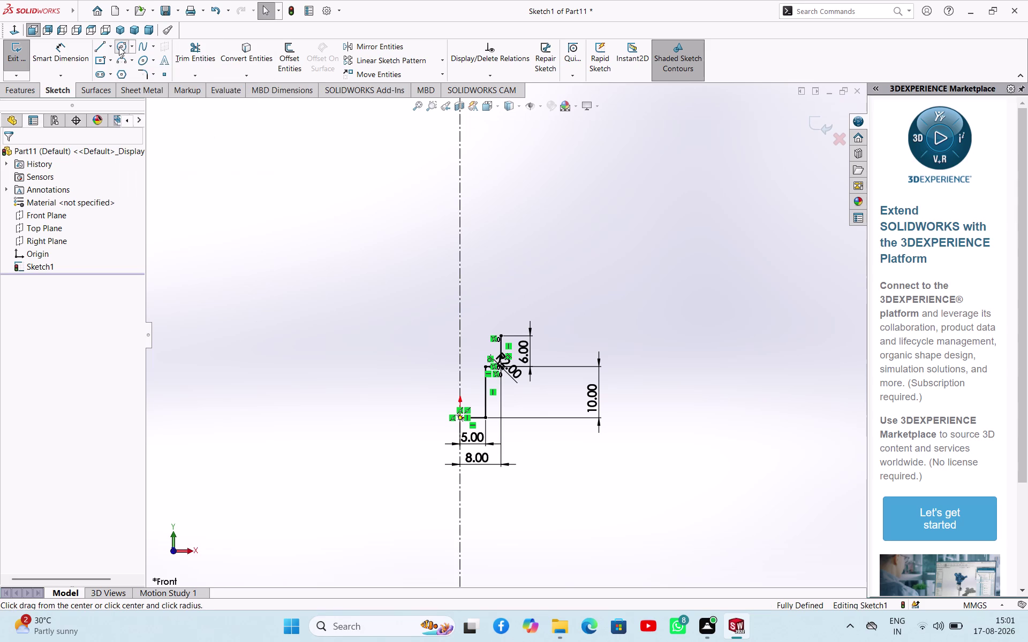
Draw a three-point arc starting on the centerline above the stepped profile.
click(122, 61)
scroll(up, 3)
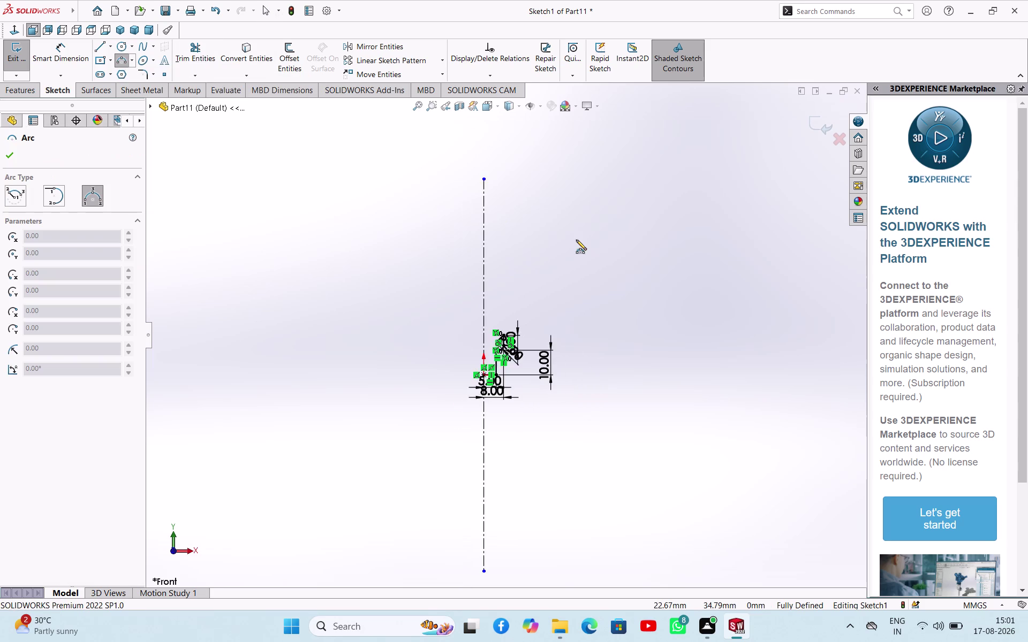
scroll(down, 3)
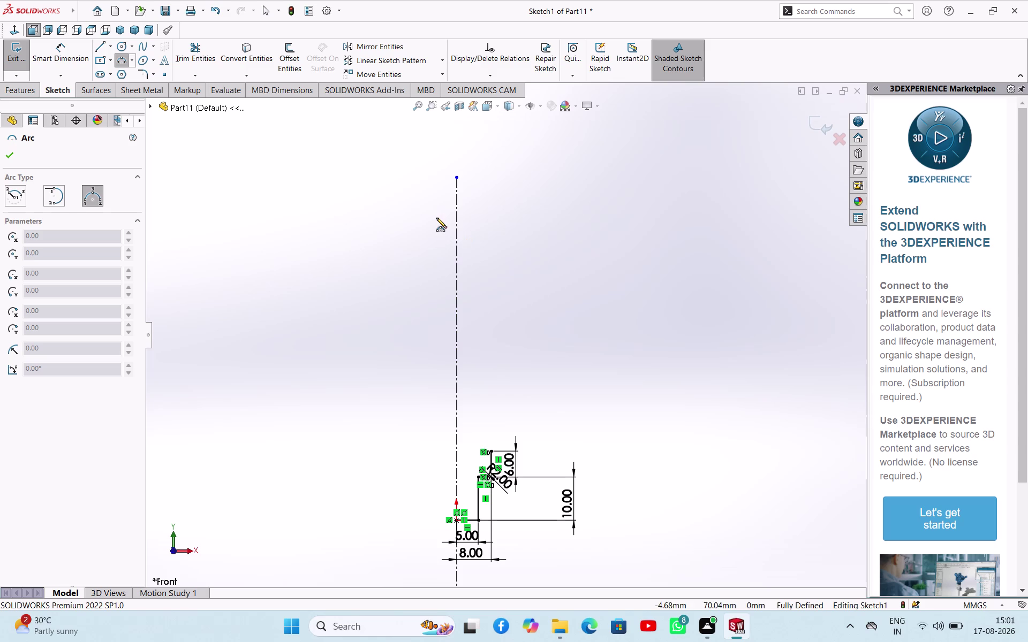
click(456, 223)
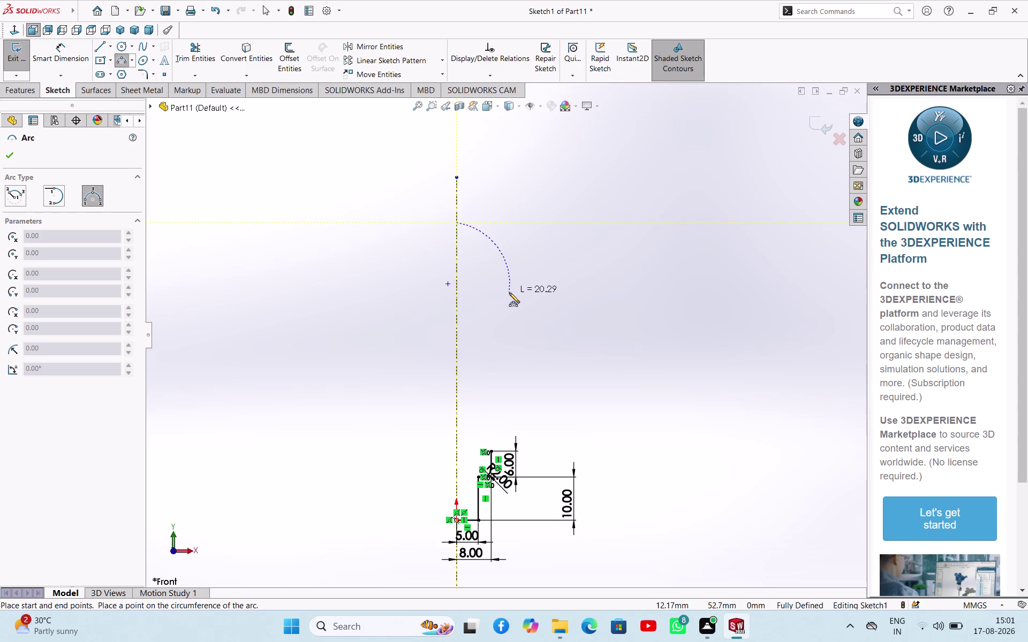
click(509, 293)
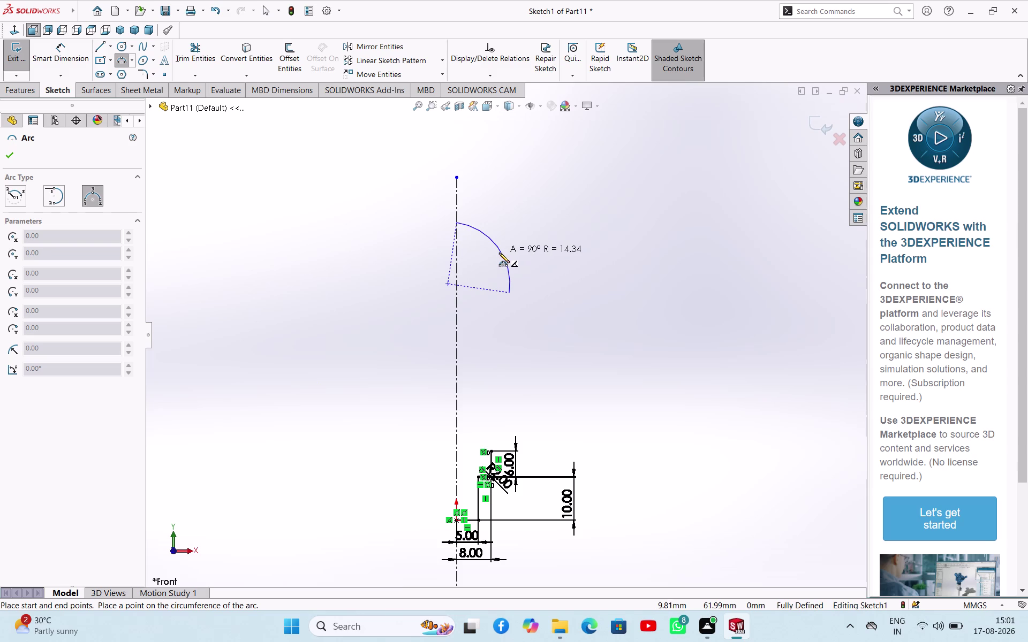
click(495, 255)
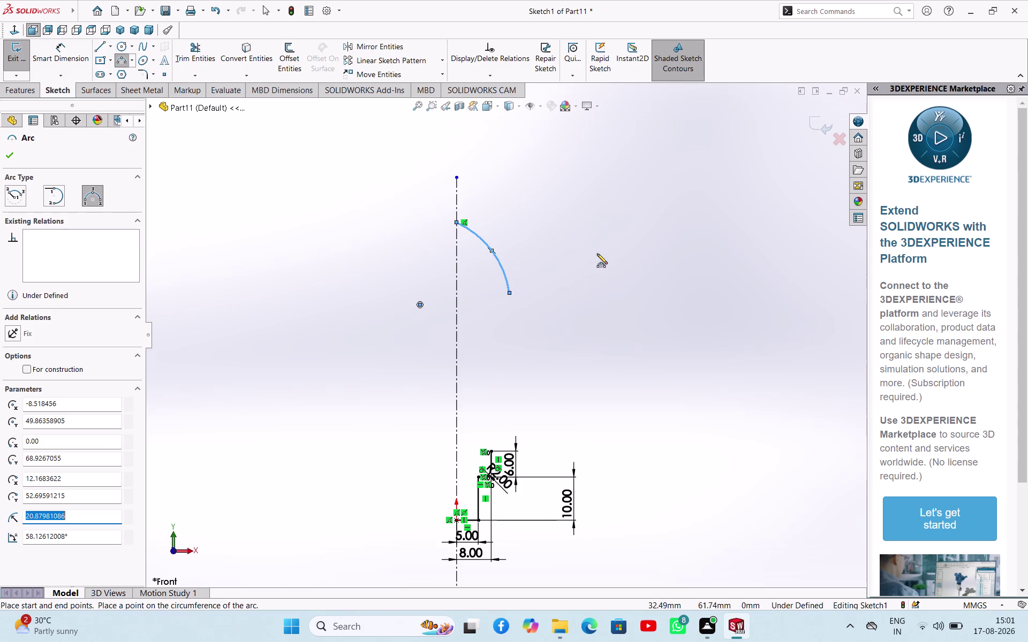
click(11, 154)
click(119, 61)
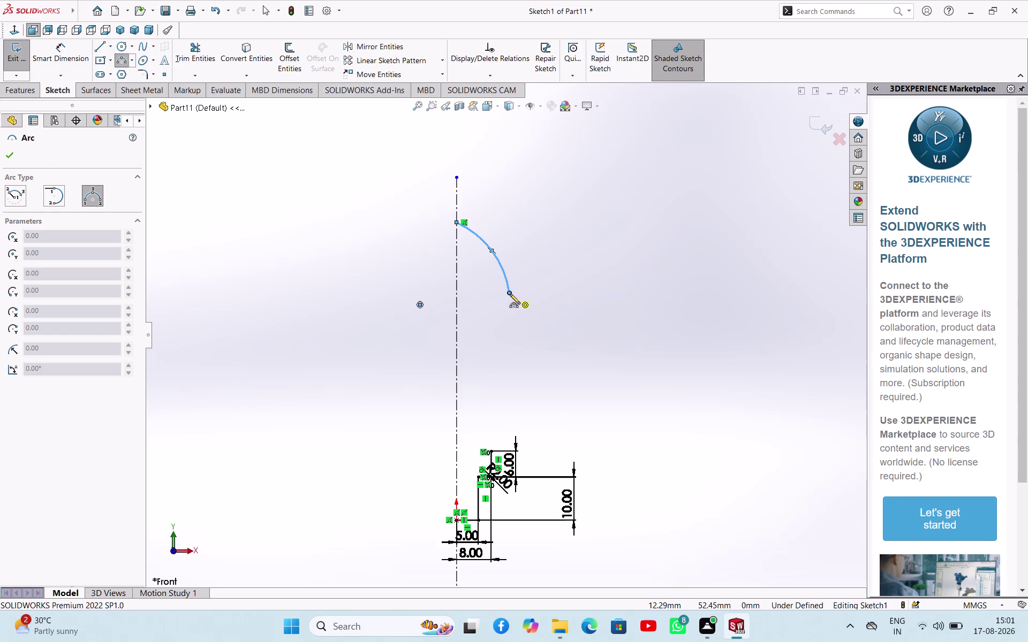
click(509, 294)
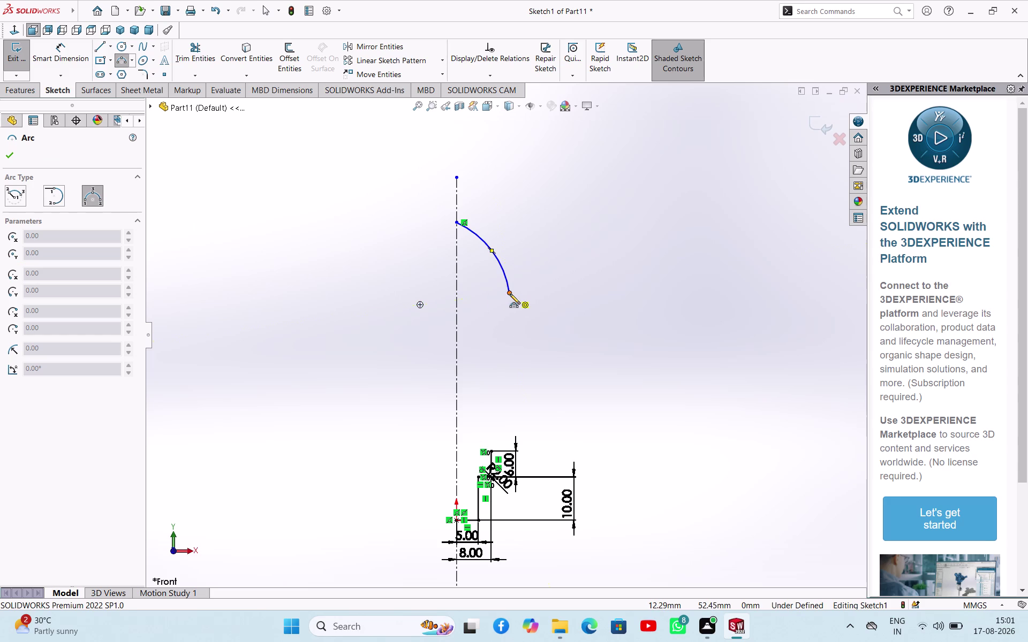
key(Escape)
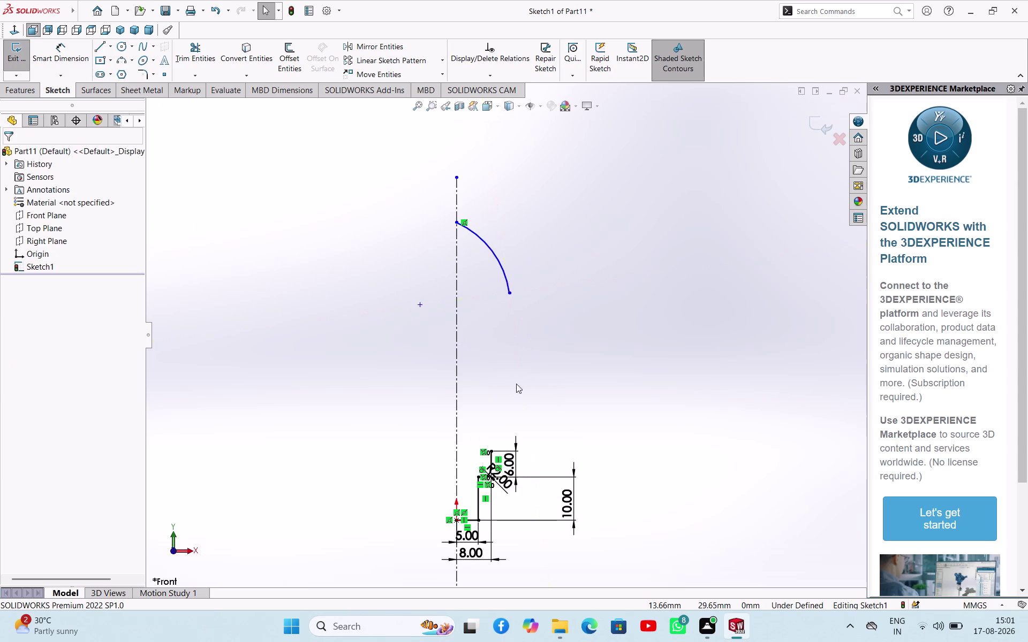
Draw a second three-point arc rising upward from the profile's 6 mm top edge.
click(126, 58)
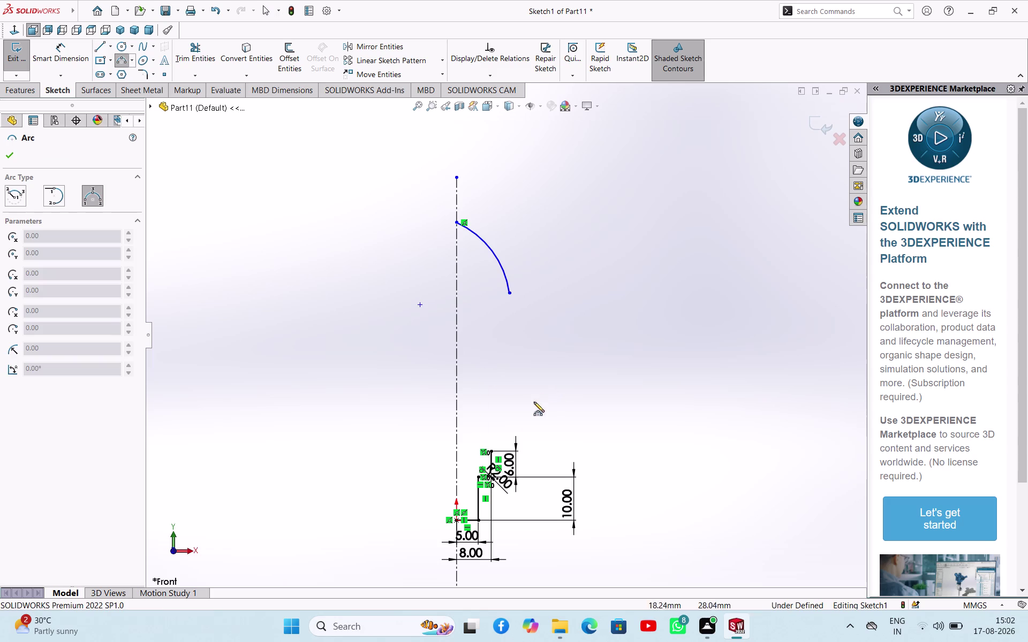
click(493, 451)
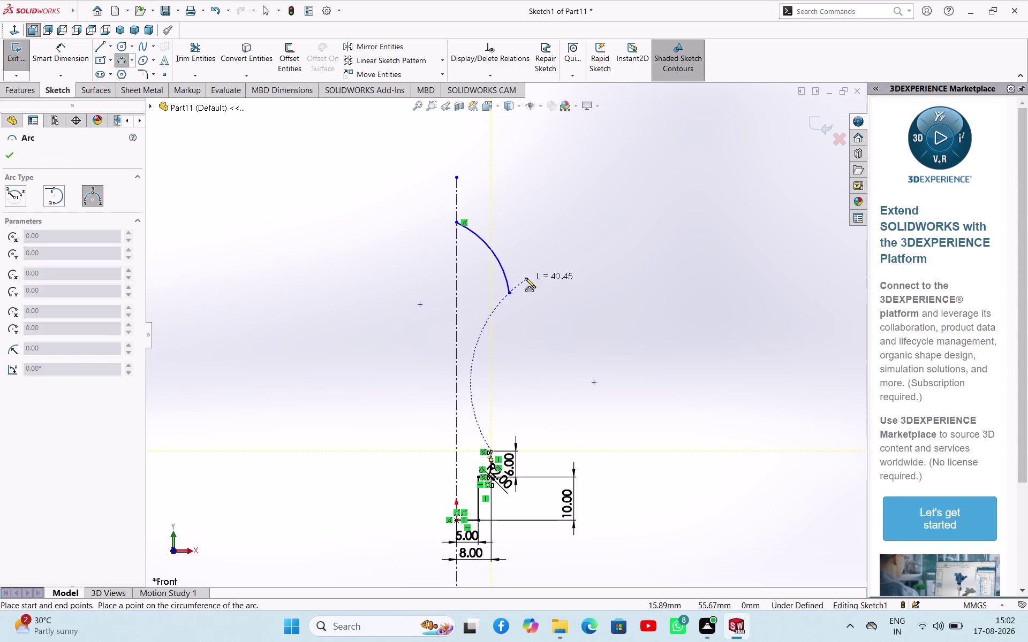
click(556, 261)
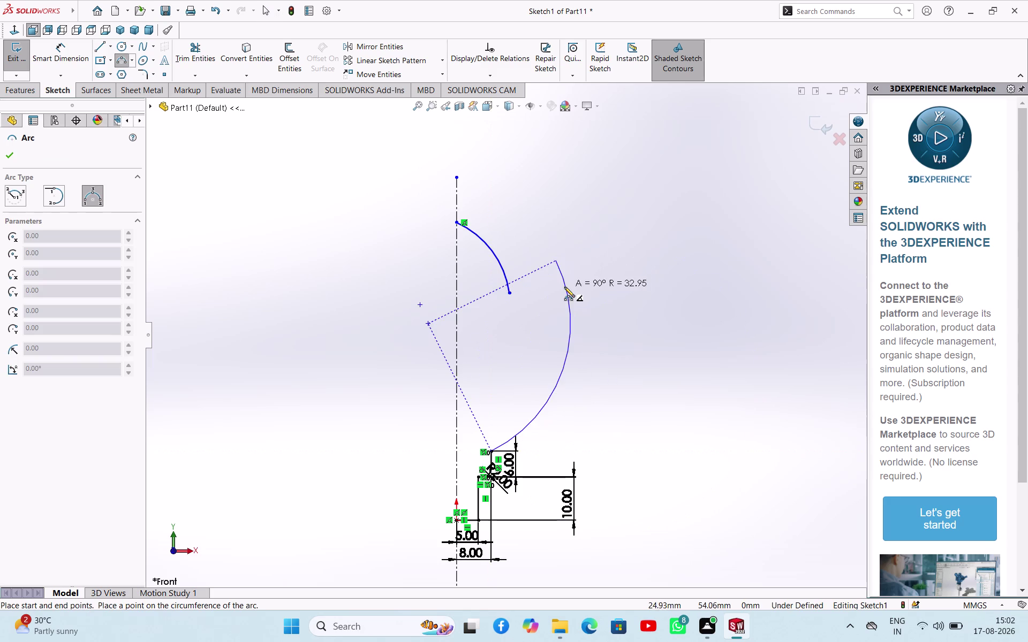
click(510, 293)
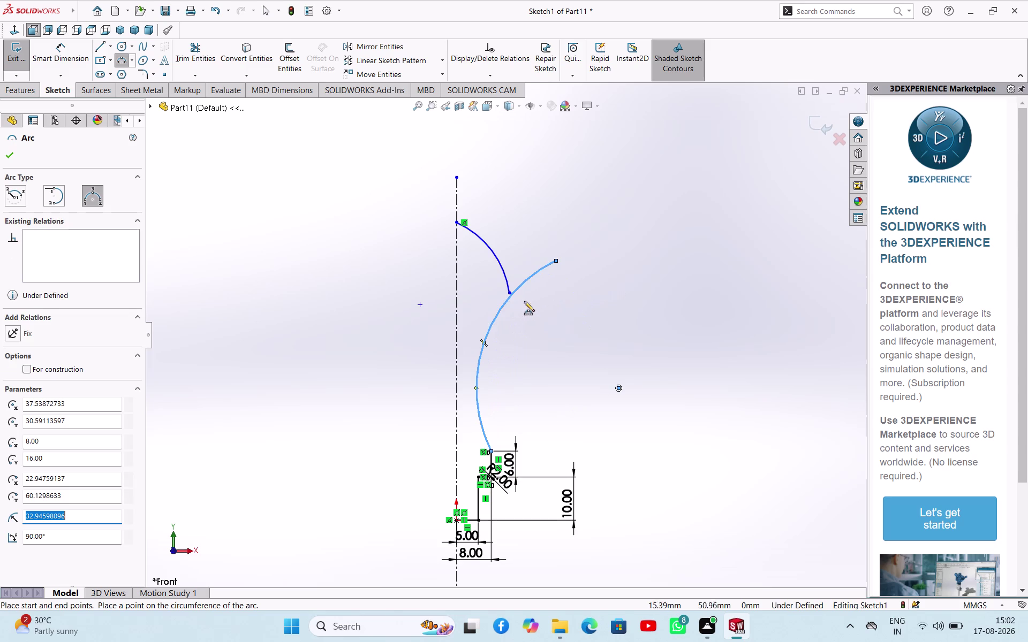
key(Escape)
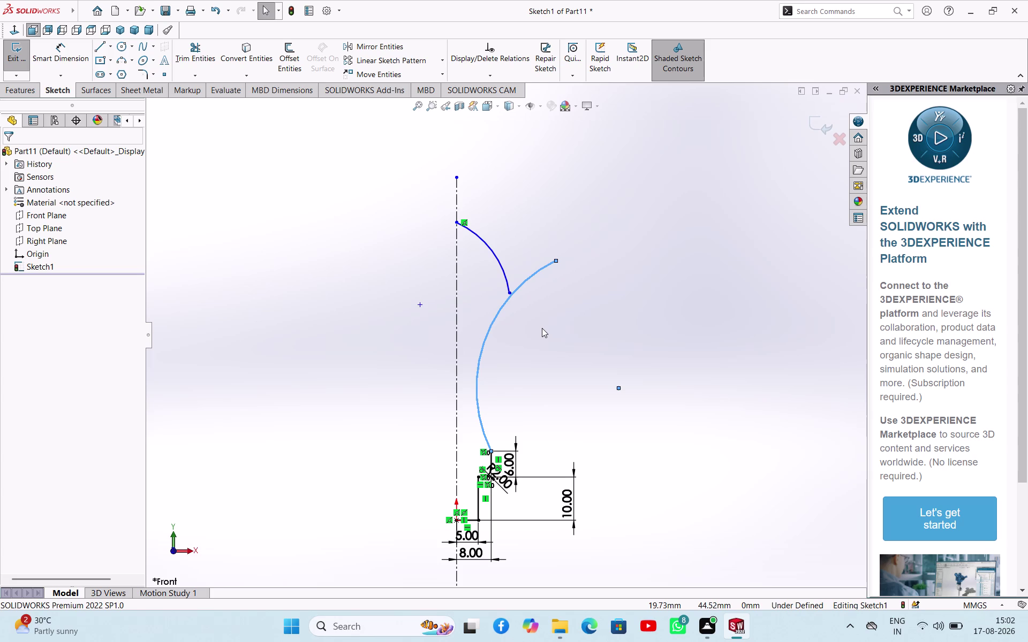
Select the first and second arcs together and apply a Tangent relation to them.
right_click(596, 298)
click(534, 352)
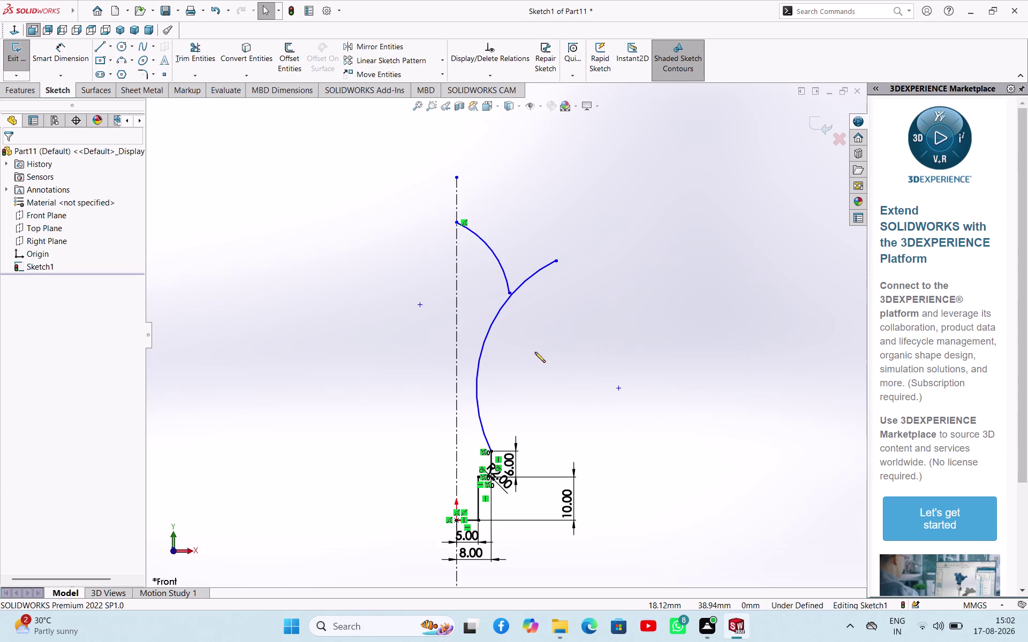
click(516, 287)
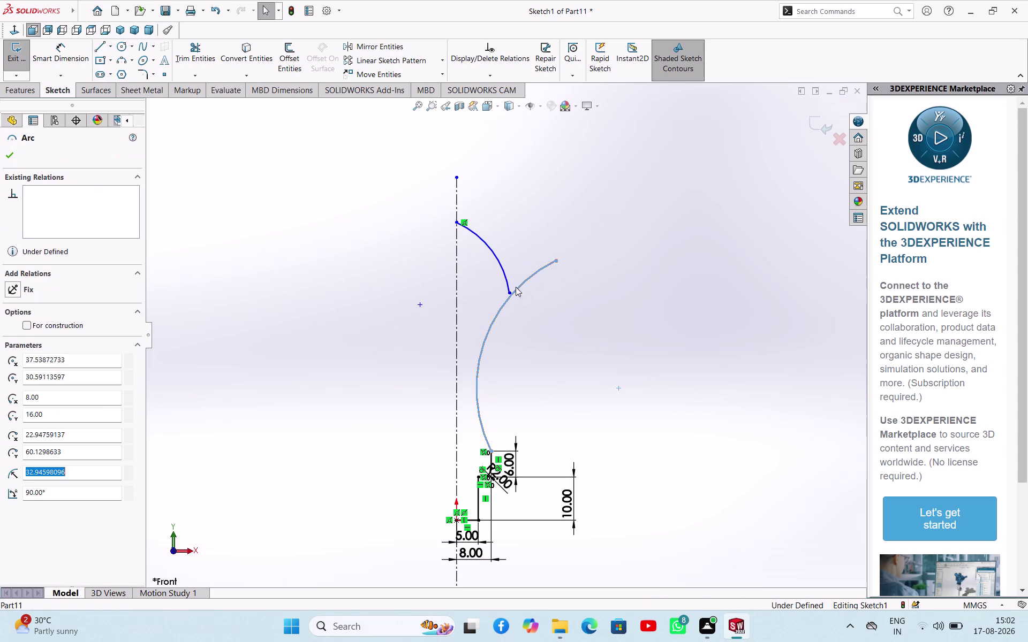
click(506, 279)
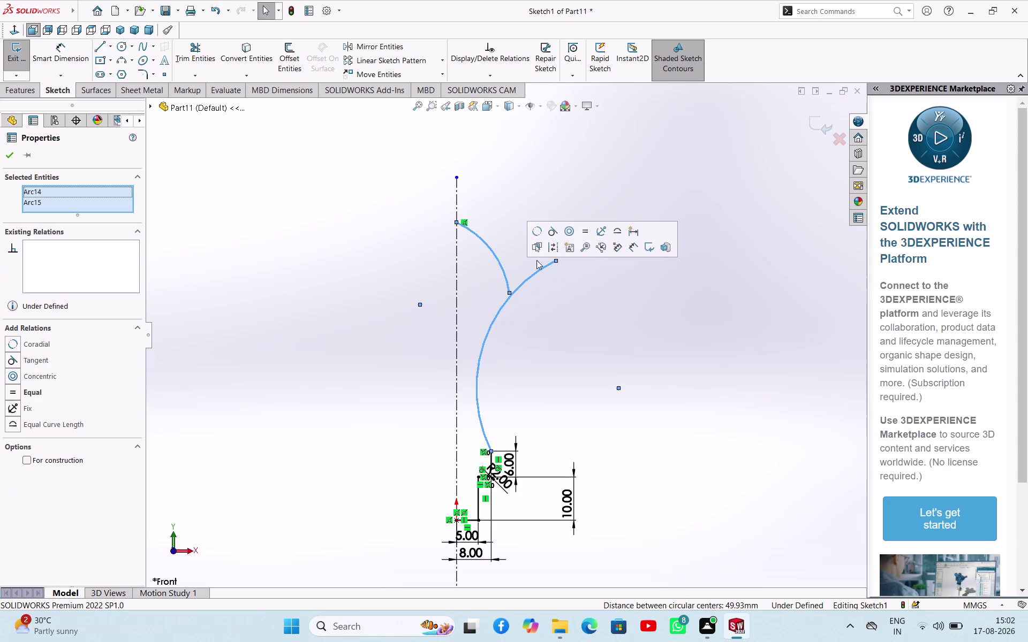
click(557, 233)
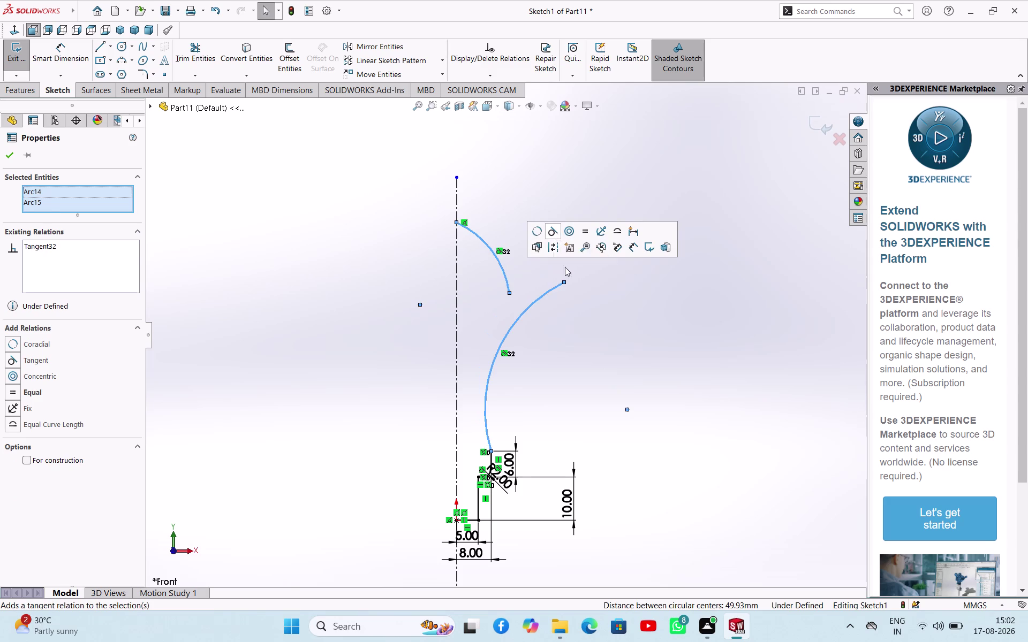
click(615, 388)
scroll(down, 3)
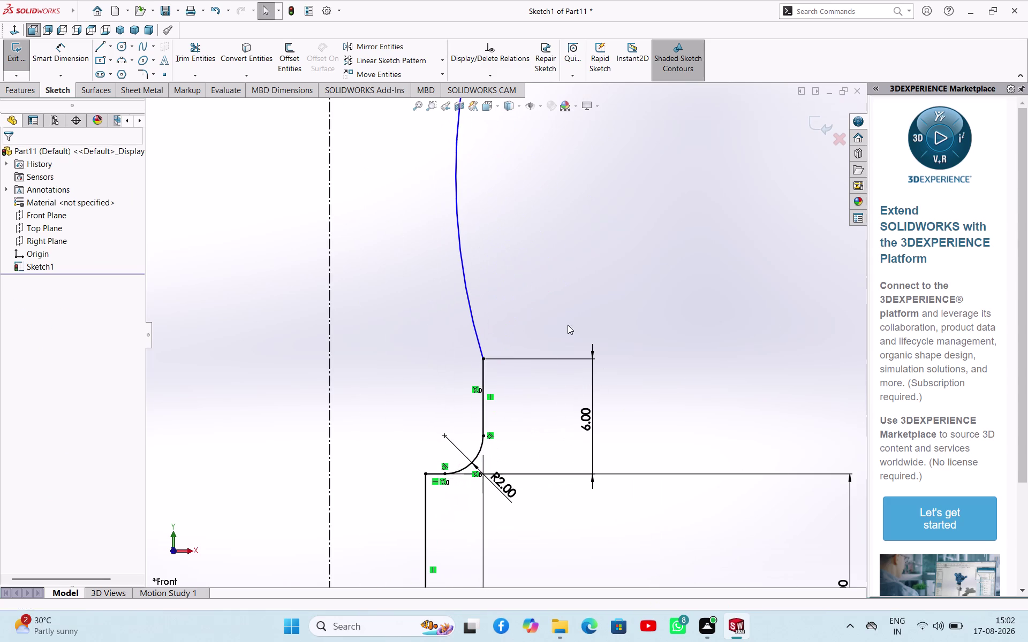
click(571, 309)
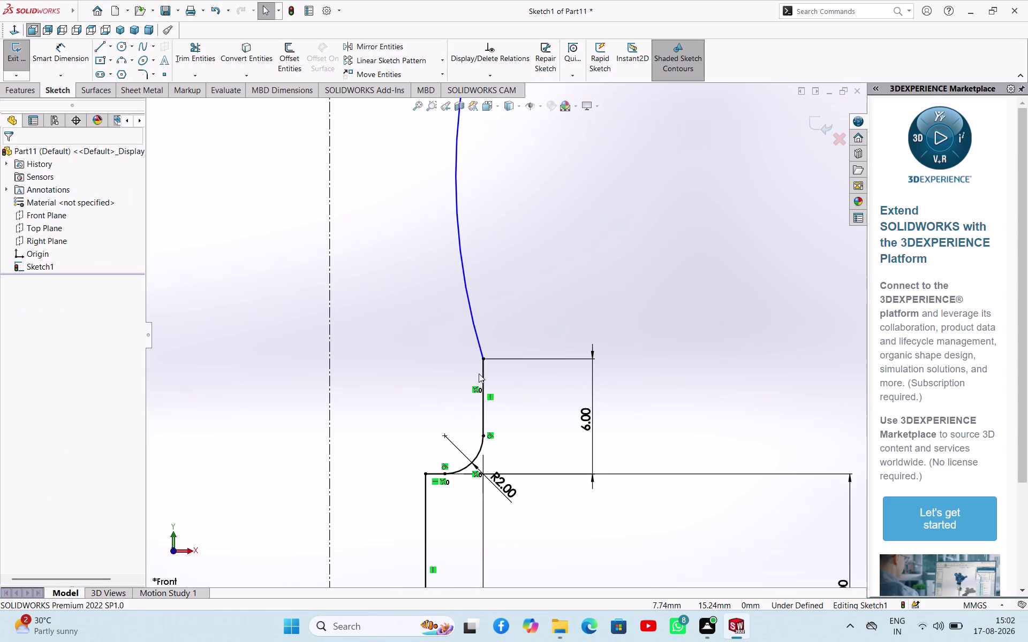
scroll(up, 3)
scroll(up, 3)
Begin a radius dimension on the second arc, then cancel it.
right_drag(620, 294, 638, 263)
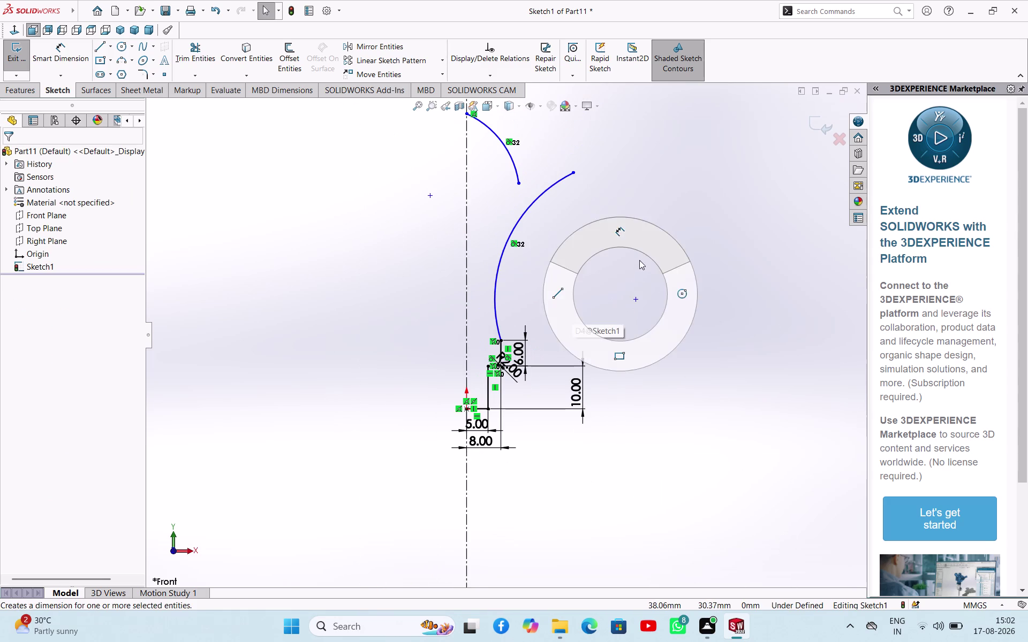
right_drag(638, 263, 642, 242)
click(494, 306)
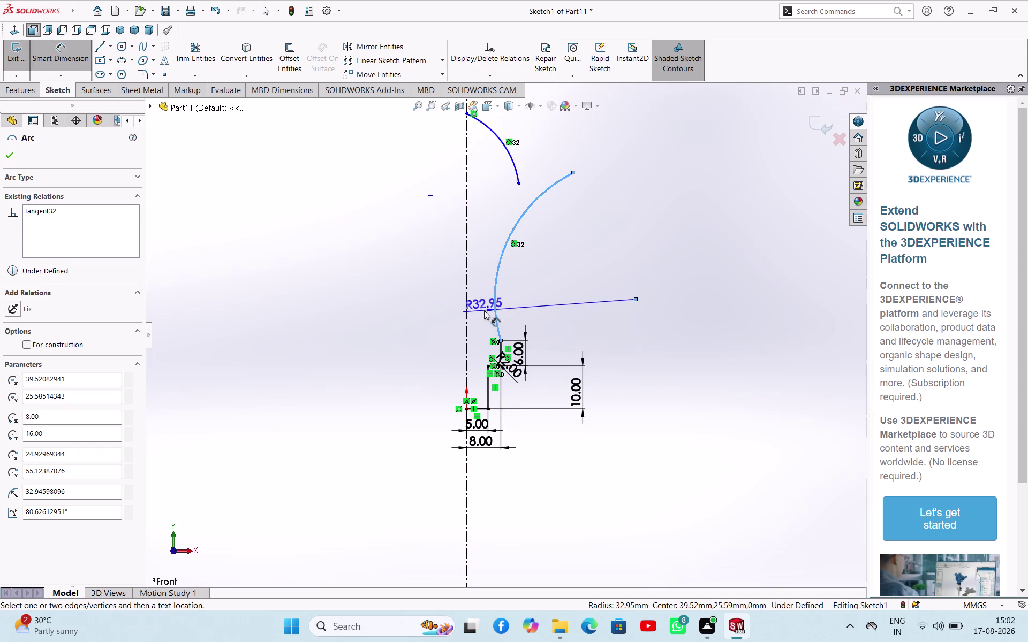
key(Escape)
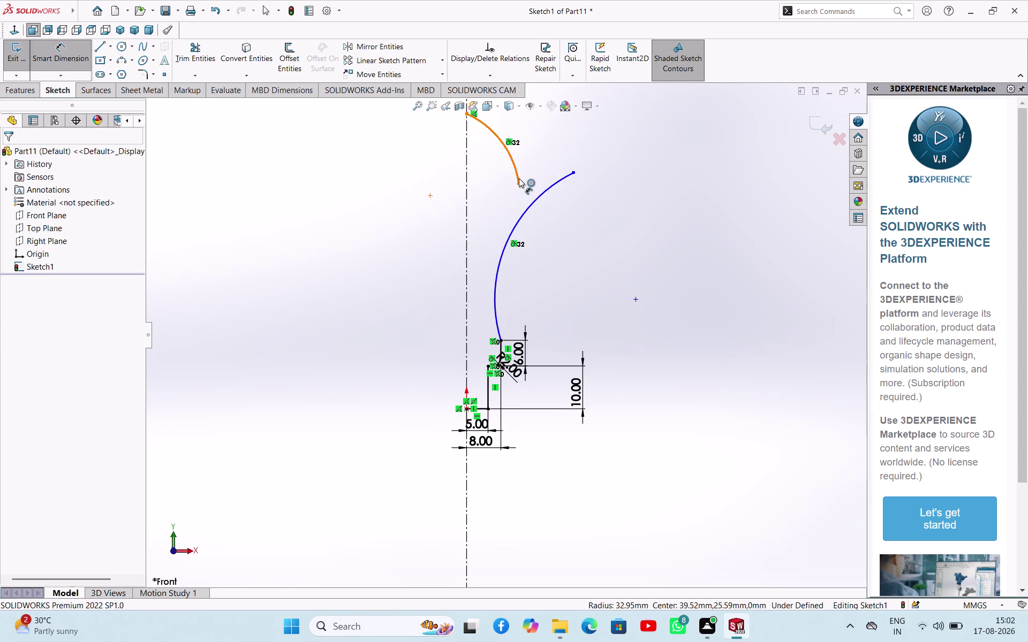
key(Escape)
key(Escape)
key(Escape)
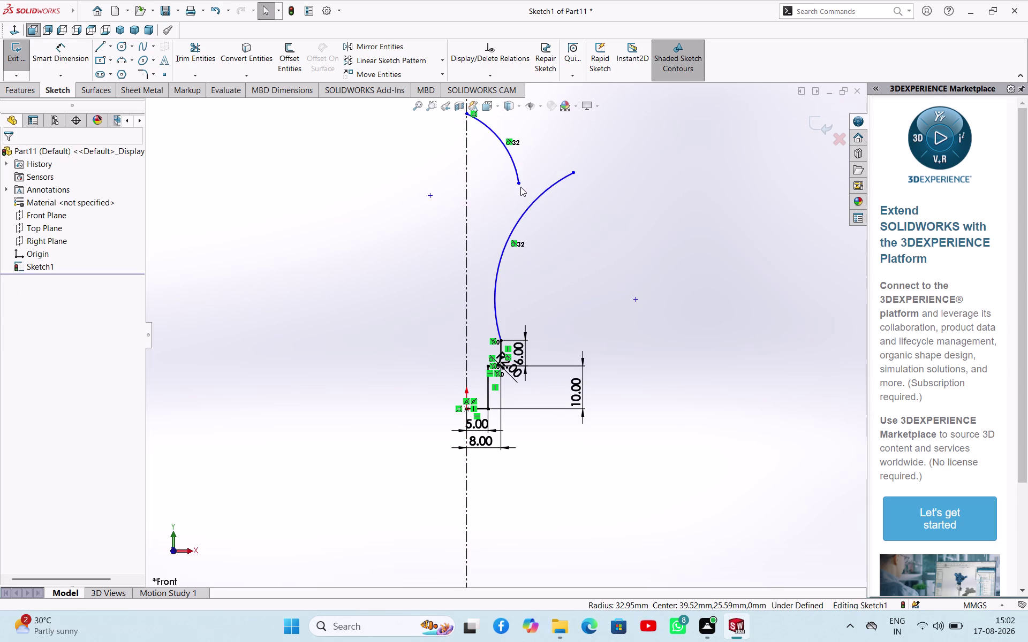
Make the first arc's end point lie on the second arc.
click(521, 185)
key(Escape)
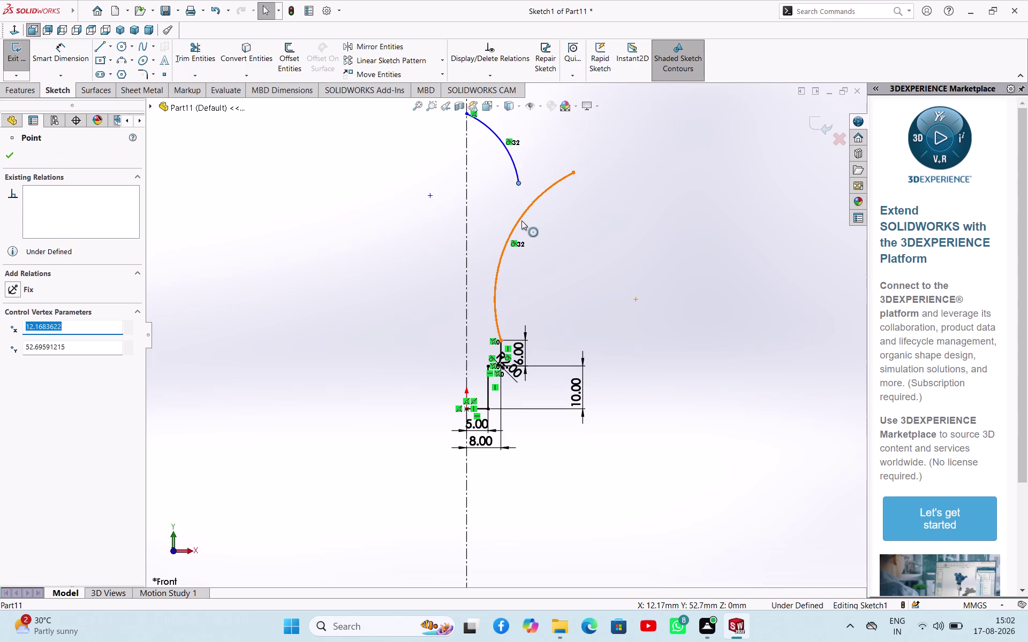
key(Escape)
key(Escape)
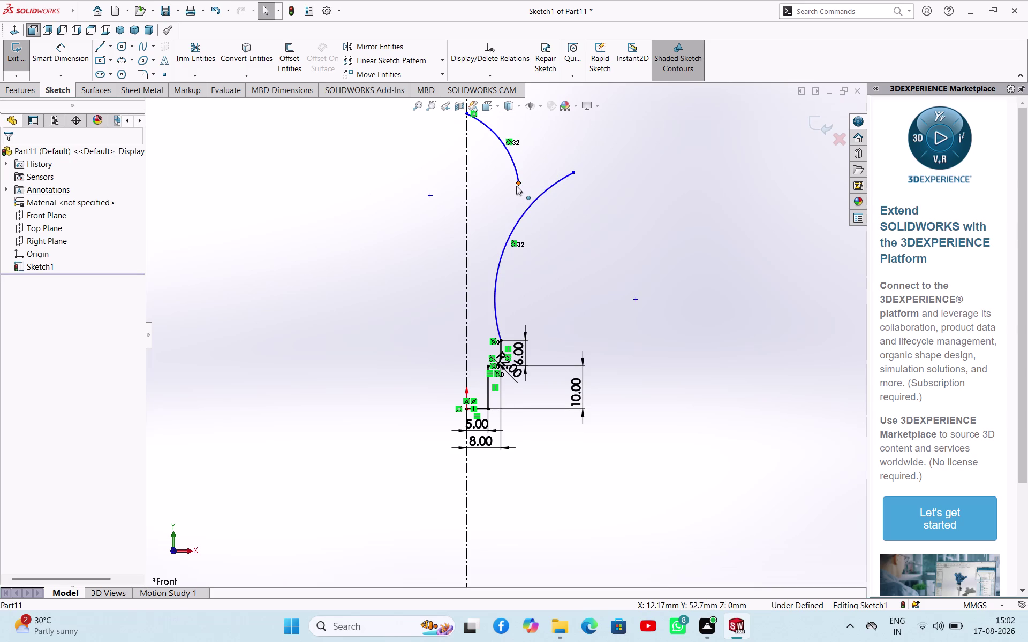
click(516, 186)
click(524, 215)
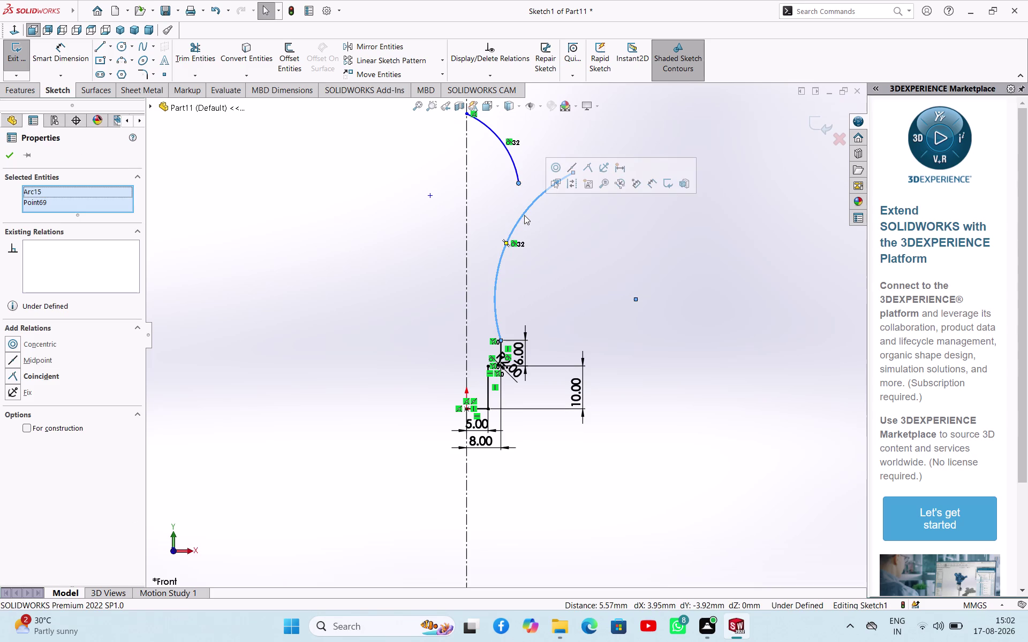
click(590, 164)
click(570, 230)
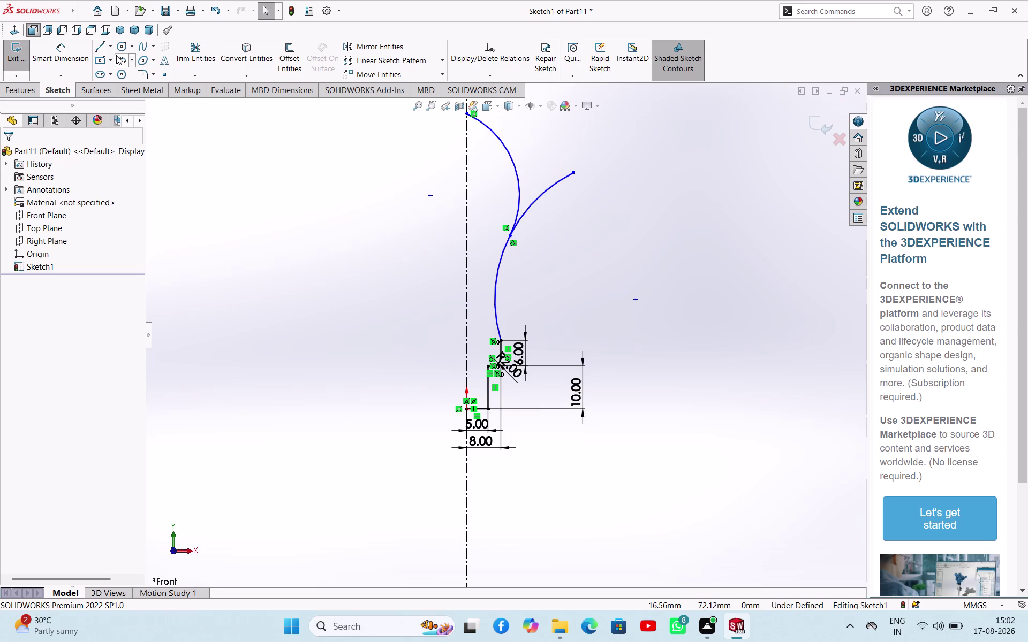
Trim away the extra upper curve branch with Trim Entities.
click(198, 44)
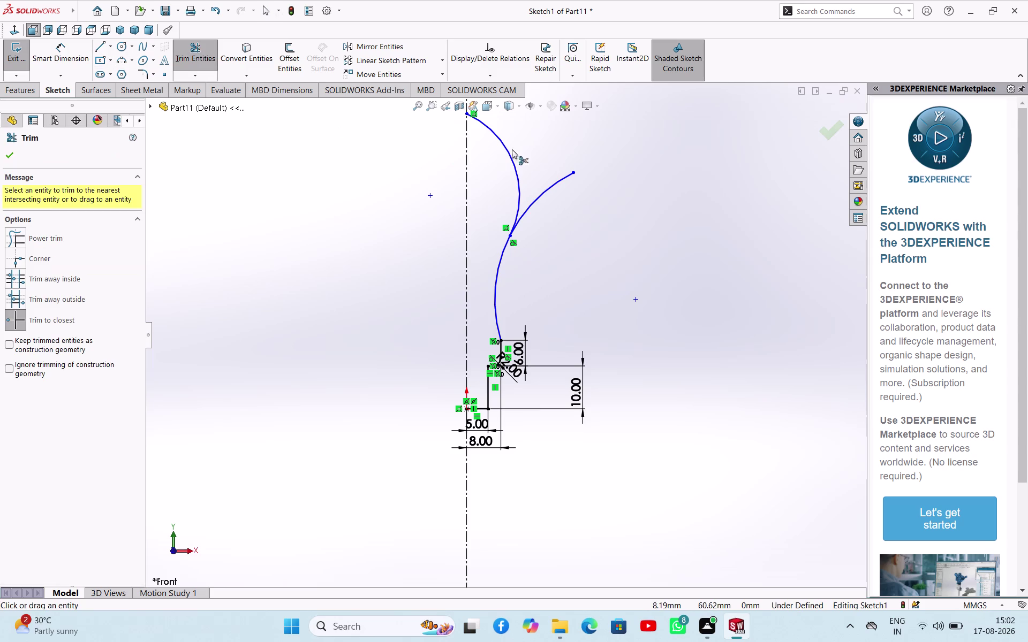
click(551, 186)
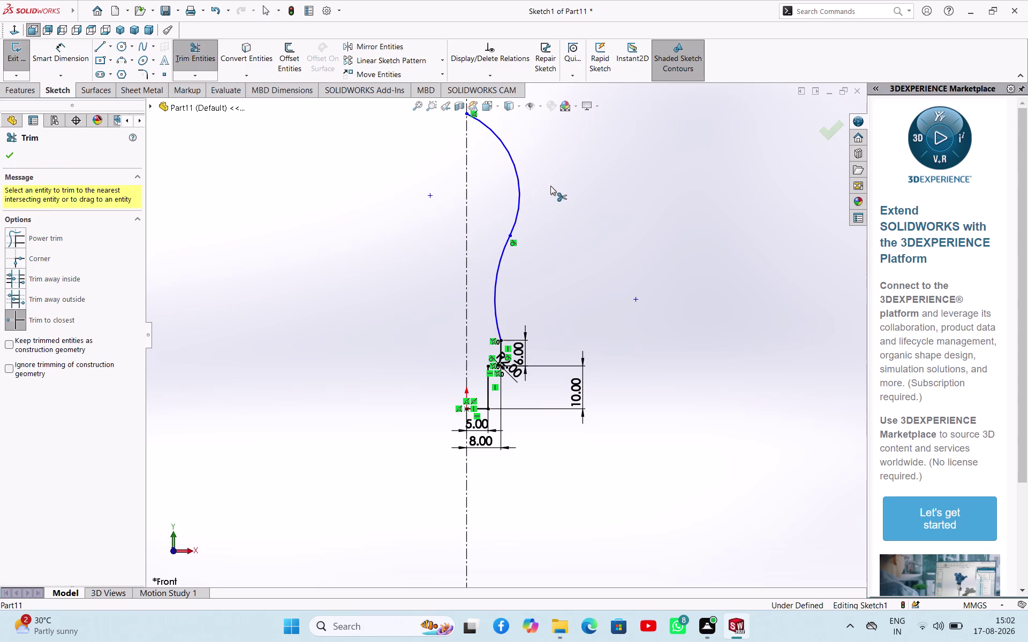
click(550, 220)
scroll(up, 3)
scroll(down, 3)
right_drag(608, 307, 627, 250)
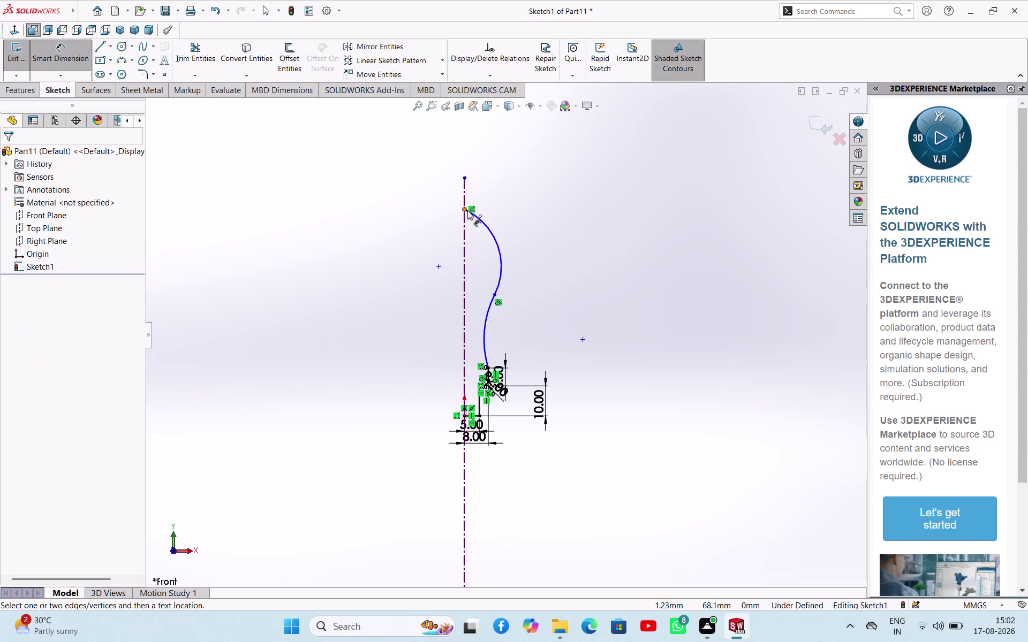
Add a 72 mm vertical dimension from the origin to the curve's top endpoint.
click(468, 211)
scroll(down, 3)
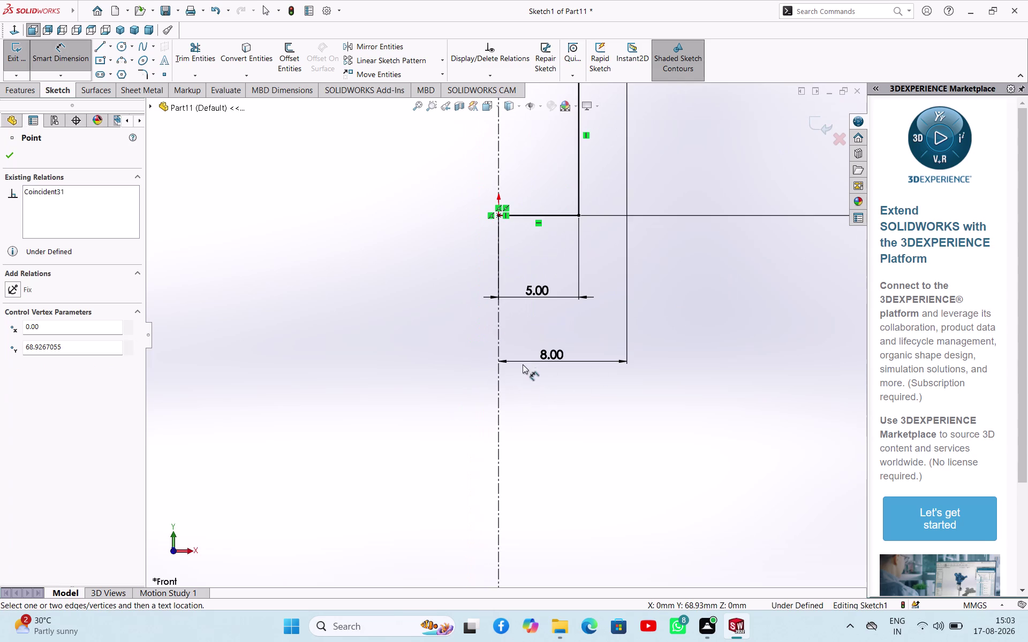
click(498, 217)
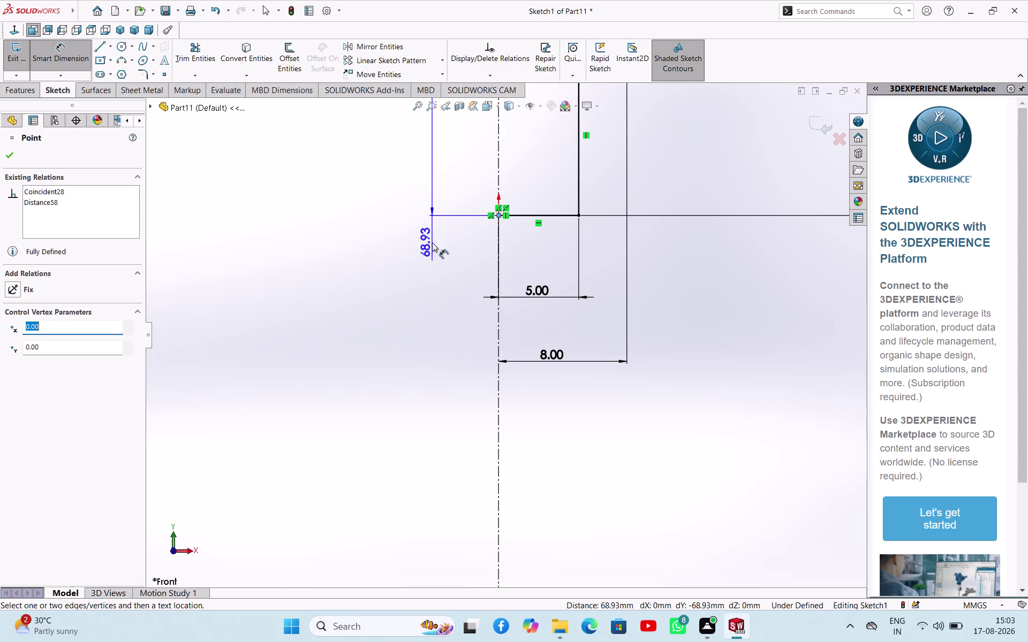
scroll(up, 3)
click(417, 261)
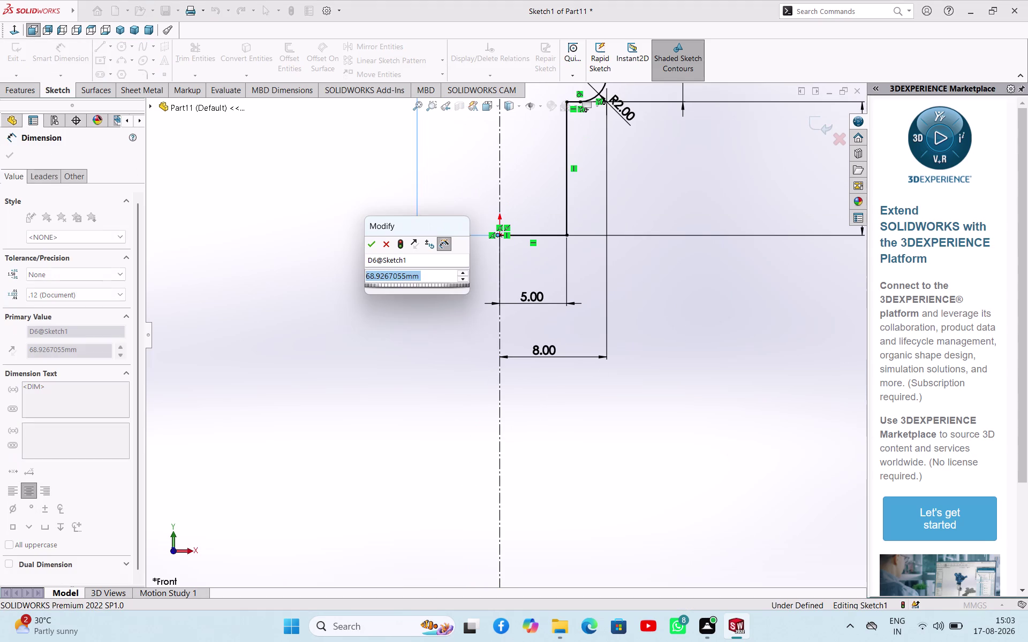
text(72)
key(Return)
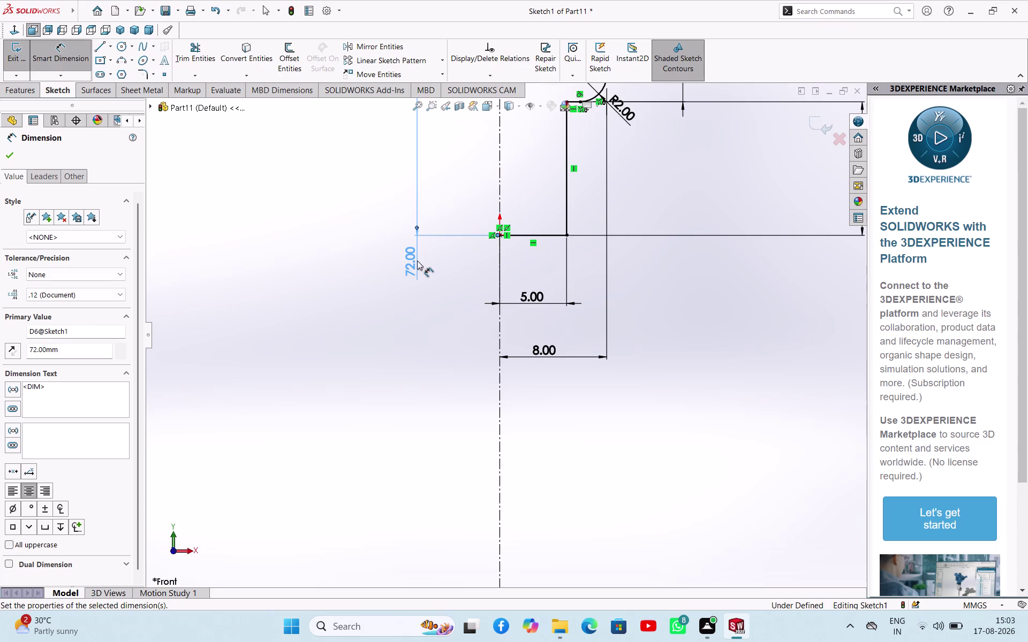
scroll(up, 3)
scroll(up, 3)
scroll(up, 3)
scroll(down, 3)
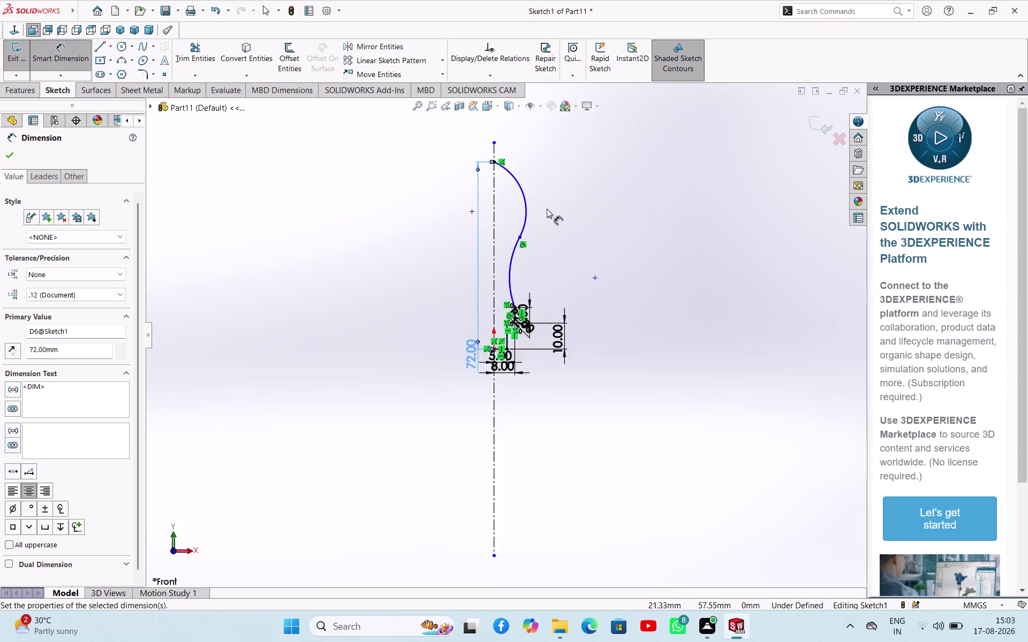
click(521, 213)
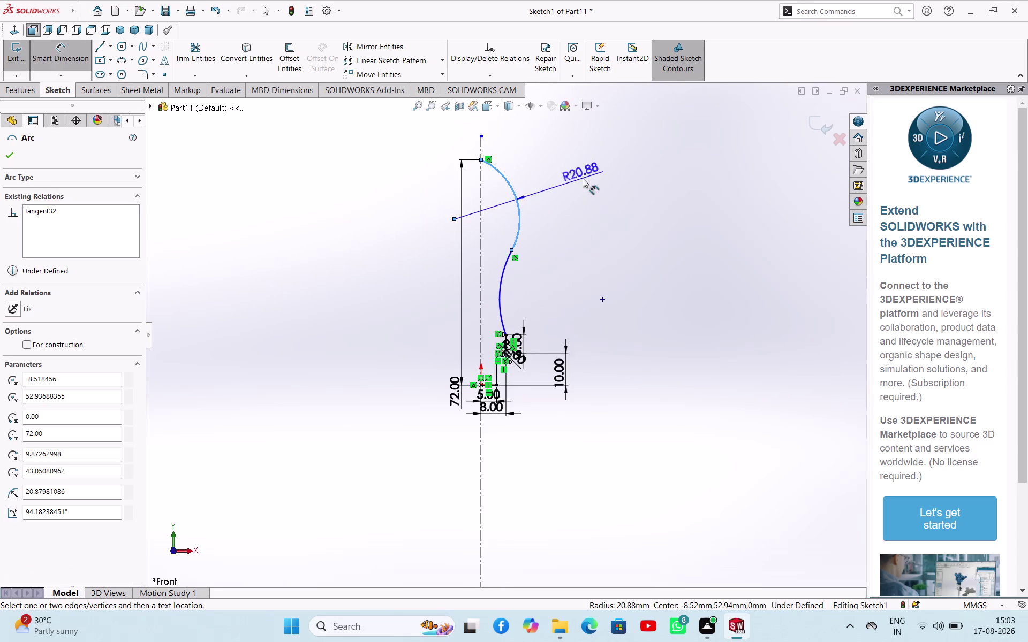
Set the upper and lower arc radius dimensions each to 28 mm.
click(582, 179)
text(28)
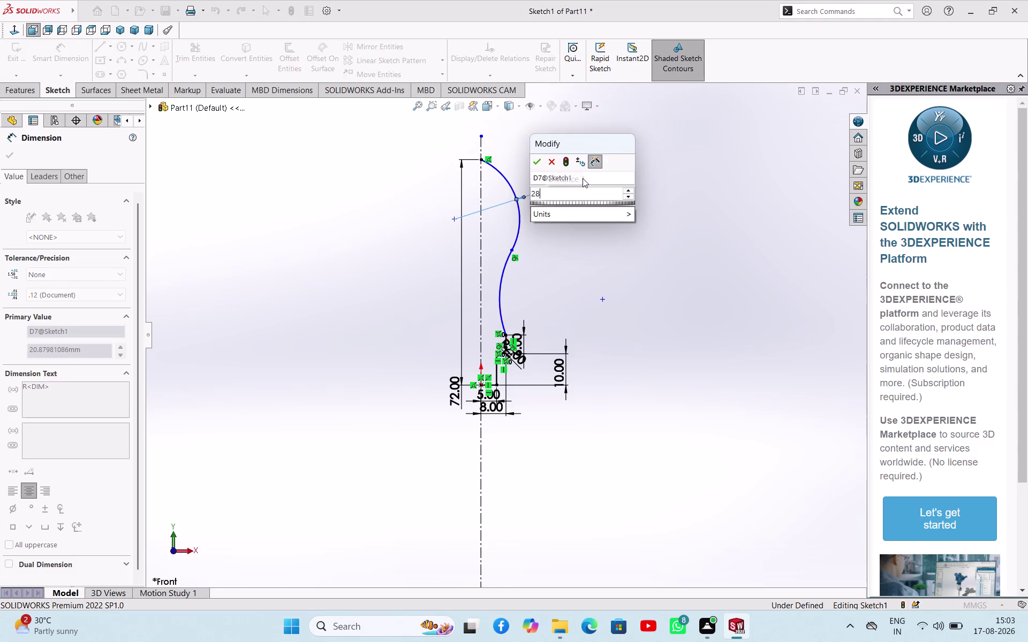
key(Return)
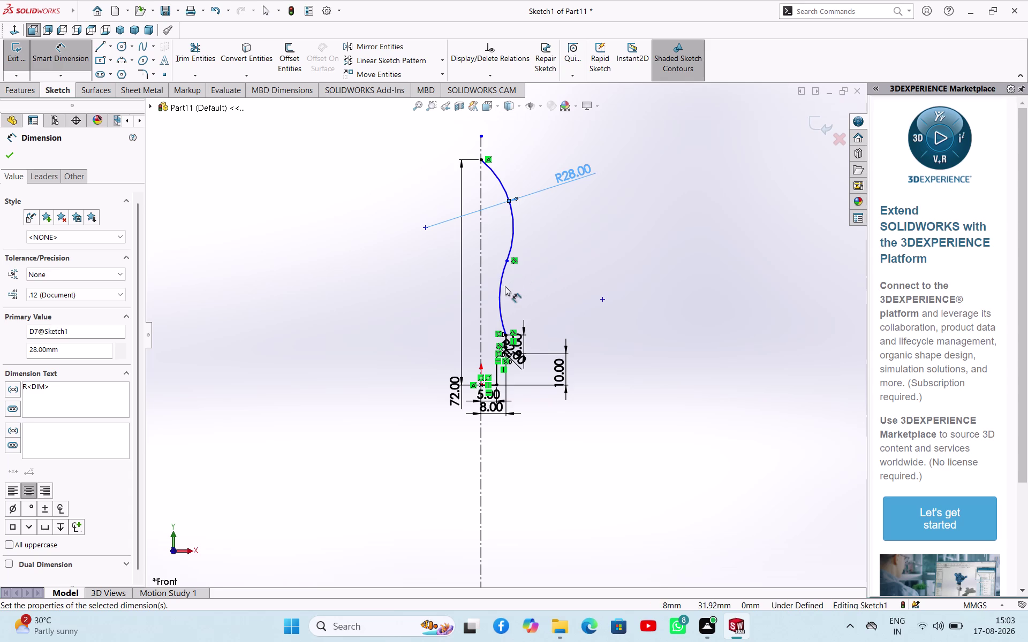
click(500, 288)
click(537, 287)
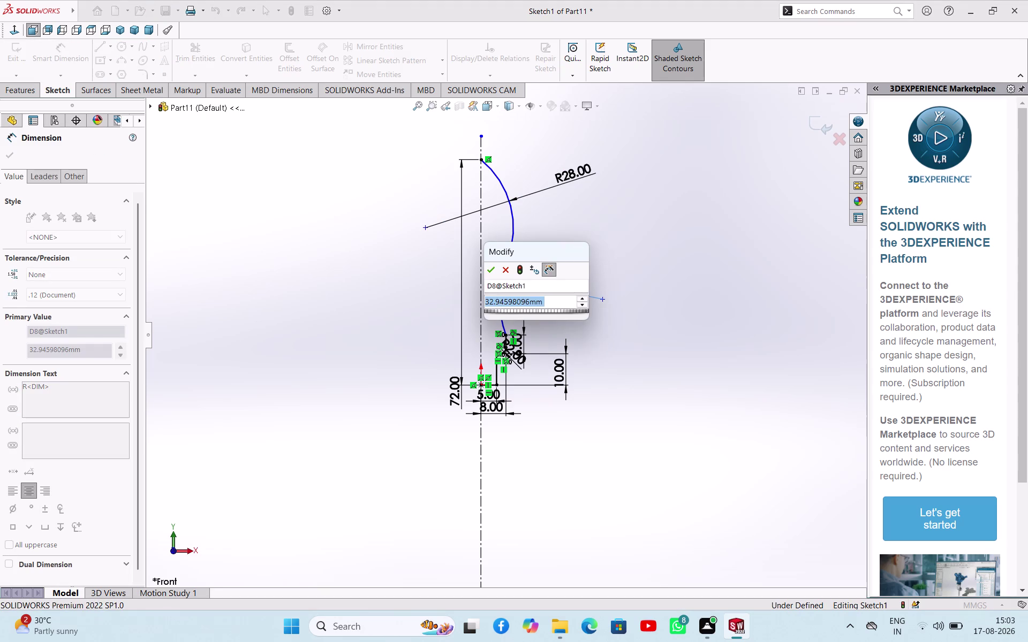
text(28)
key(Return)
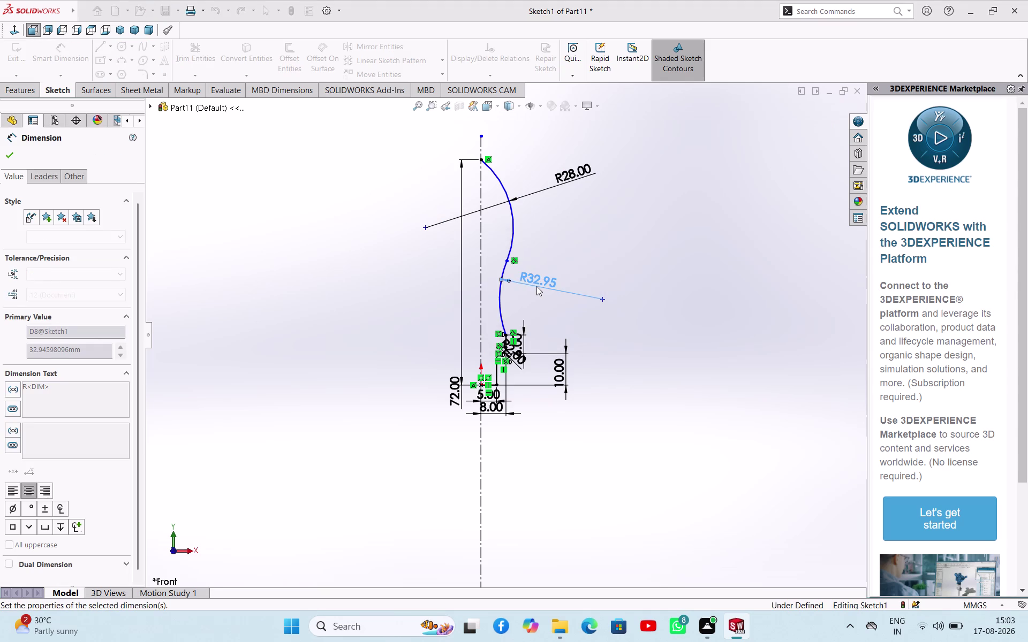
Return to Select mode and pick the curve's top endpoint.
scroll(down, 3)
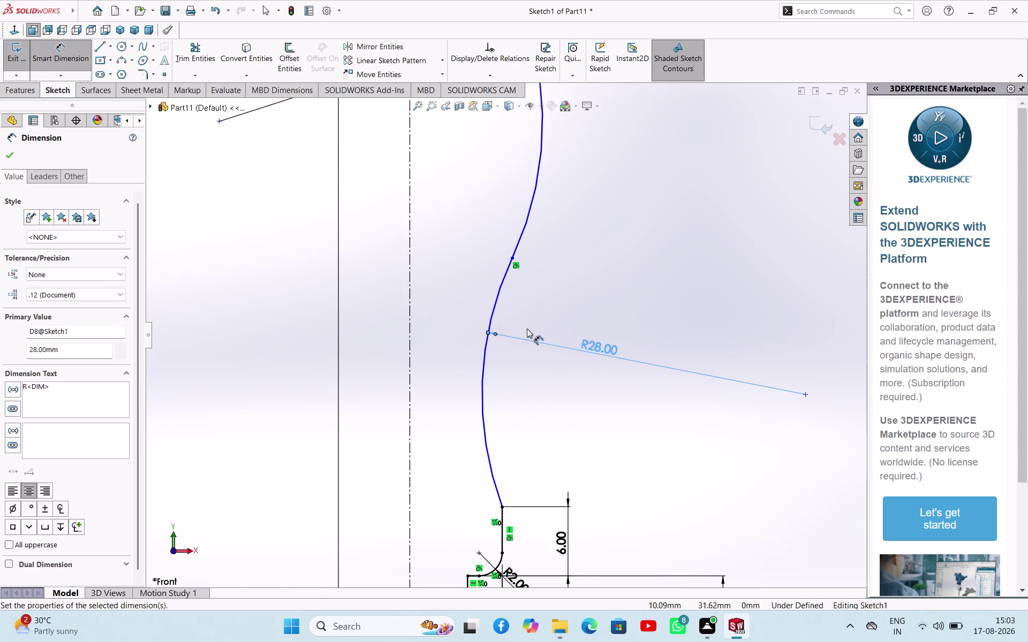
scroll(up, 3)
scroll(down, 3)
scroll(up, 3)
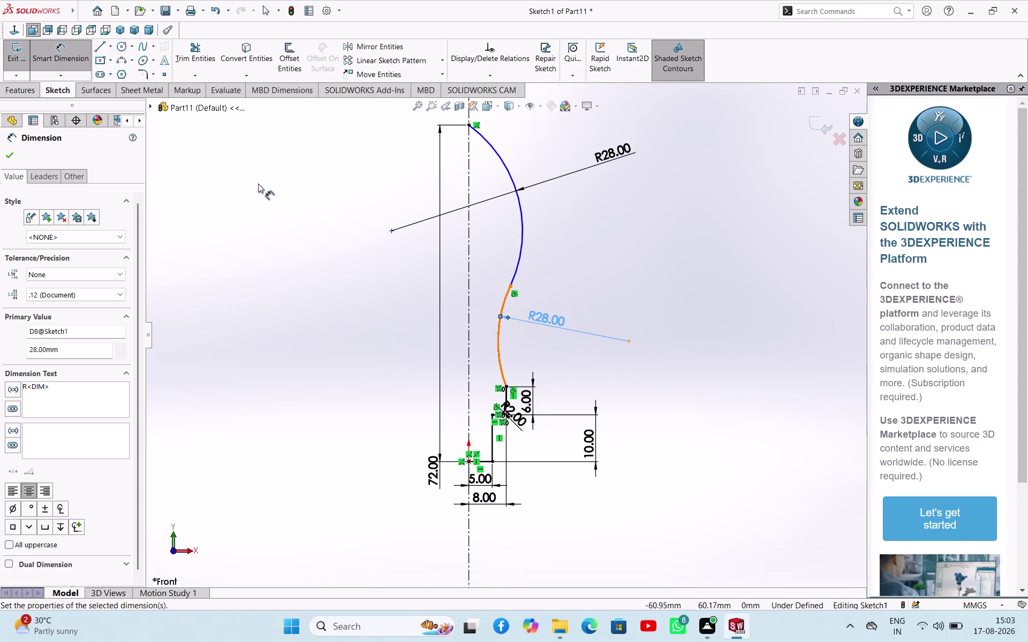
scroll(down, 3)
right_click(355, 177)
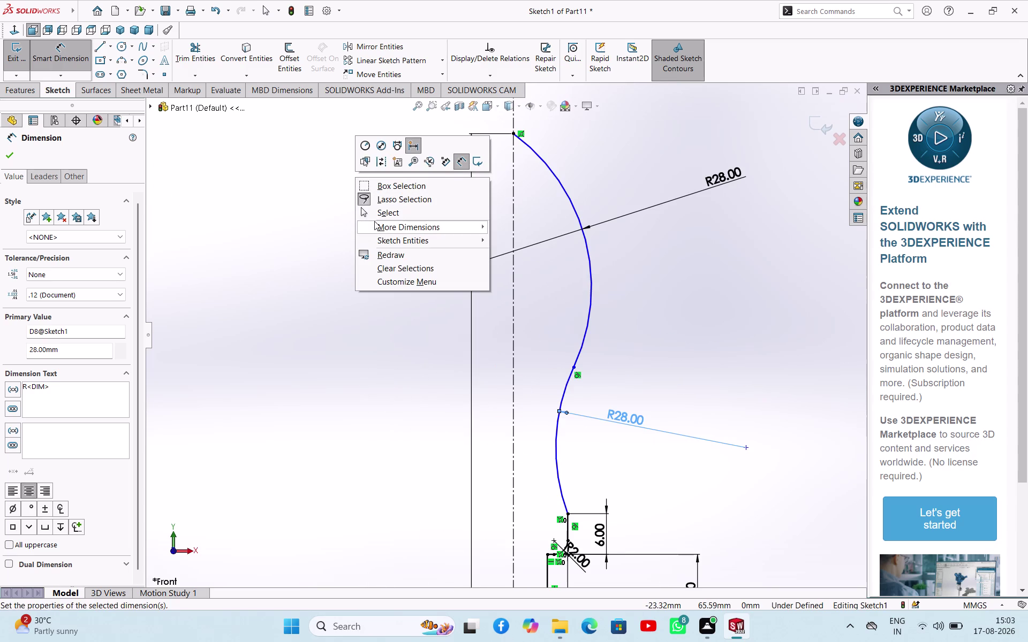
click(374, 217)
click(524, 136)
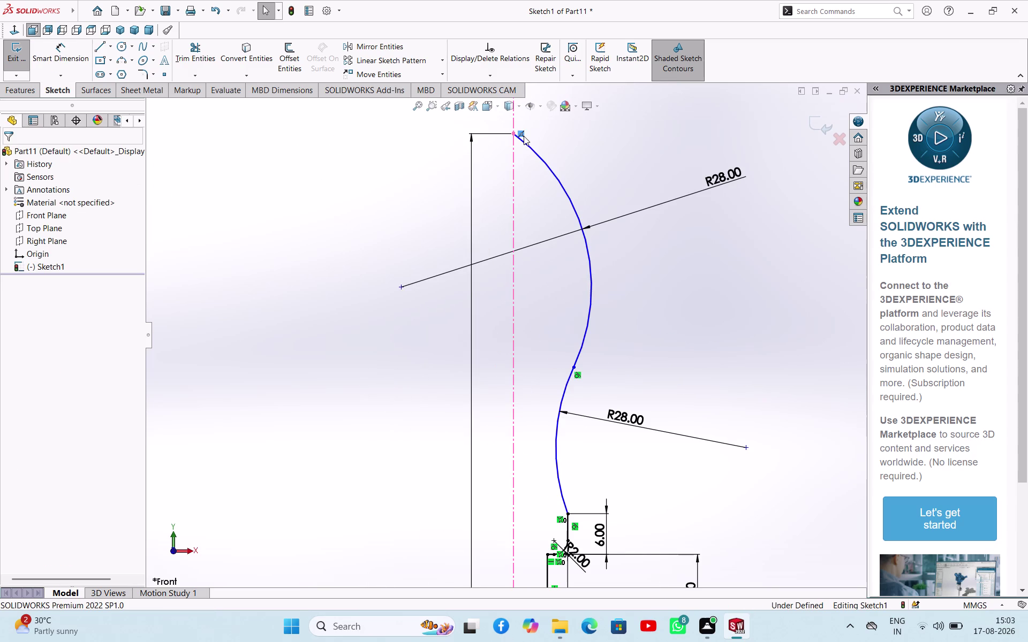
Drag the curve's top endpoint to the left, then undo the move.
key(Delete)
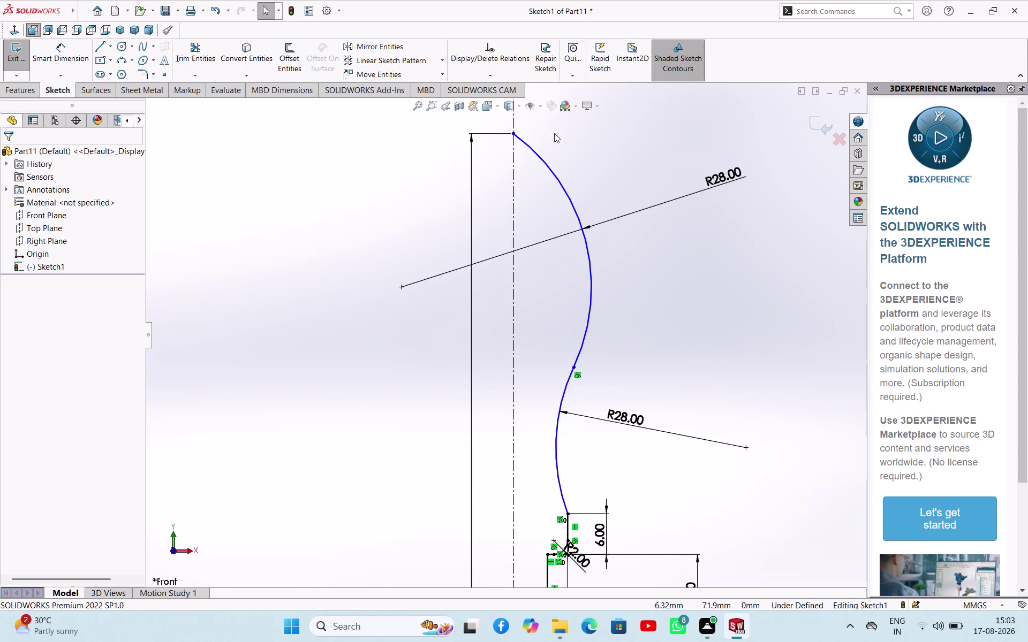
drag(514, 136, 467, 152)
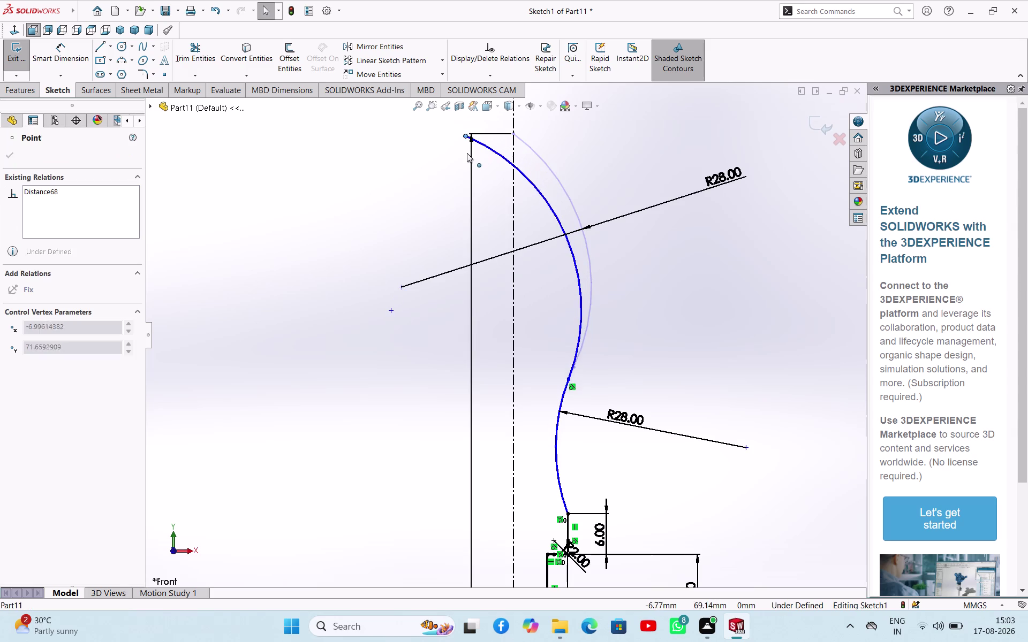
drag(467, 152, 454, 205)
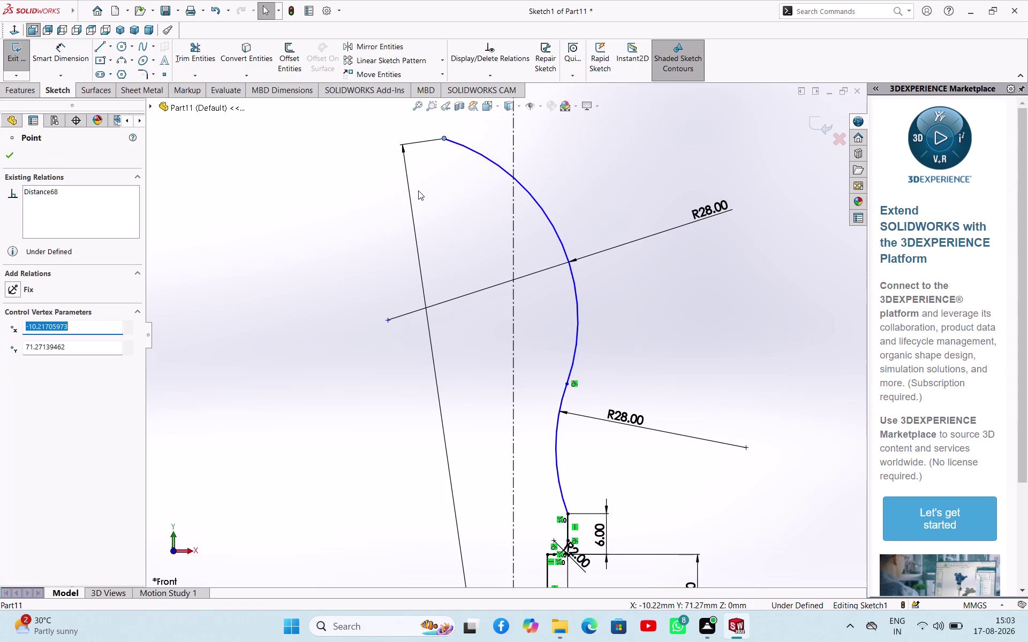
key(ctrl+Escape)
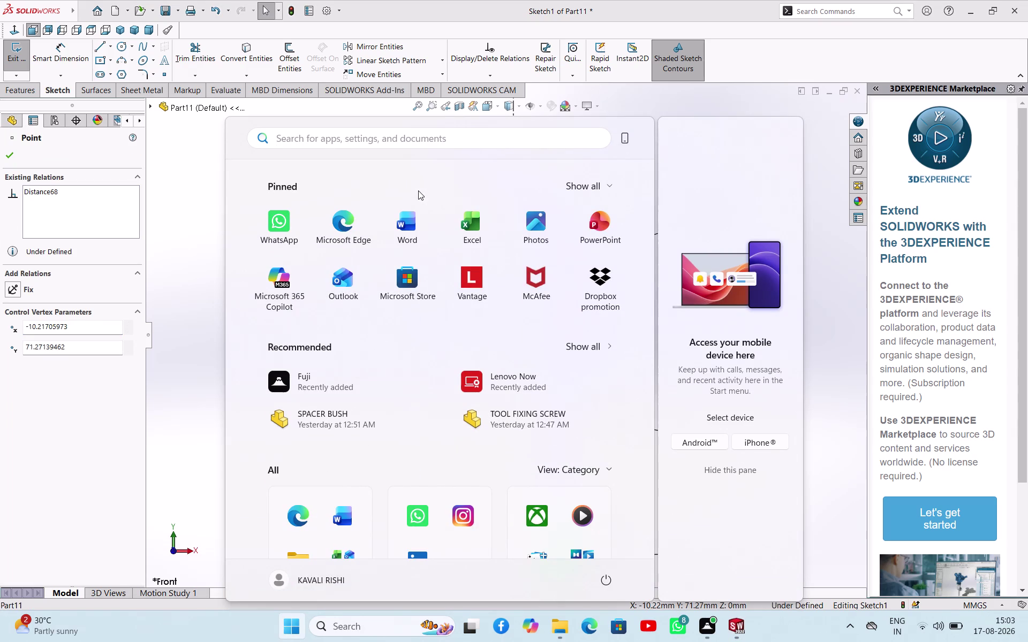
click(839, 287)
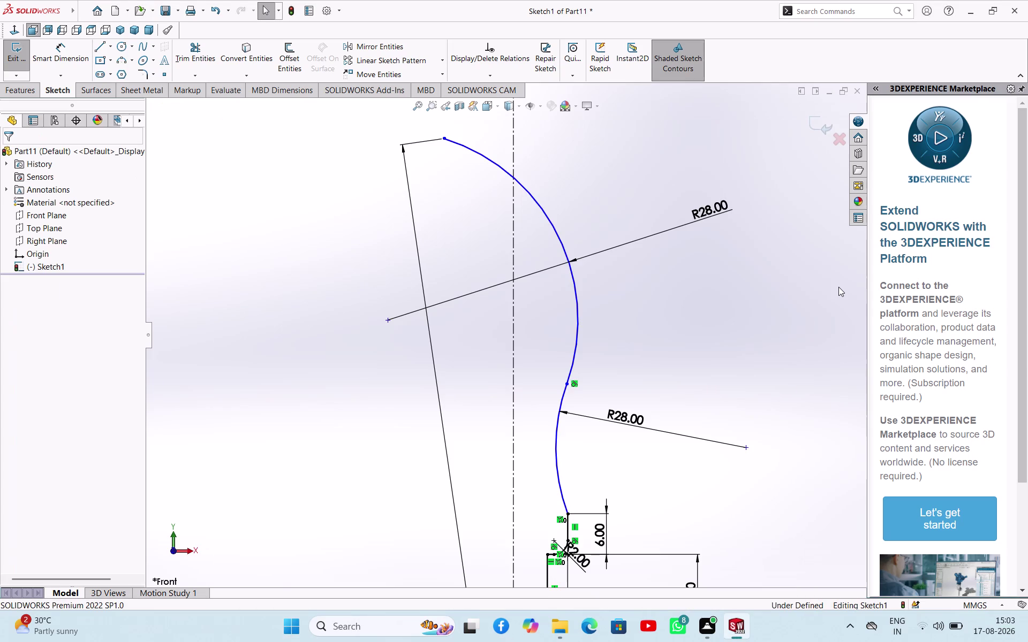
key(ctrl+z)
Delete the 72 mm height dimension.
scroll(up, 3)
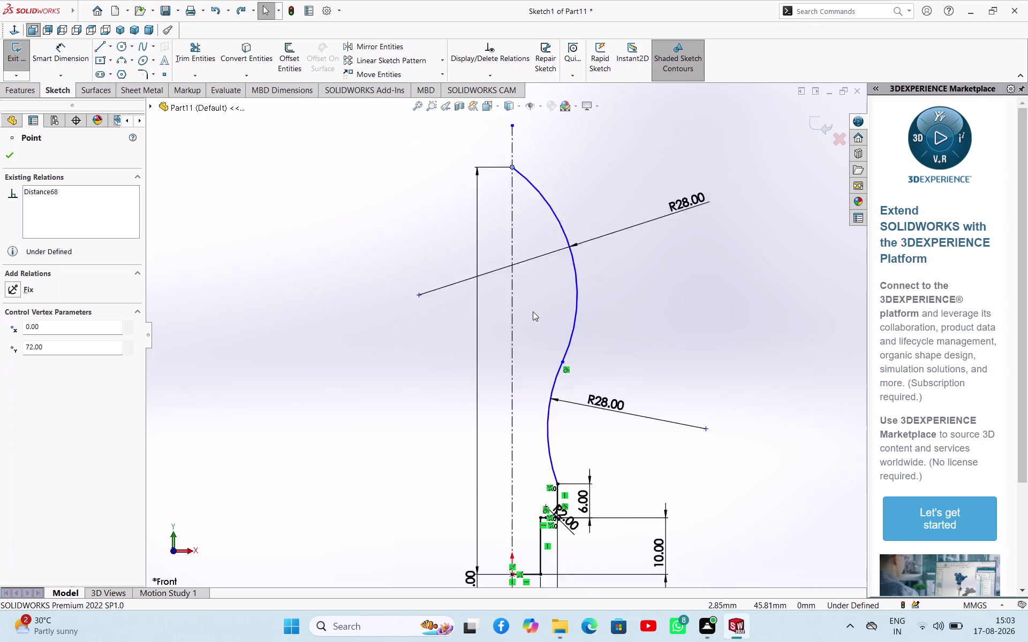
scroll(up, 3)
click(491, 361)
key(Delete)
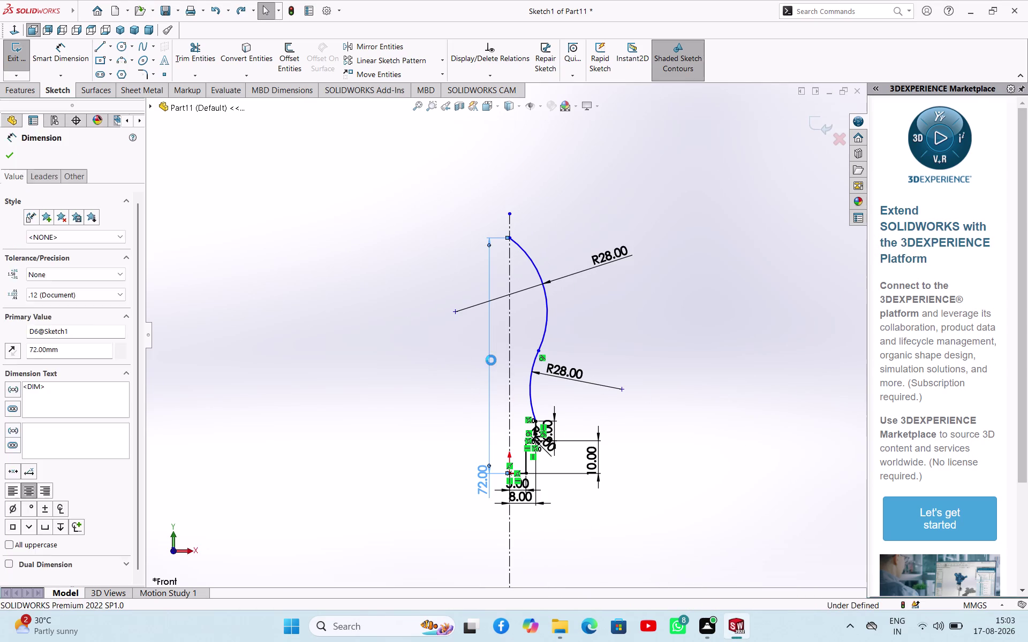
scroll(down, 3)
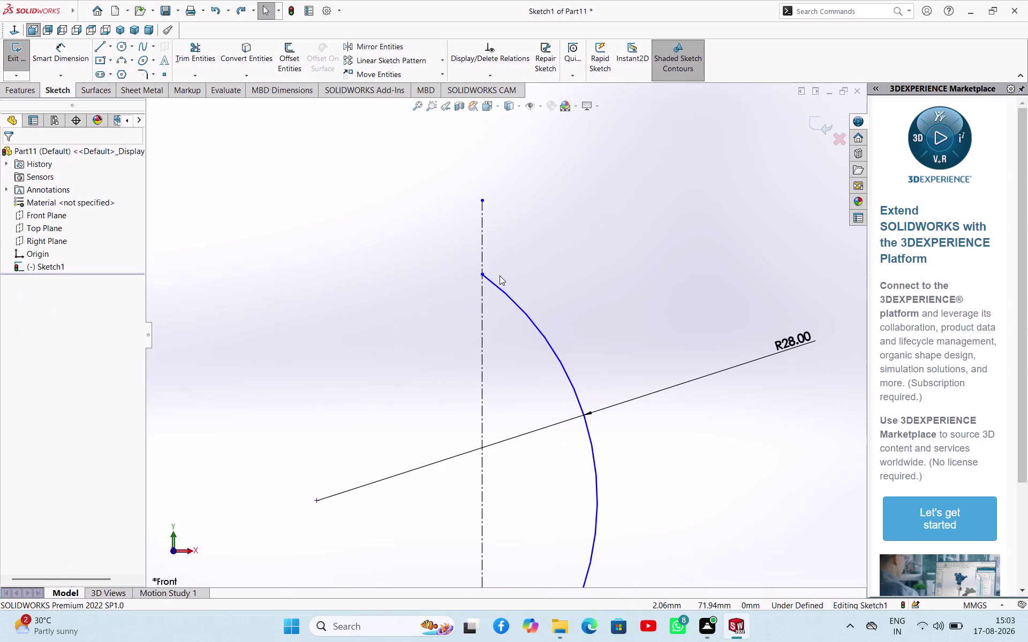
Drag the curve's top endpoint to sit just right of the centerline.
drag(484, 275, 483, 275)
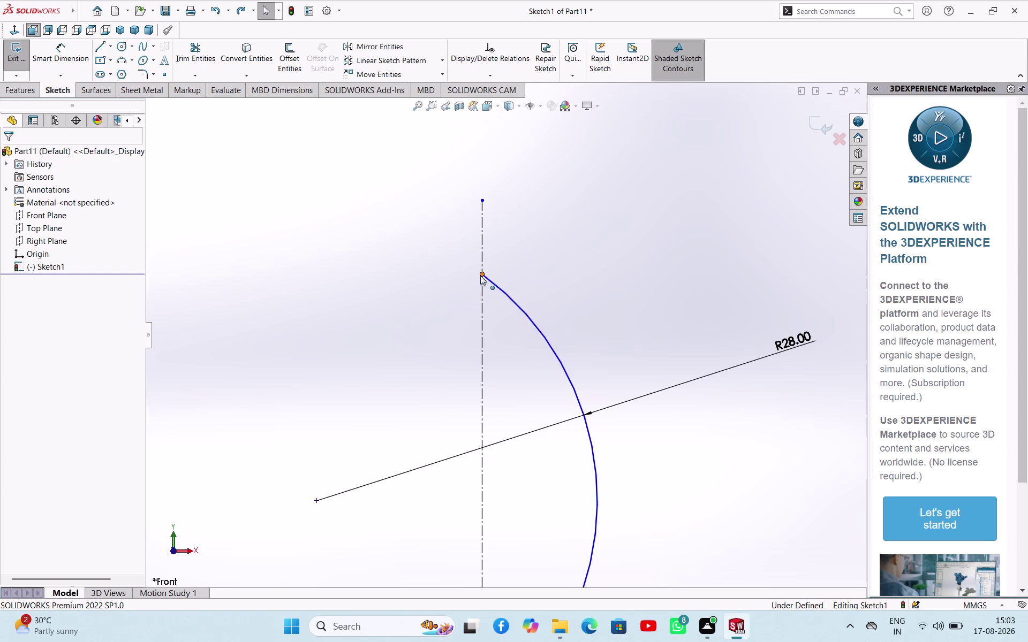
drag(482, 275, 428, 267)
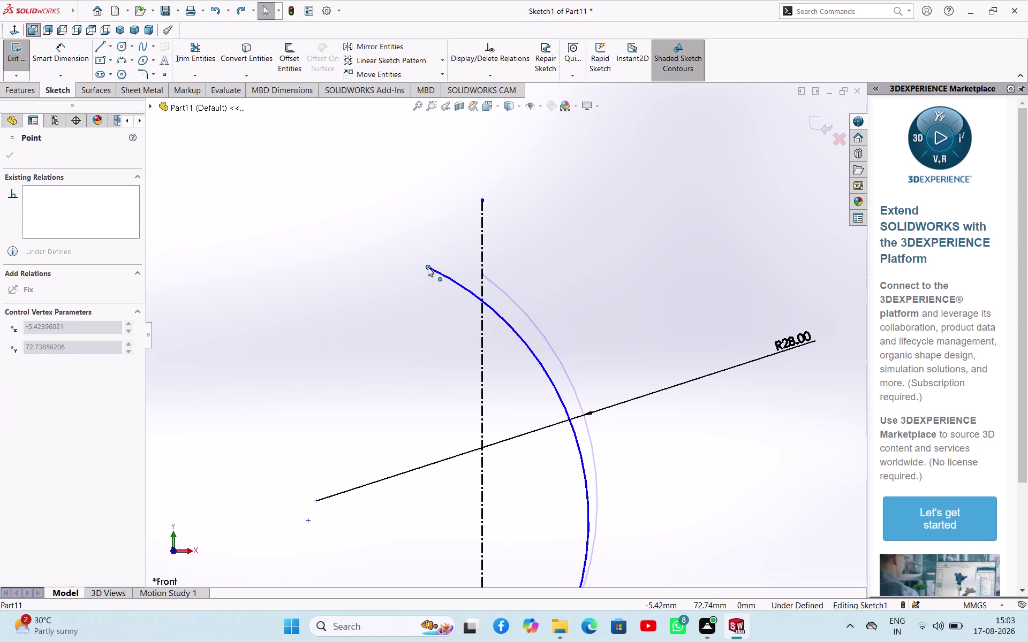
drag(428, 267, 502, 273)
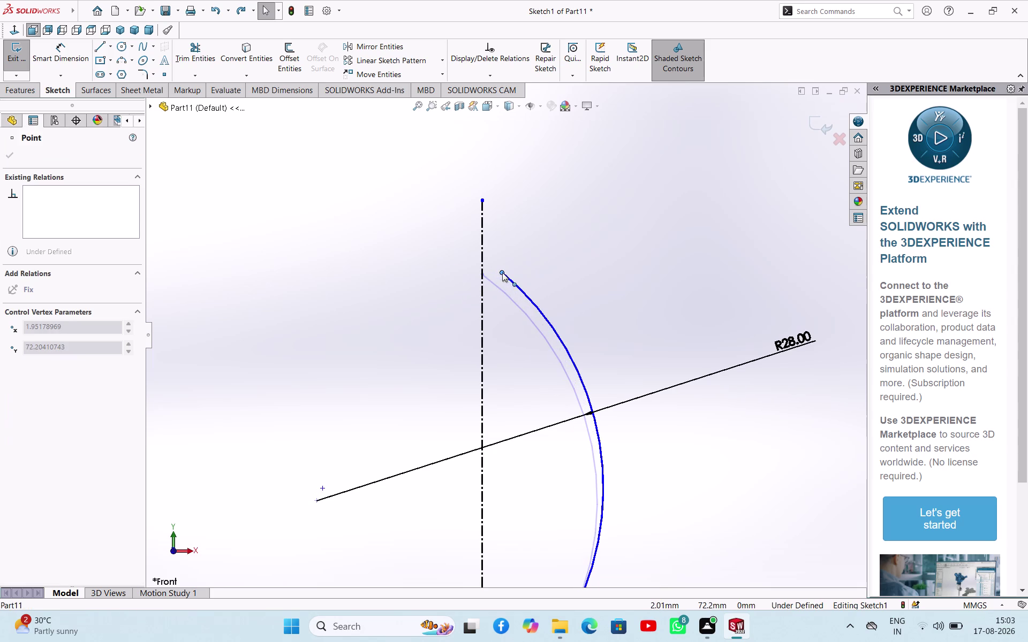
drag(502, 272, 504, 272)
click(398, 277)
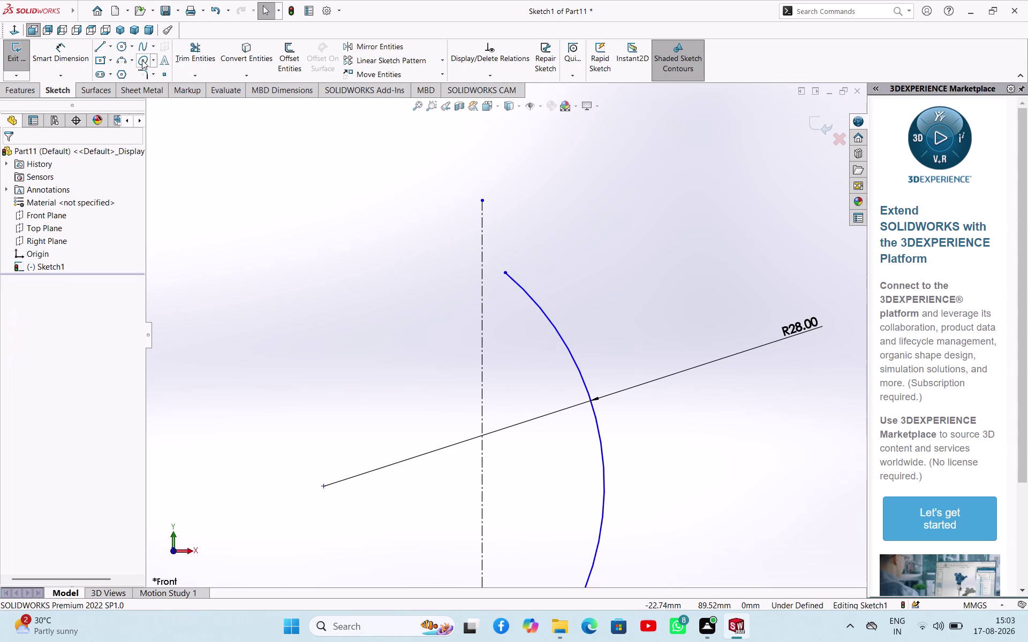
click(113, 63)
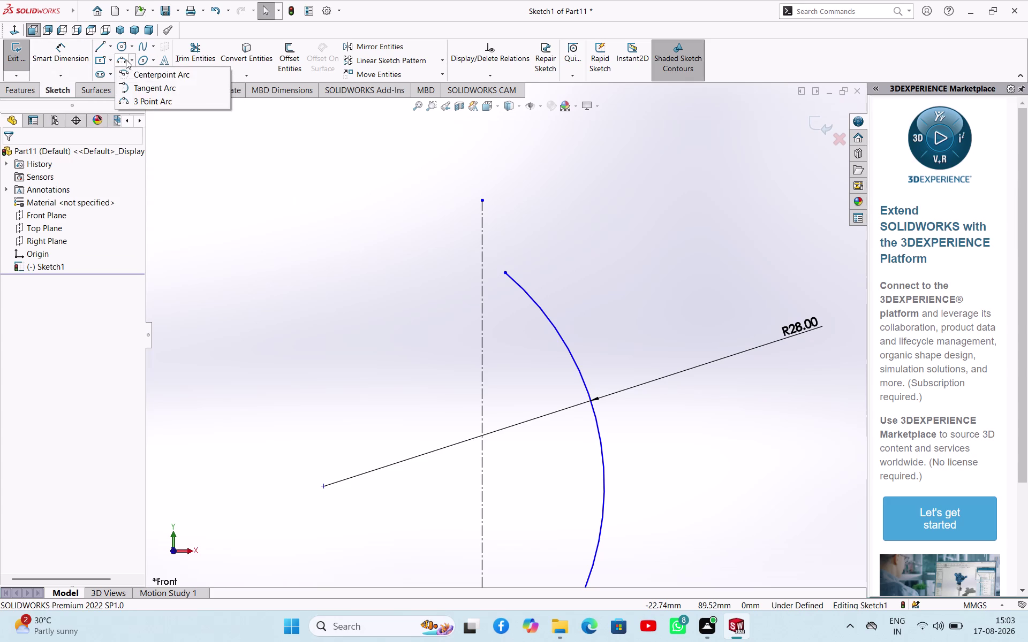
Start and cancel two arc attempts near the curve's top end.
click(126, 59)
click(504, 275)
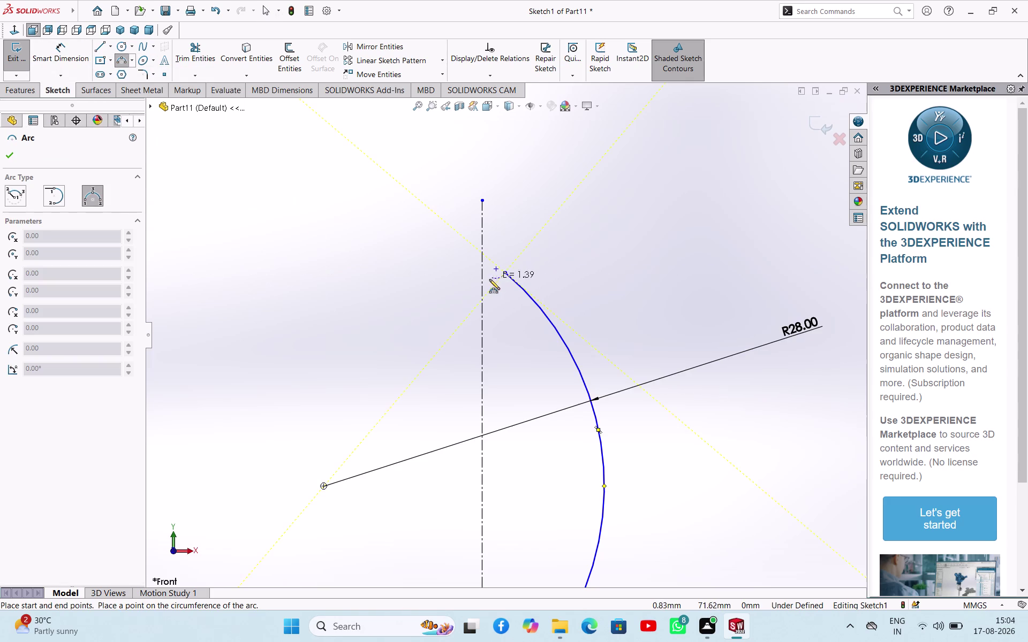
click(484, 273)
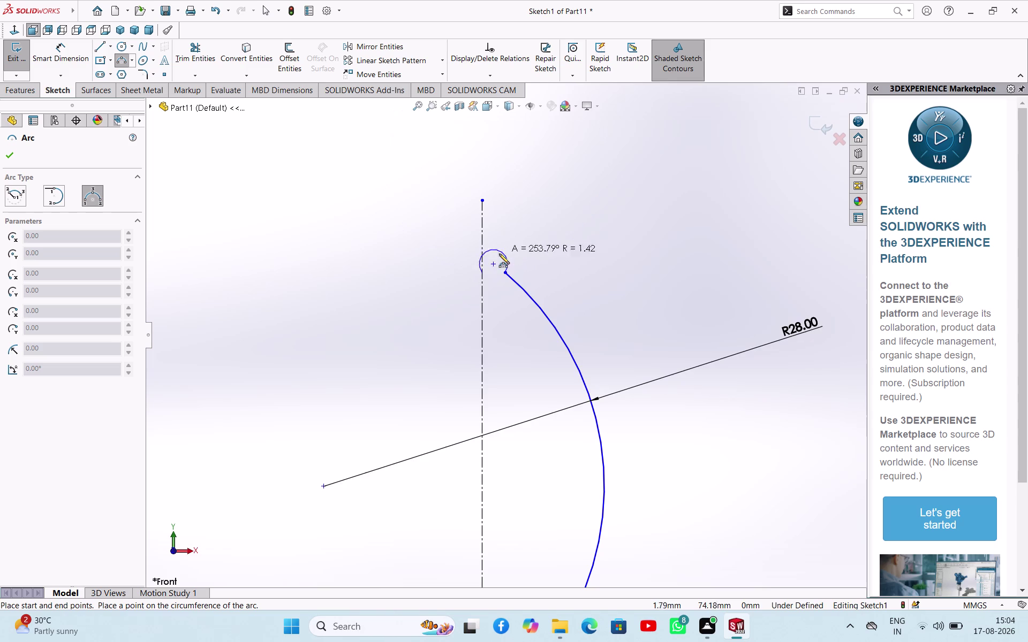
key(Escape)
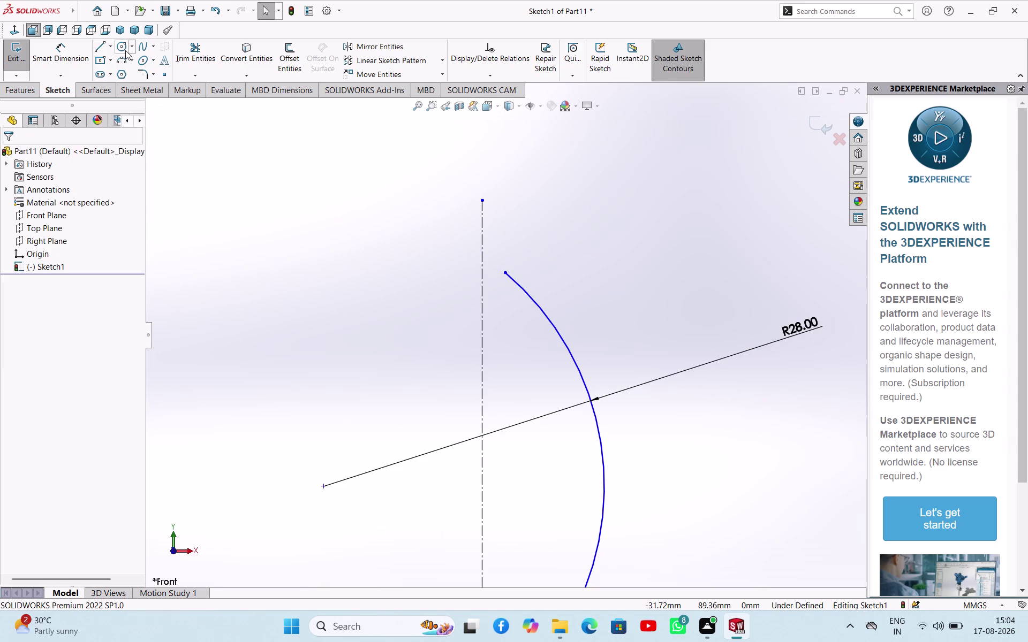
click(125, 50)
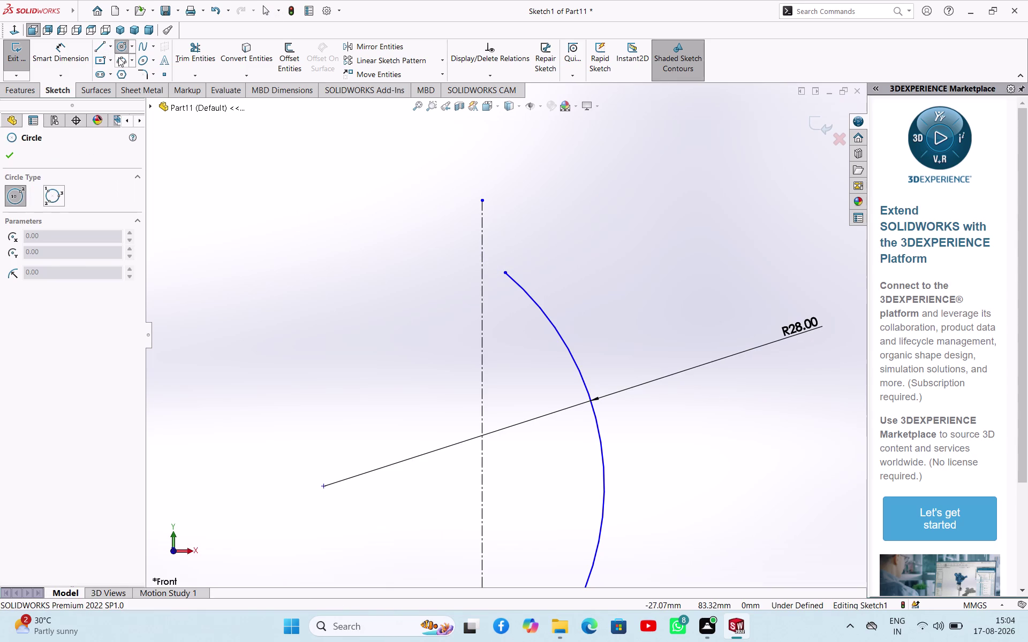
click(119, 57)
click(505, 272)
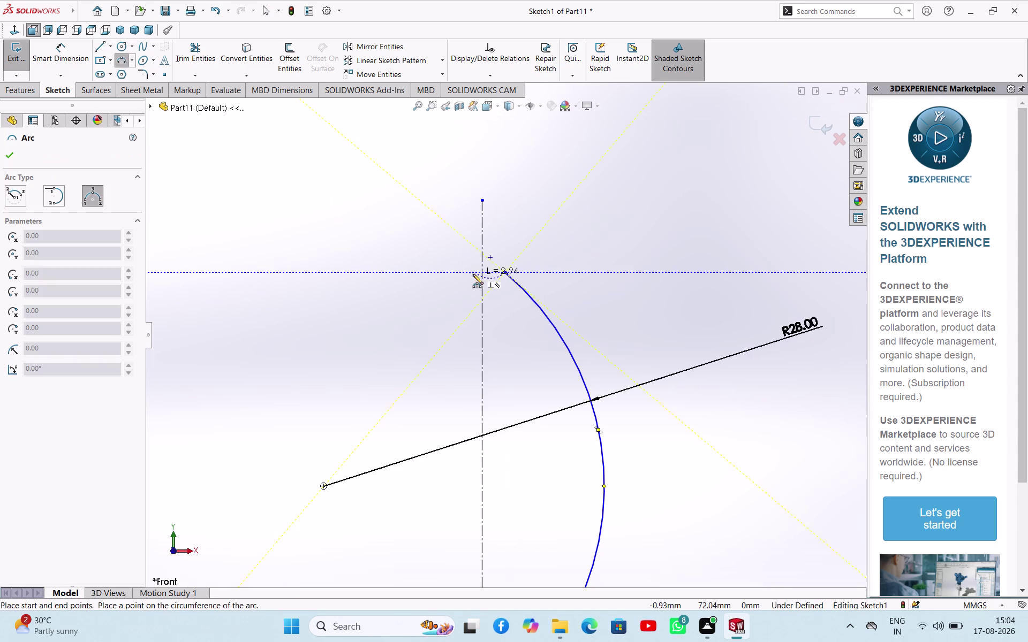
key(Escape)
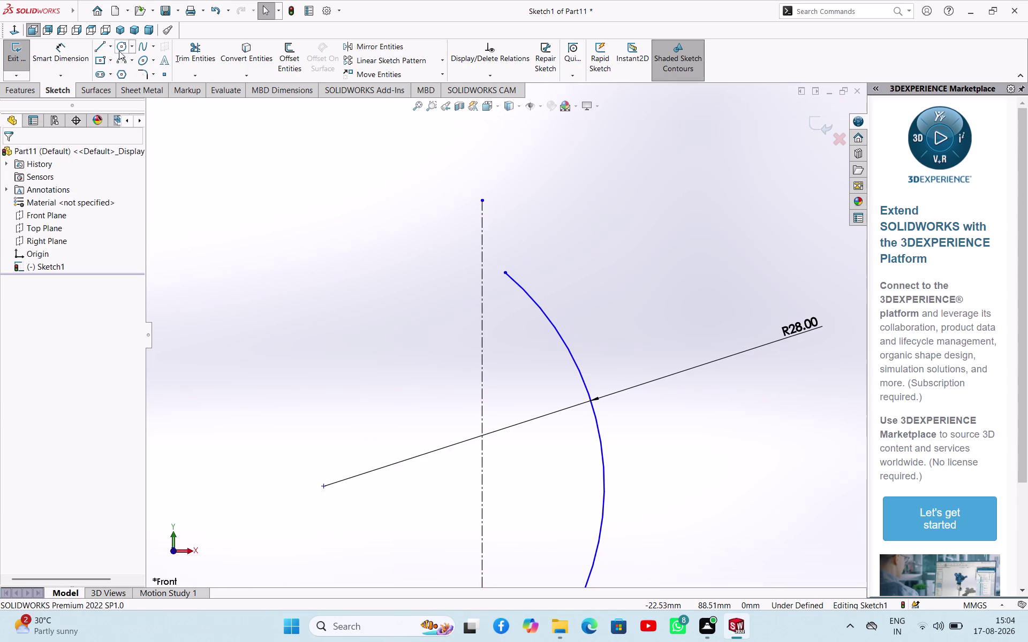
Draw a small three-point arc from the centerline to the R28 arc's top, then dimension it.
click(118, 59)
click(483, 249)
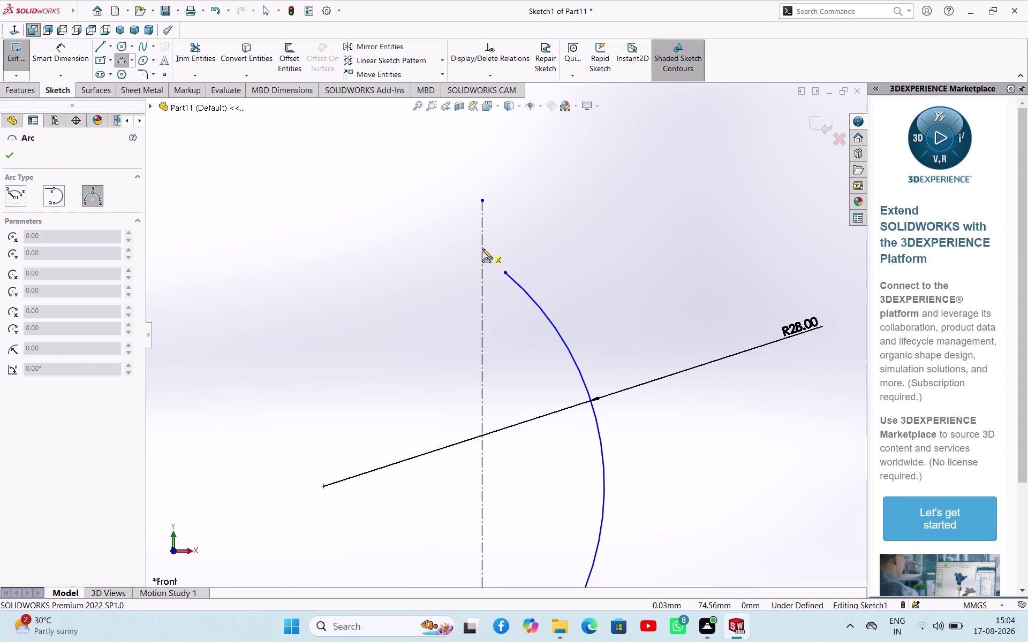
click(506, 271)
right_click(570, 199)
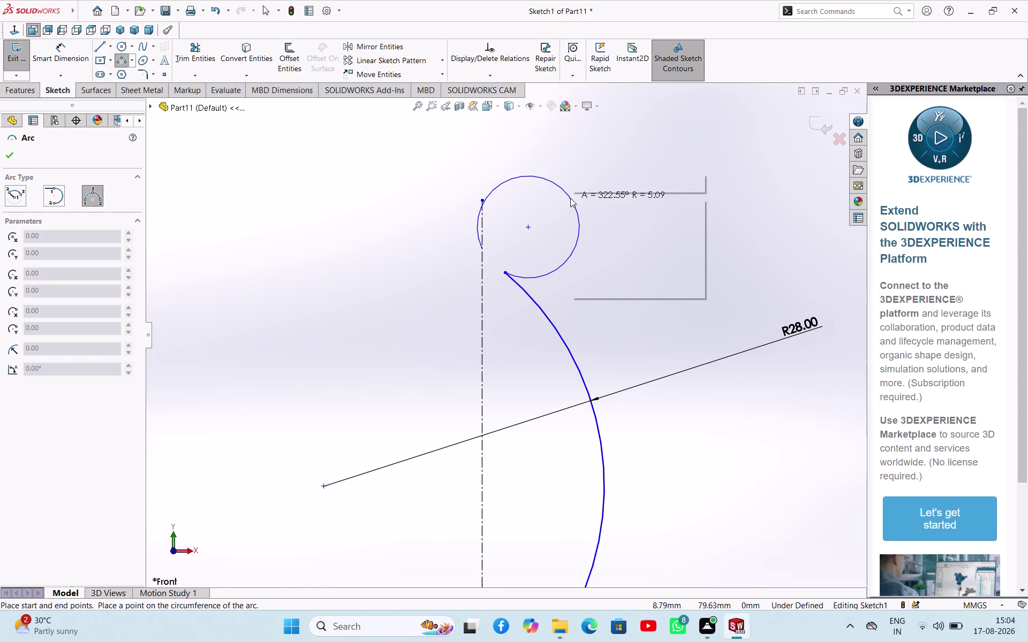
click(500, 235)
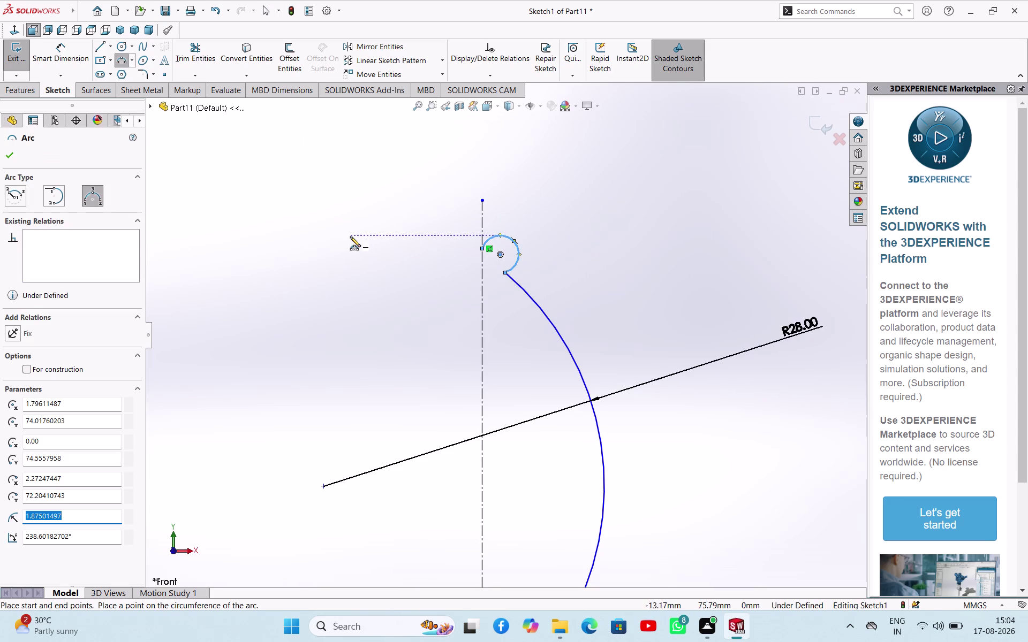
right_click(350, 237)
click(374, 250)
right_drag(374, 250, 415, 194)
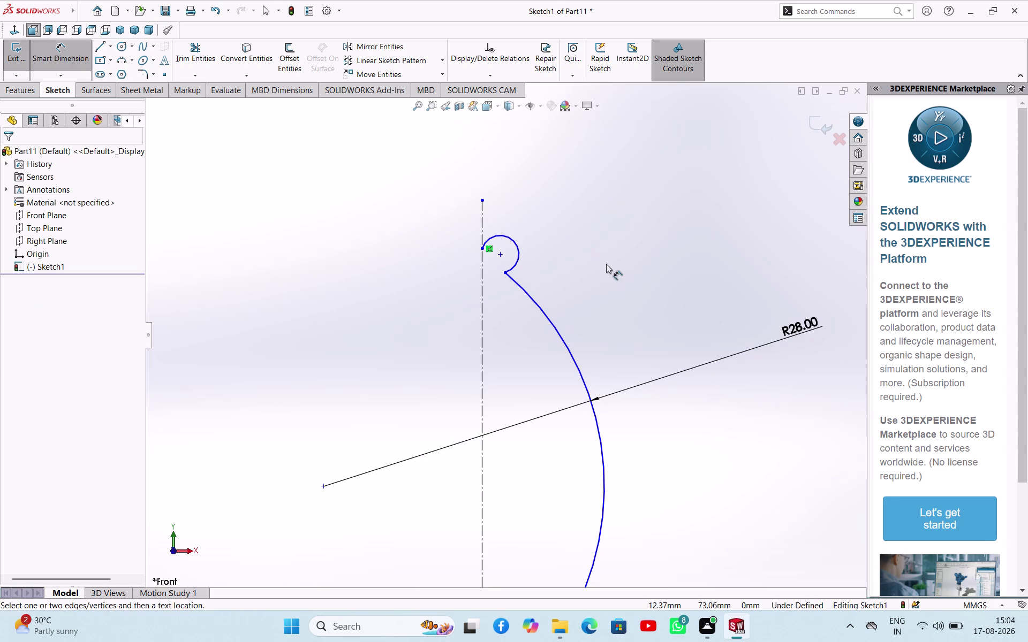
click(516, 254)
Set the small arc's radius dimension to 6.
click(571, 219)
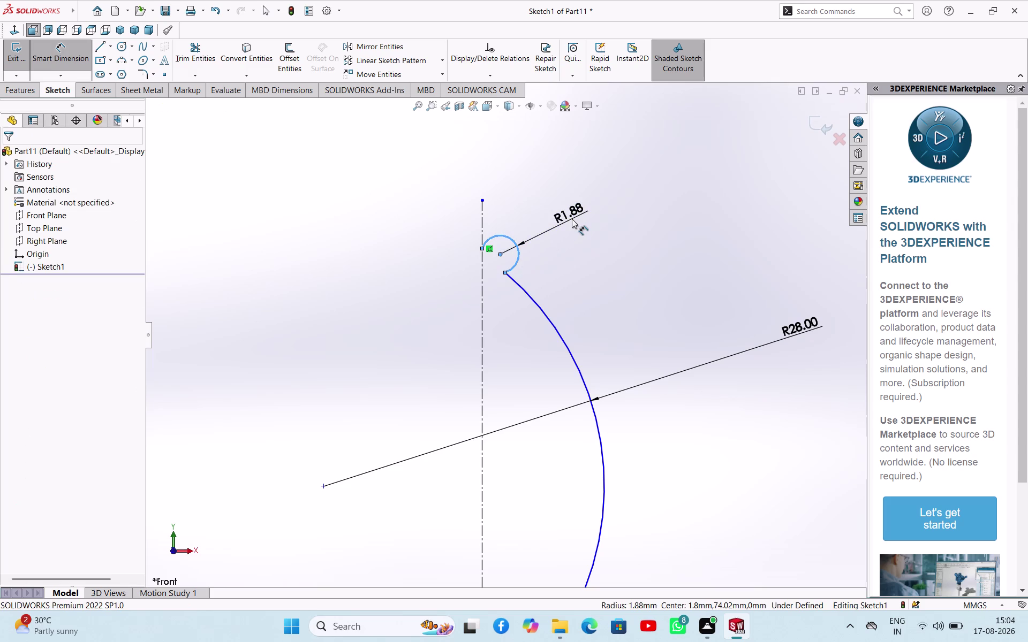
key(6)
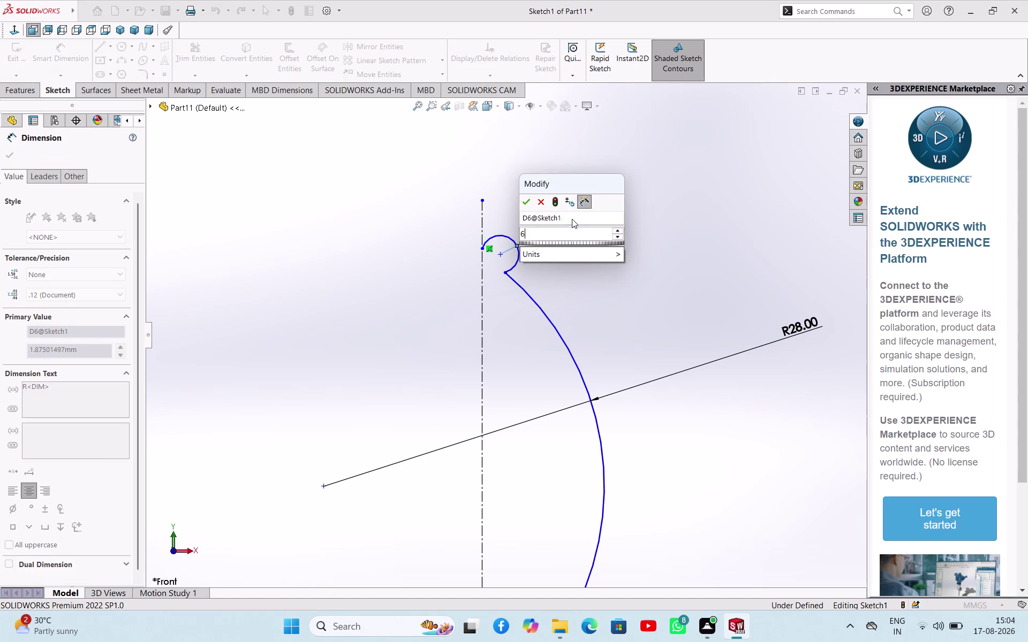
key(Return)
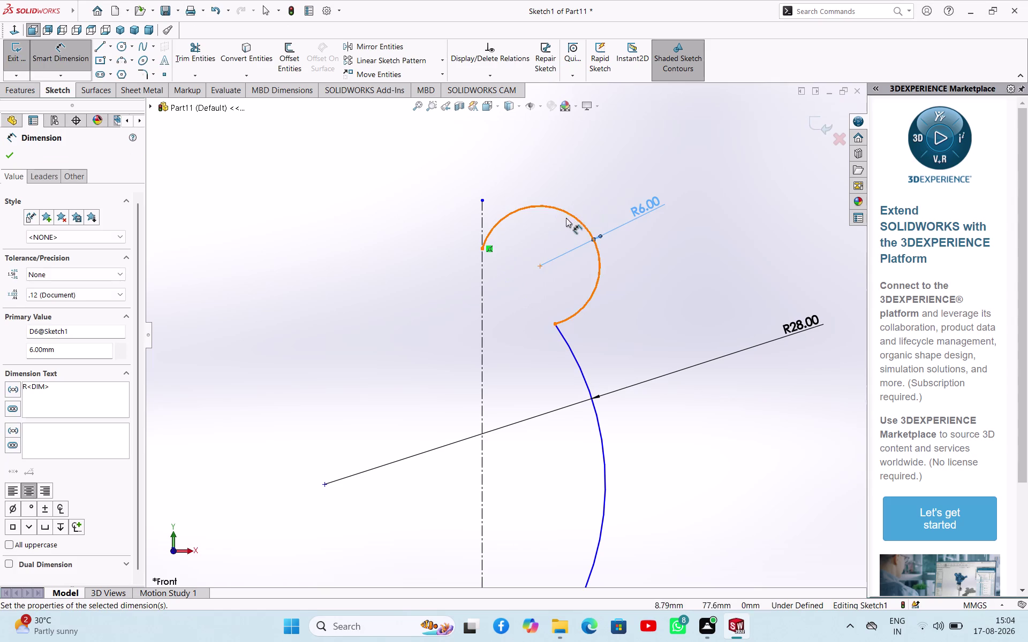
click(450, 230)
click(491, 246)
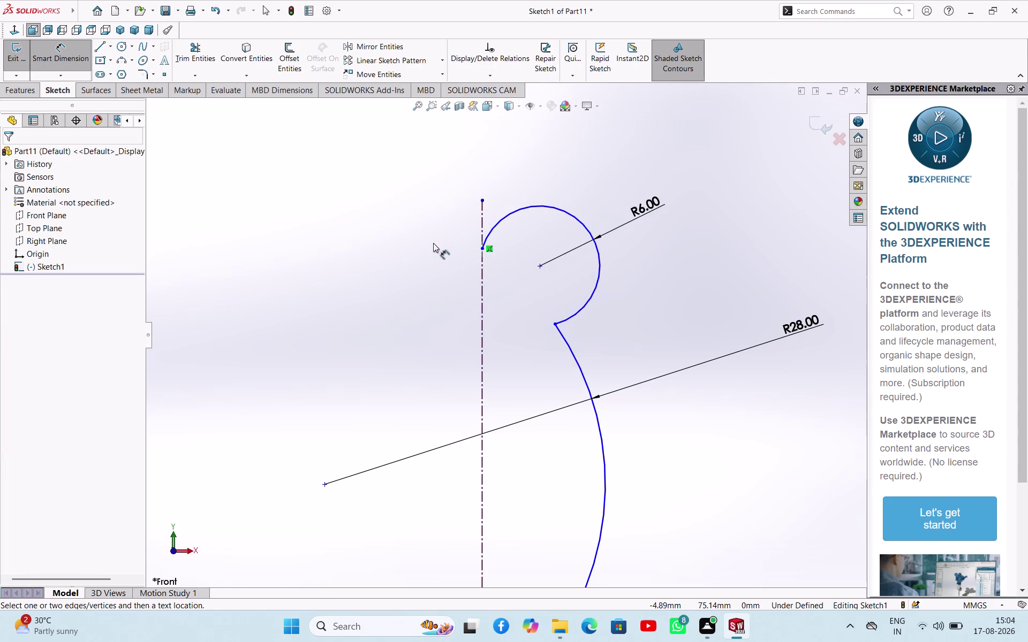
key(Delete)
key(Escape)
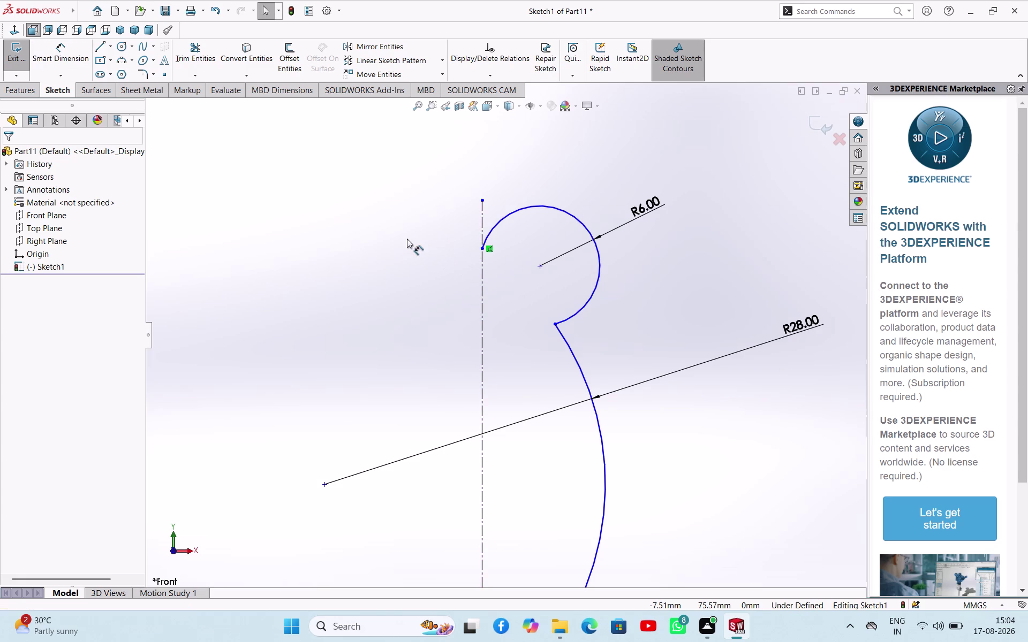
key(Escape)
Drag the small arc's end point left across the centerline.
click(490, 249)
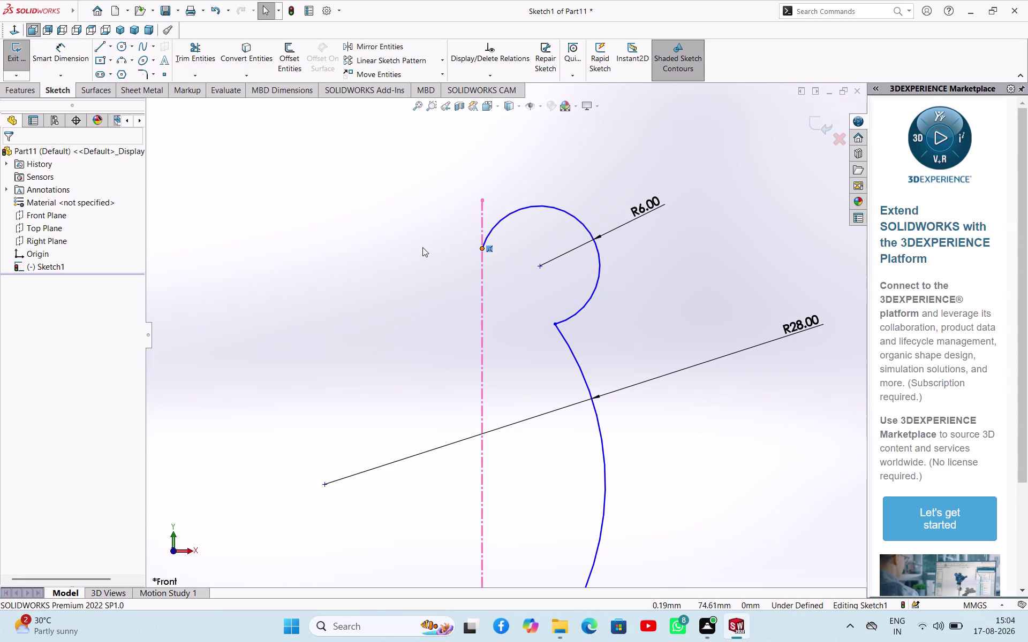
key(Delete)
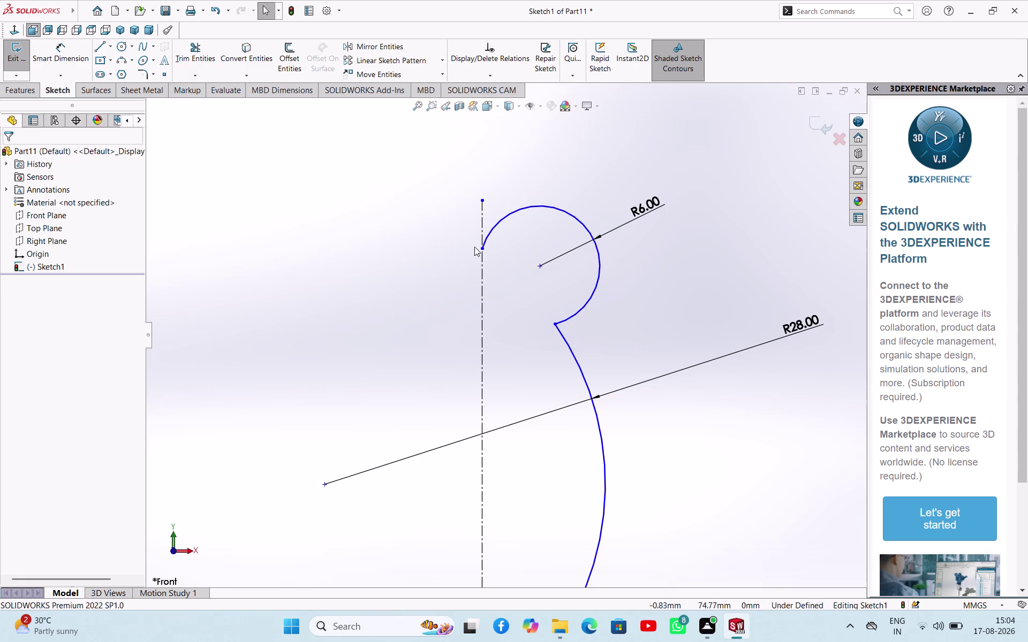
drag(482, 250, 385, 279)
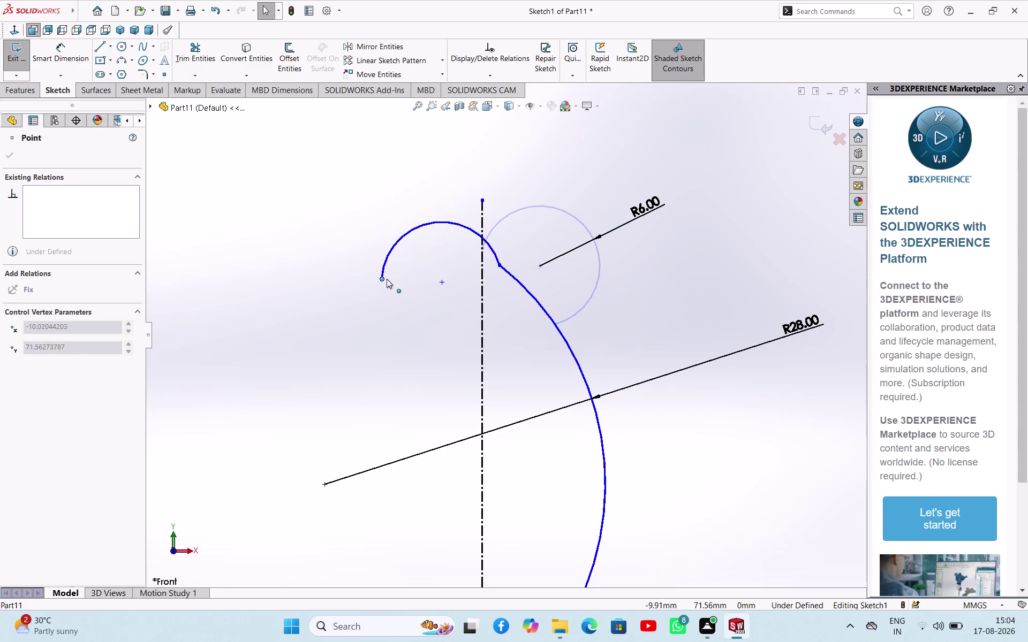
drag(385, 279, 396, 279)
click(266, 223)
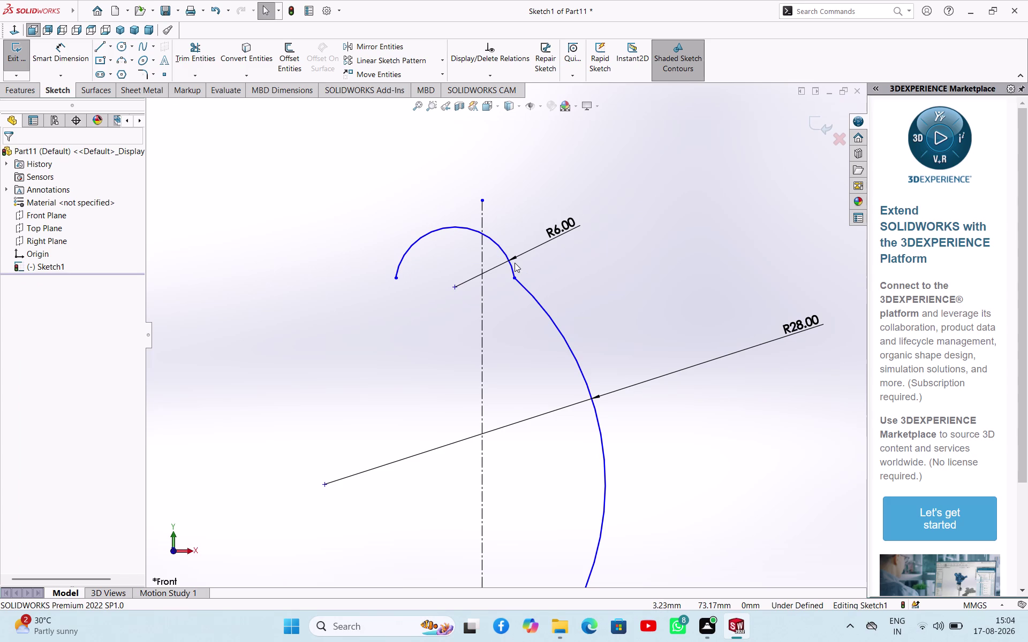
Make the R6 arc tangent to the R28 arc.
click(509, 263)
click(521, 285)
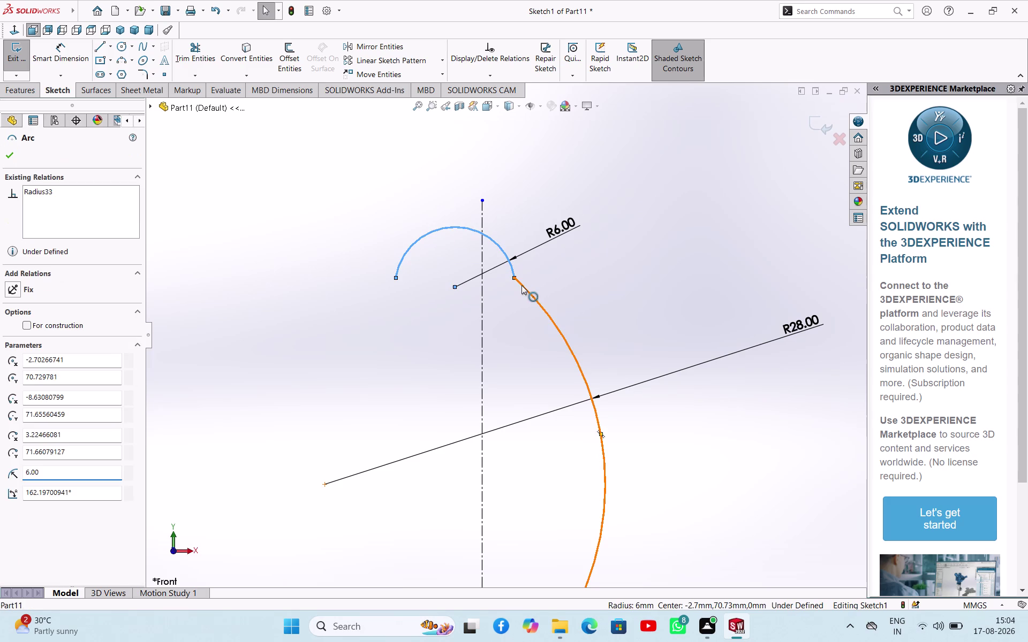
click(570, 241)
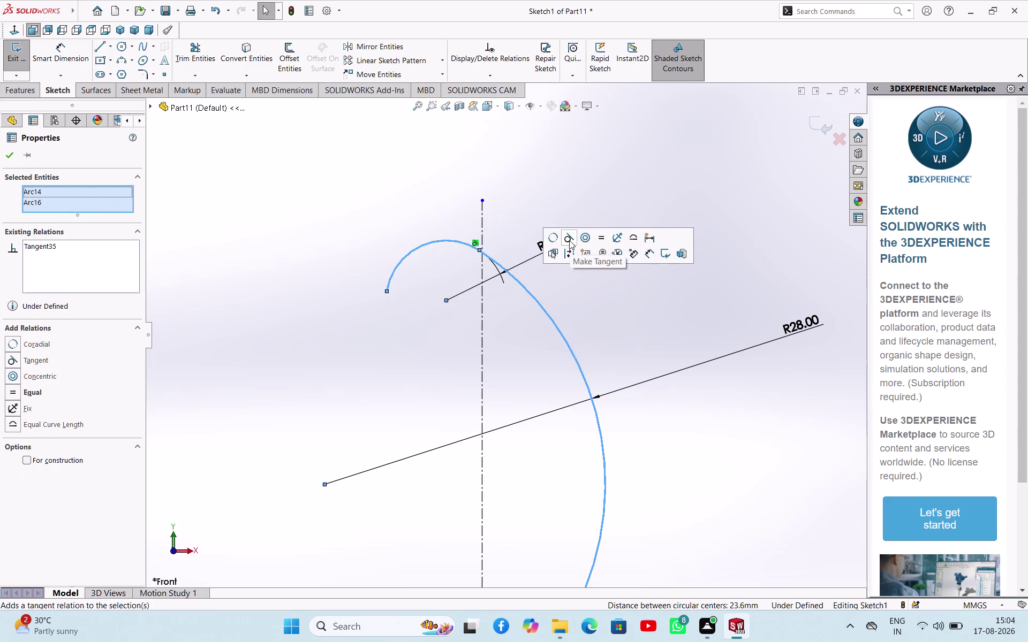
click(370, 218)
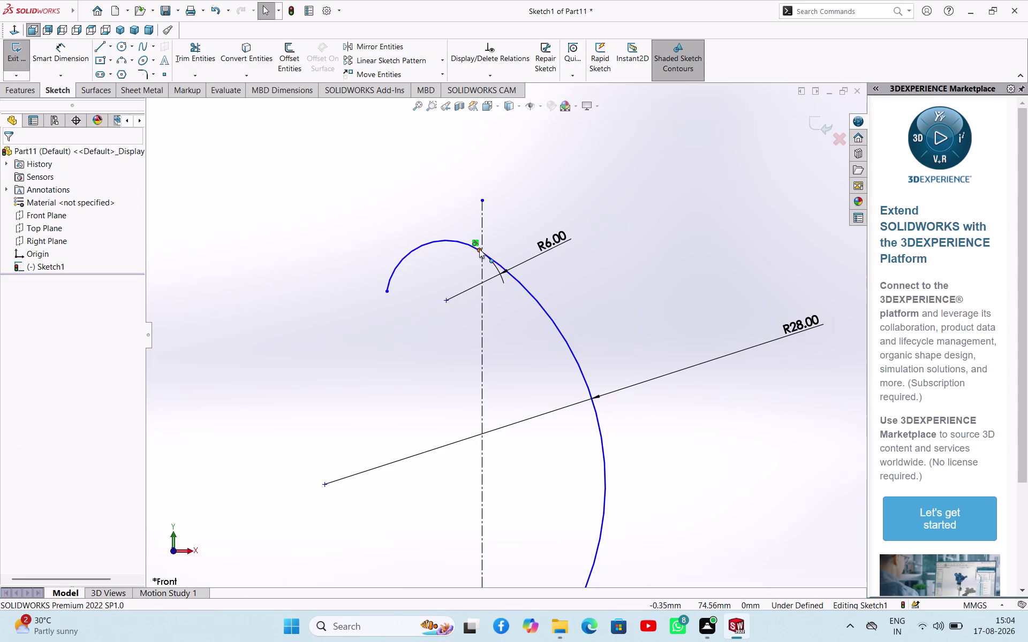
Drag the R6 arc's centre onto the centerline.
drag(479, 249, 473, 276)
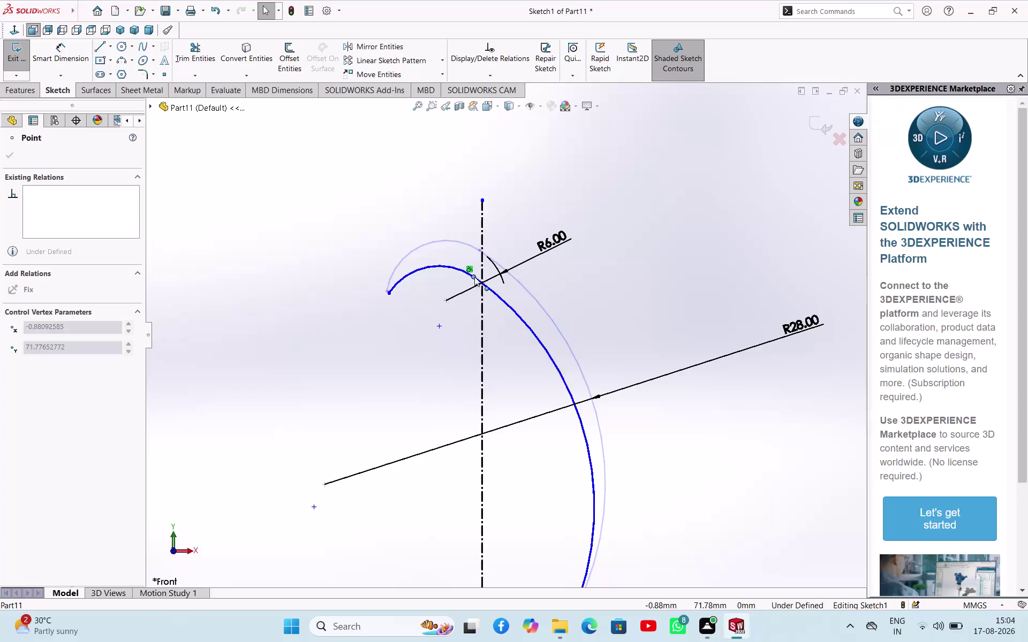
drag(473, 277, 529, 287)
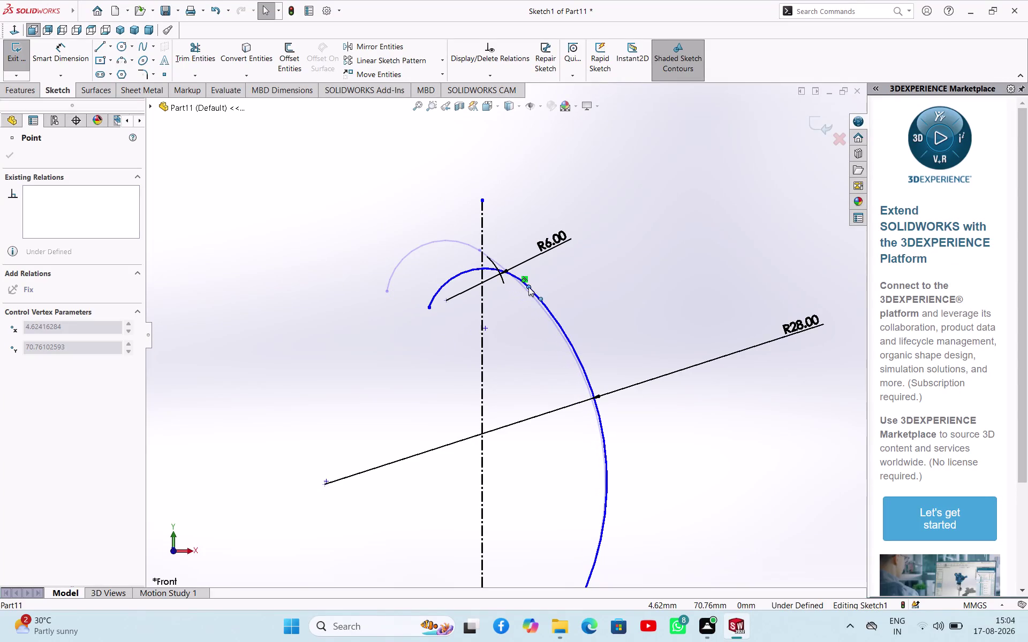
drag(529, 287, 527, 289)
click(408, 254)
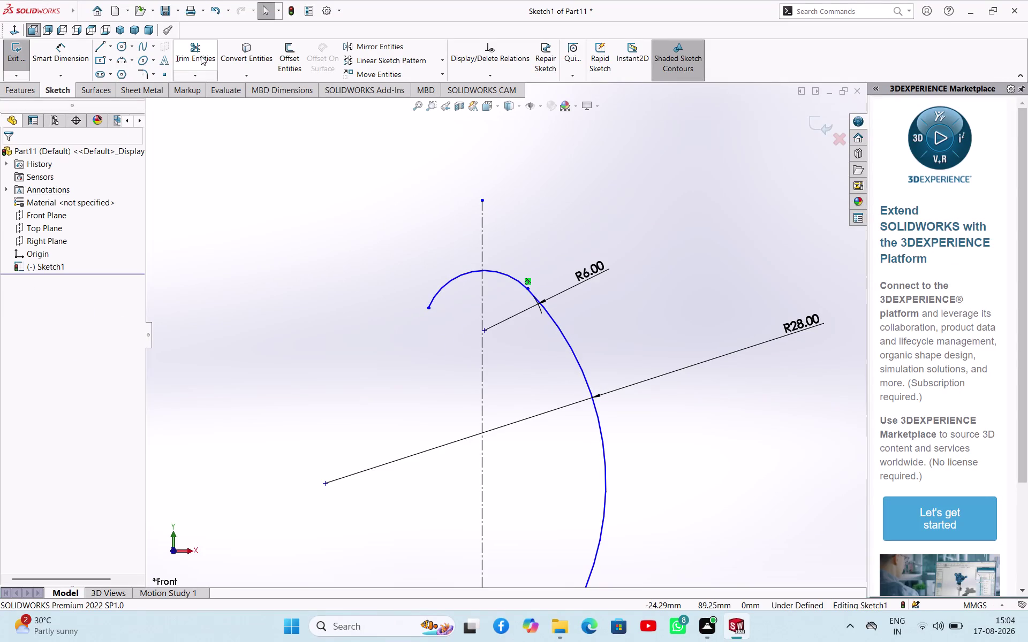
Trim off the R6 arc portion left of the centerline.
click(198, 56)
click(445, 287)
right_click(405, 265)
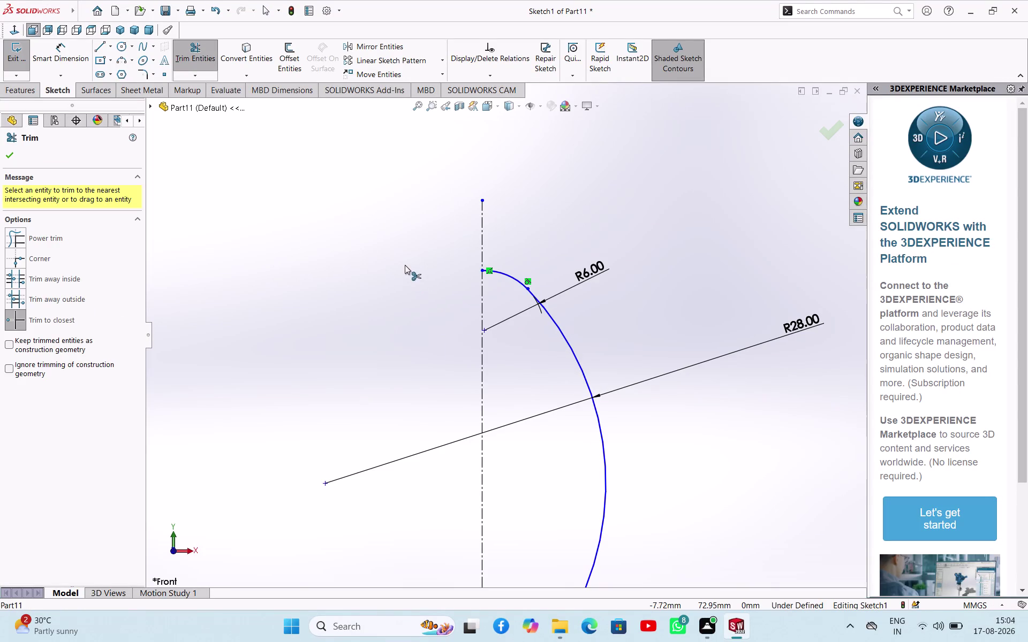
click(339, 286)
scroll(up, 3)
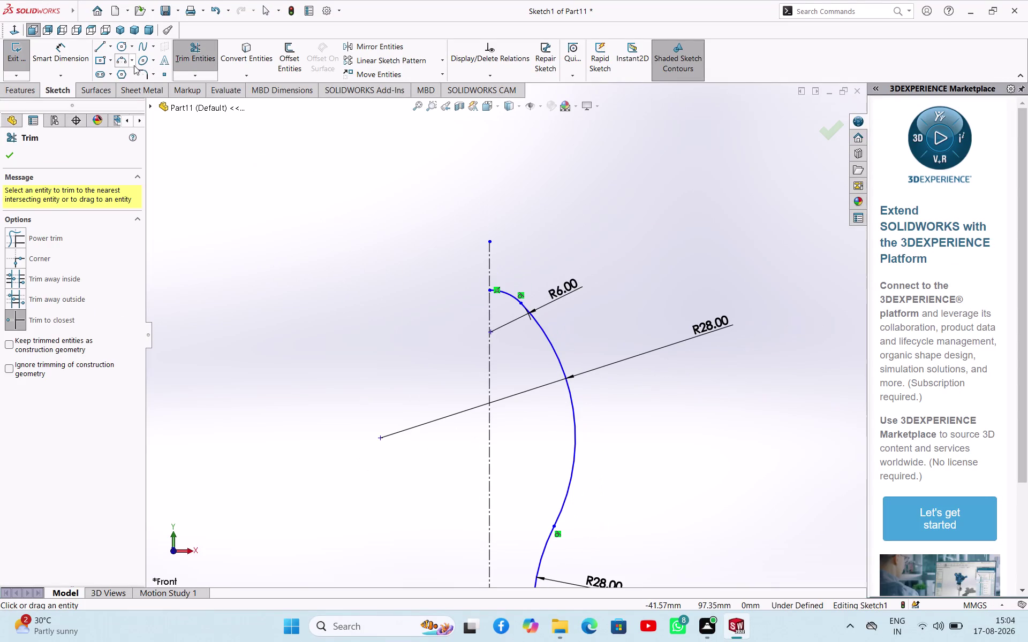
Start Smart Dimension and pick a profile point to dimension.
click(80, 48)
scroll(down, 3)
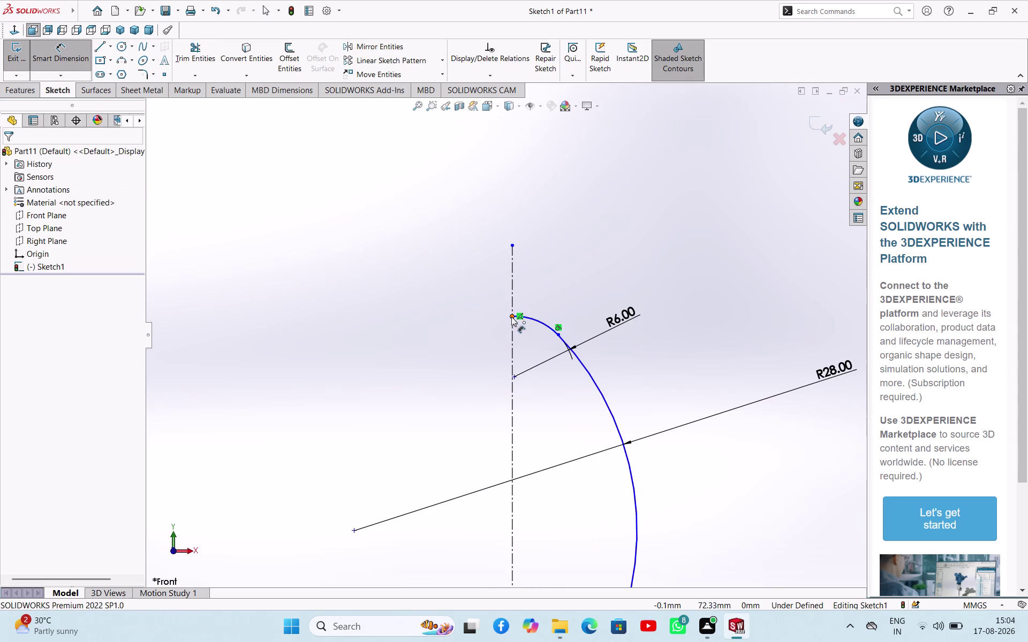
click(511, 317)
scroll(up, 3)
scroll(down, 3)
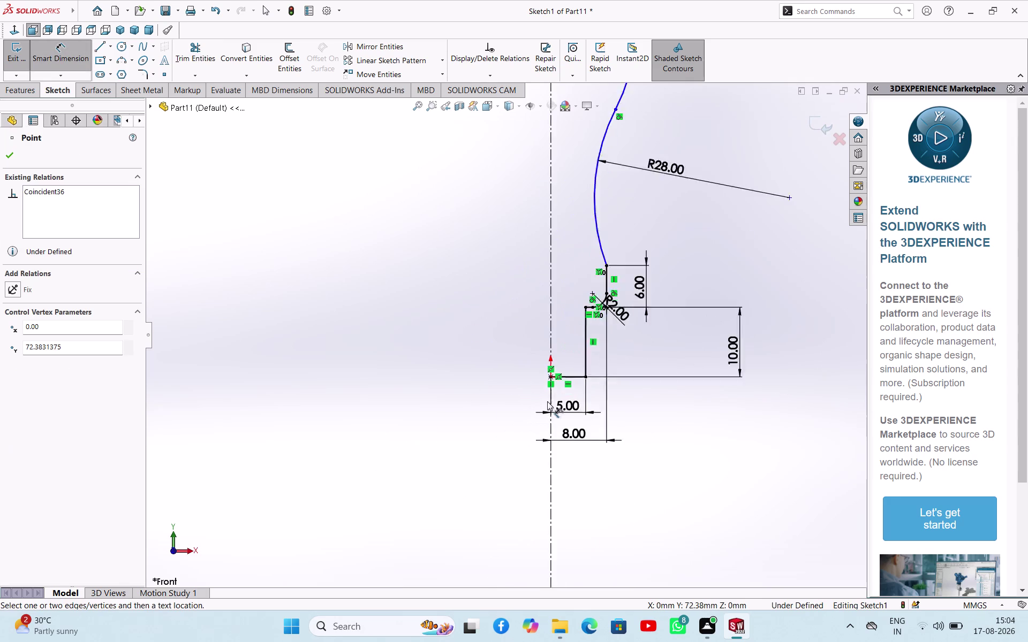
Dimension the profile's overall height from the bottom line to 72 mm.
scroll(down, 3)
click(588, 361)
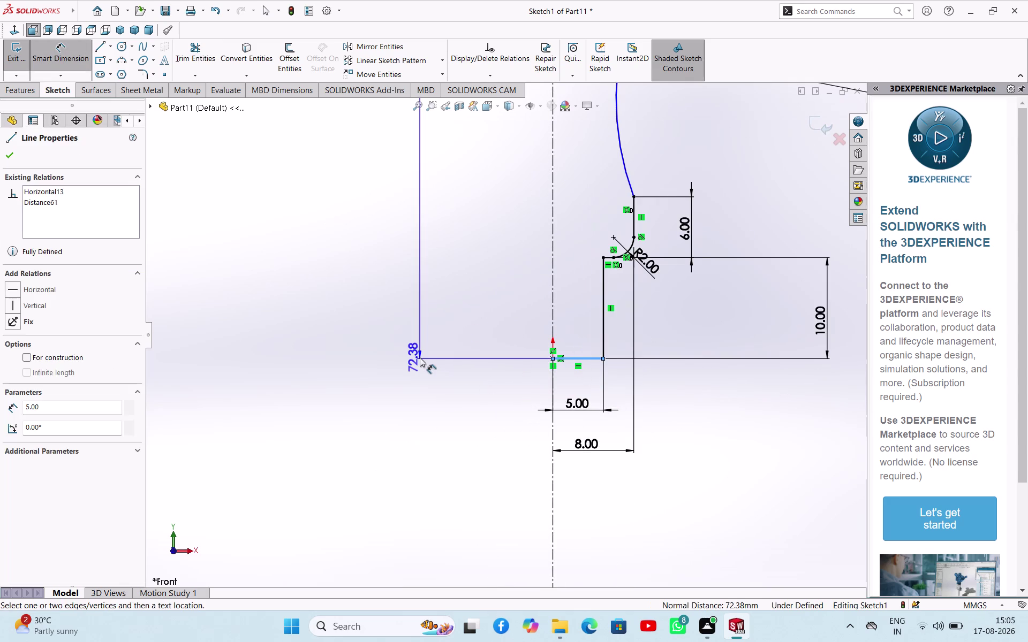
click(420, 358)
text(7)
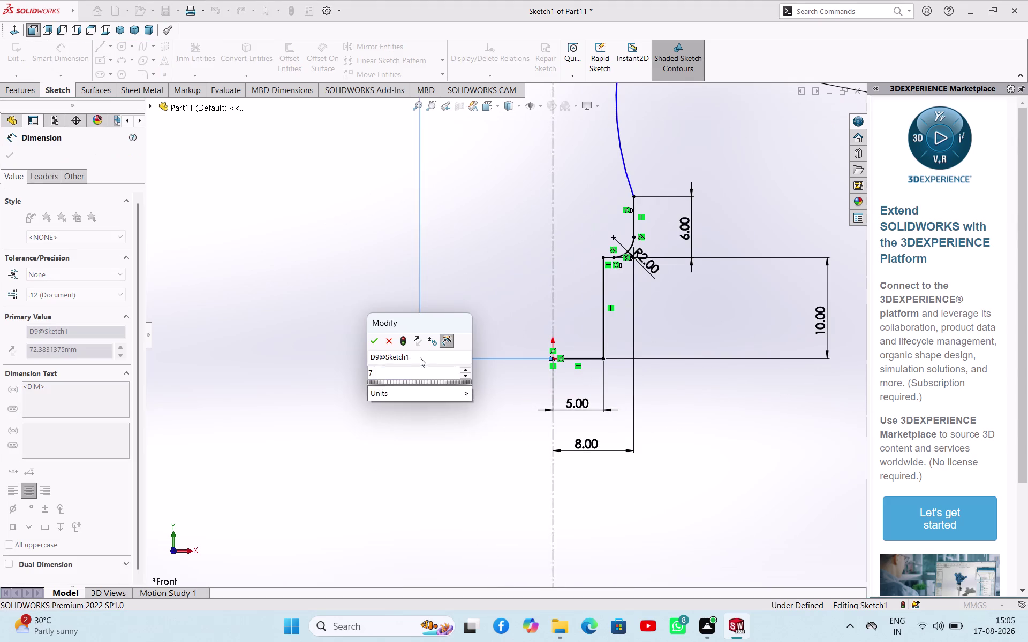
text(2)
key(Return)
Zoom in and out to review the dimensioned handle profile.
scroll(up, 3)
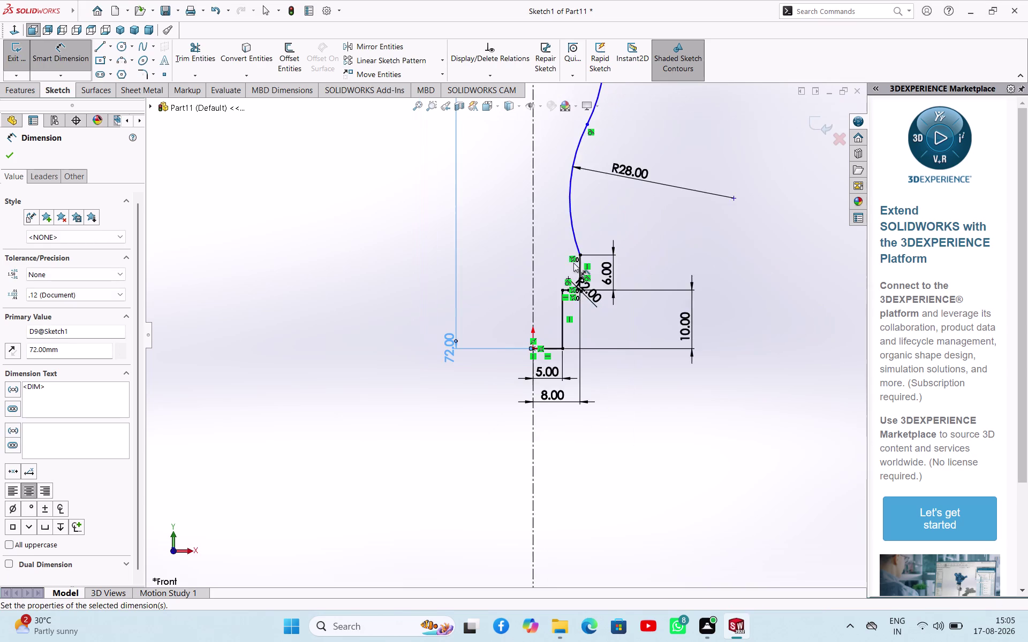
scroll(up, 3)
scroll(down, 3)
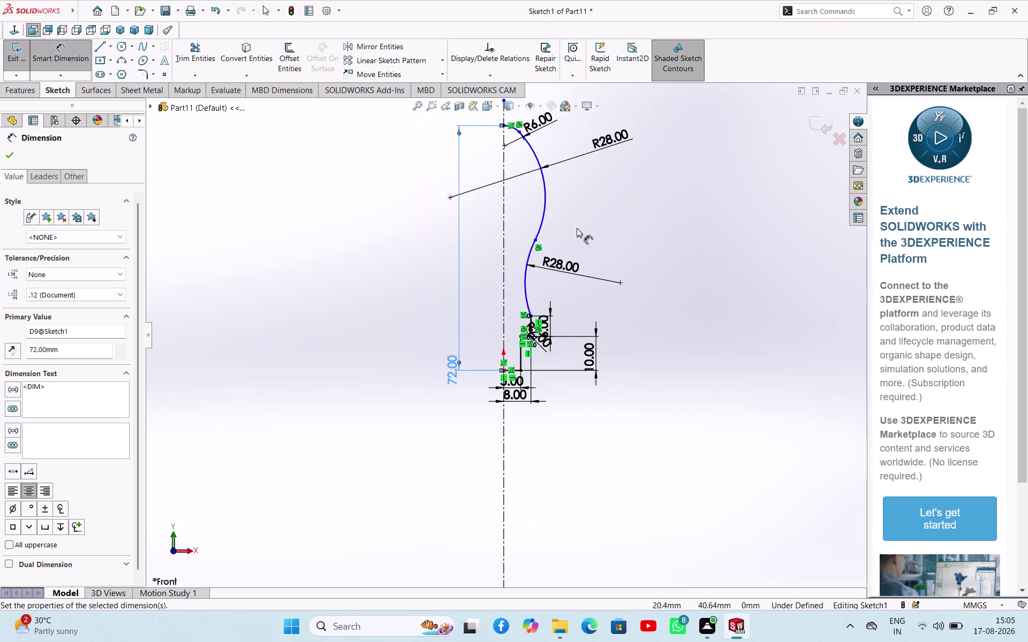
scroll(down, 3)
scroll(down, 3)
scroll(up, 3)
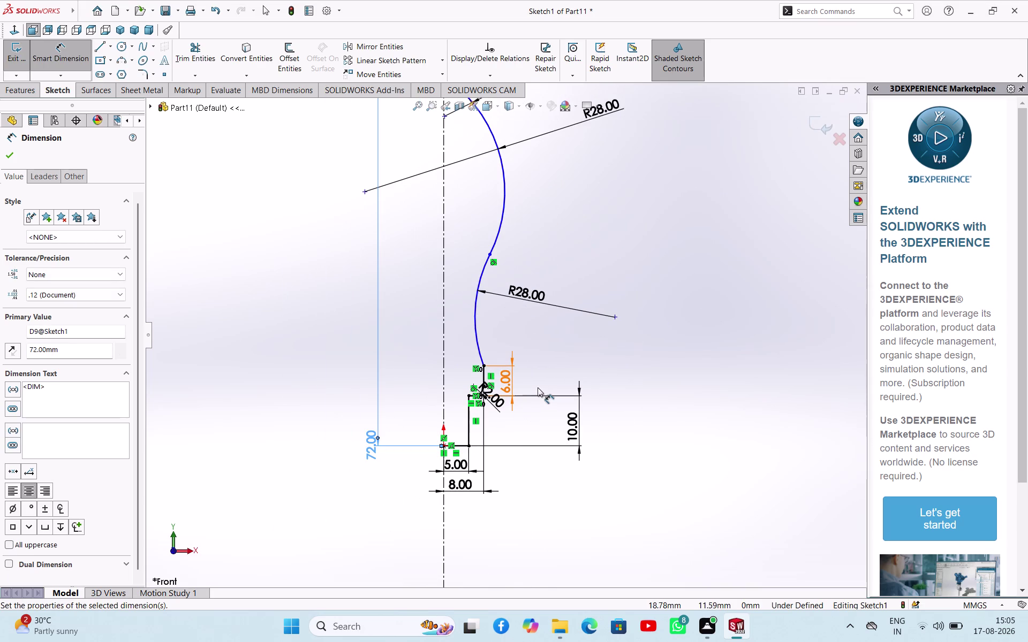
scroll(up, 3)
scroll(down, 3)
scroll(down, 3)
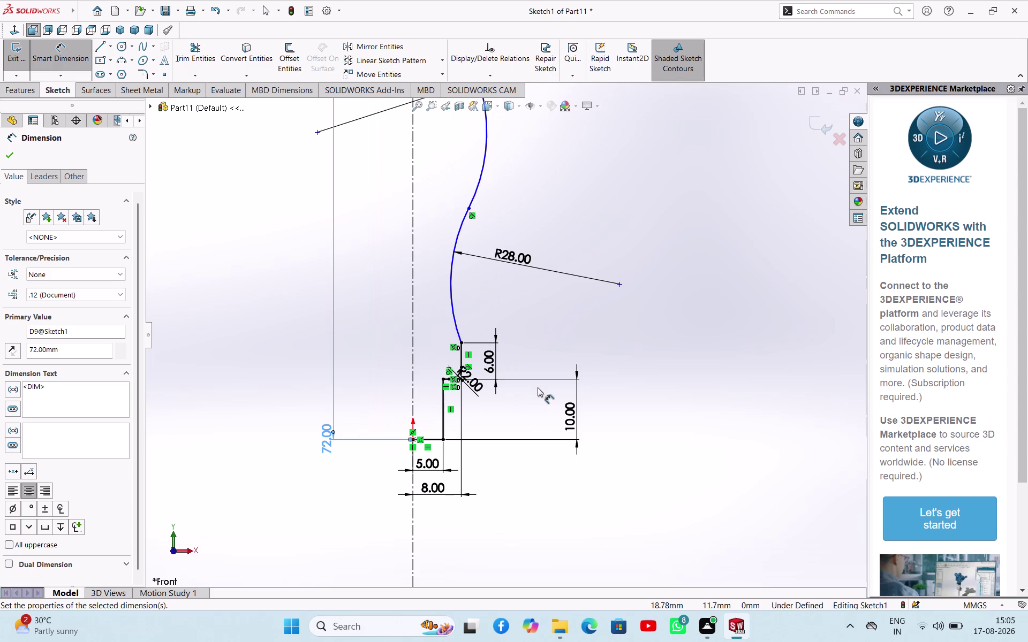
scroll(up, 3)
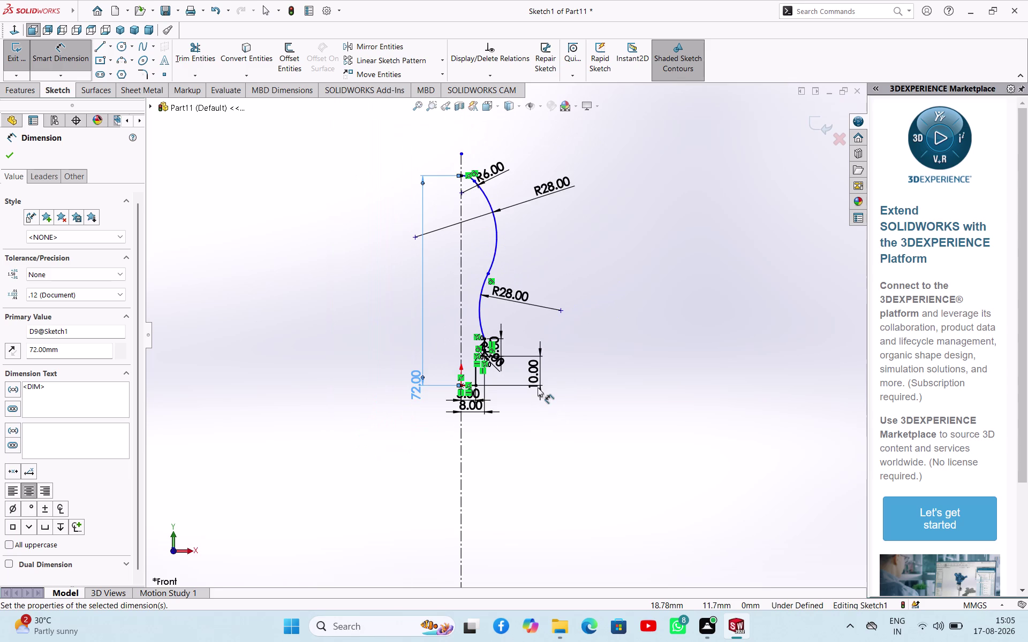
scroll(down, 3)
scroll(up, 3)
scroll(down, 3)
scroll(down, 3)
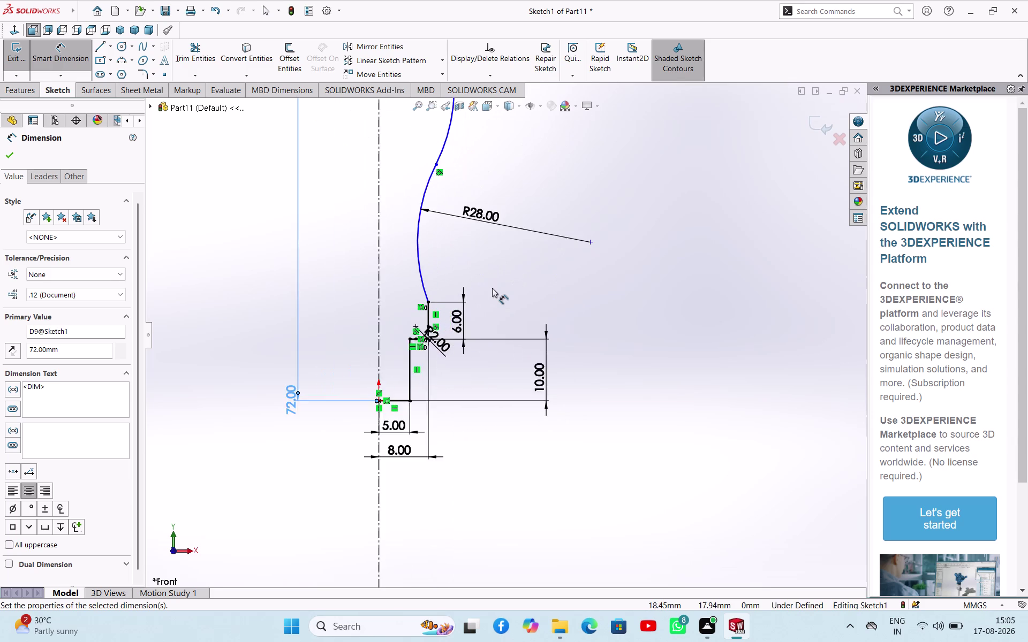
scroll(down, 3)
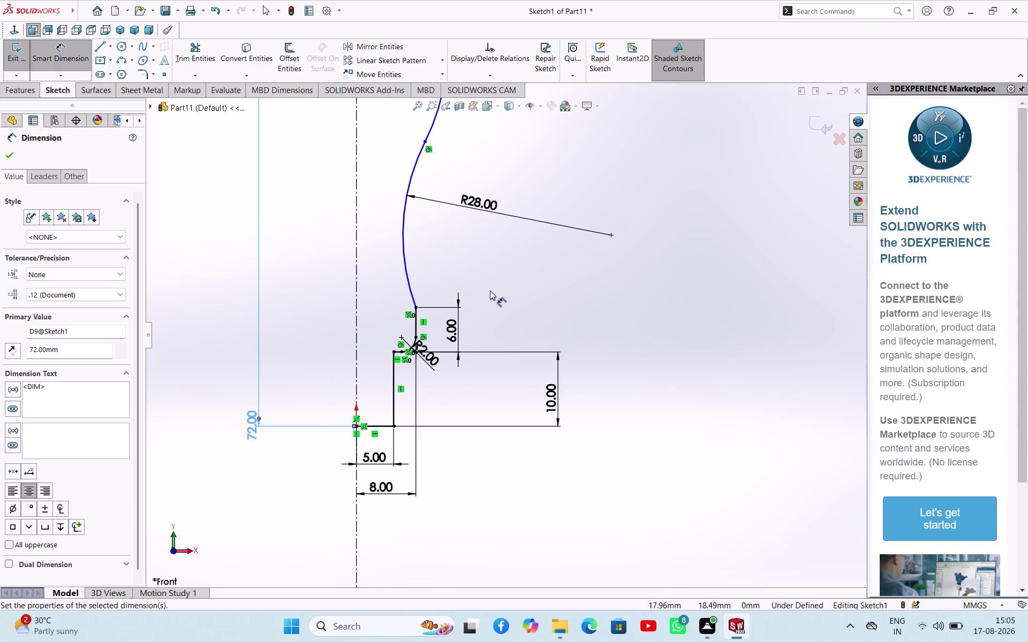
scroll(down, 3)
scroll(up, 3)
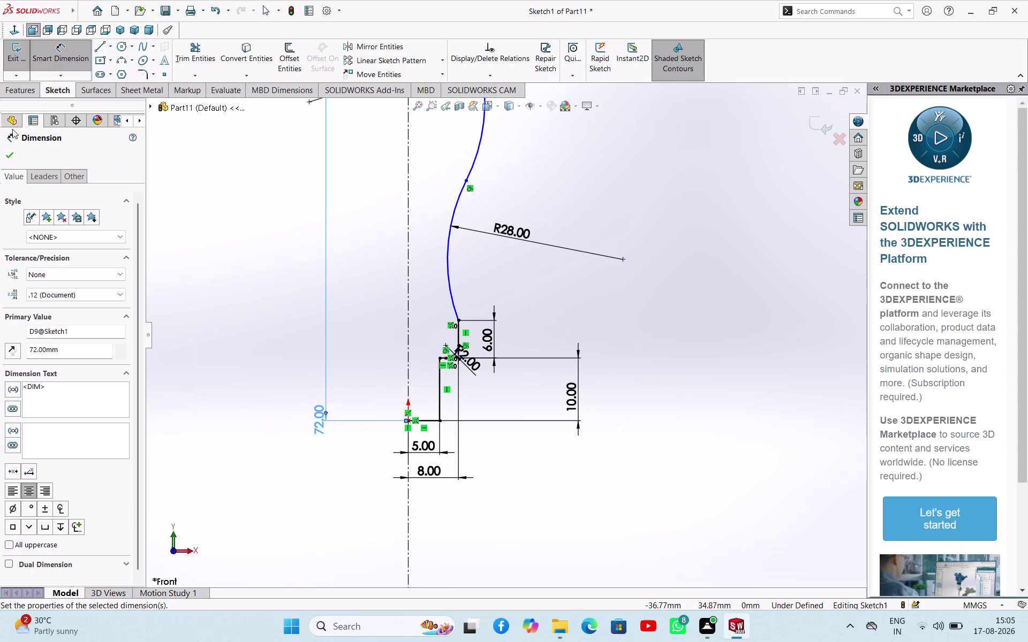
Close the Dimension PropertyManager and exit the sketch.
click(4, 154)
scroll(up, 3)
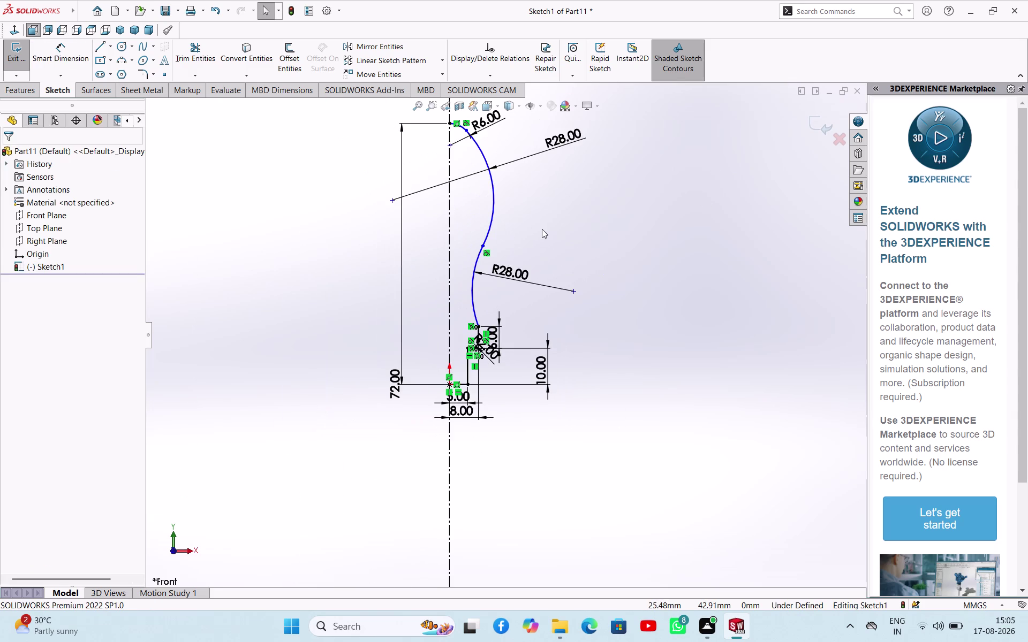
scroll(up, 3)
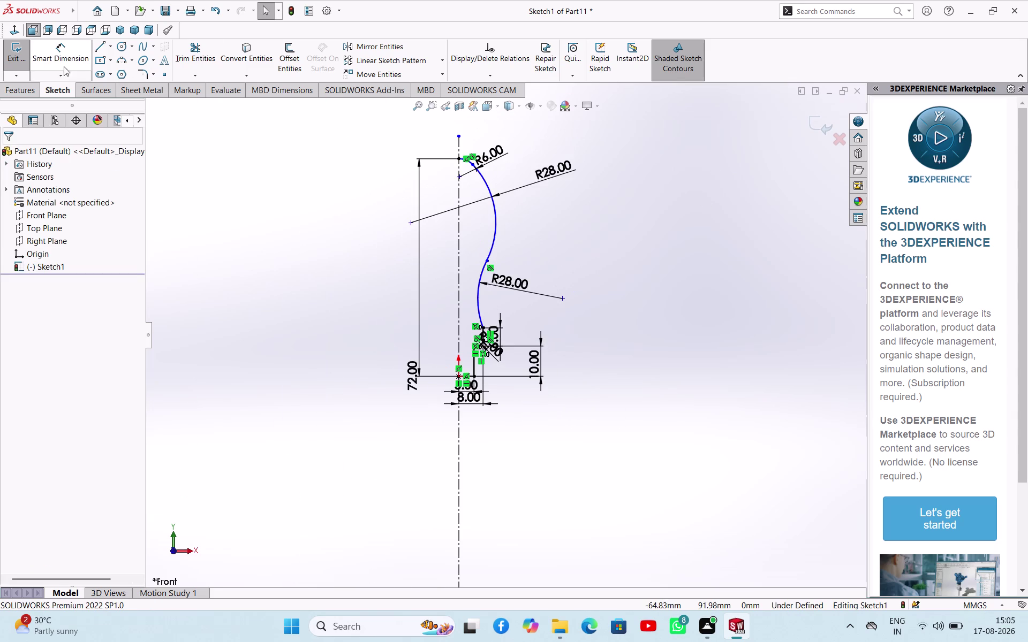
click(26, 69)
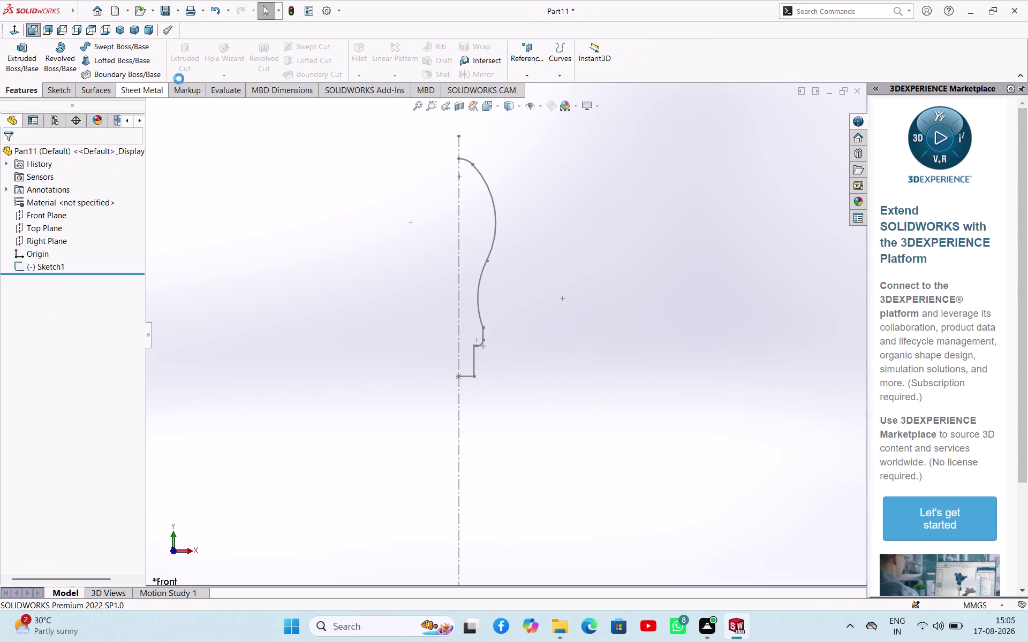
Revolve Sketch1 a full 360° into a solid, letting the open sketch close automatically.
click(68, 56)
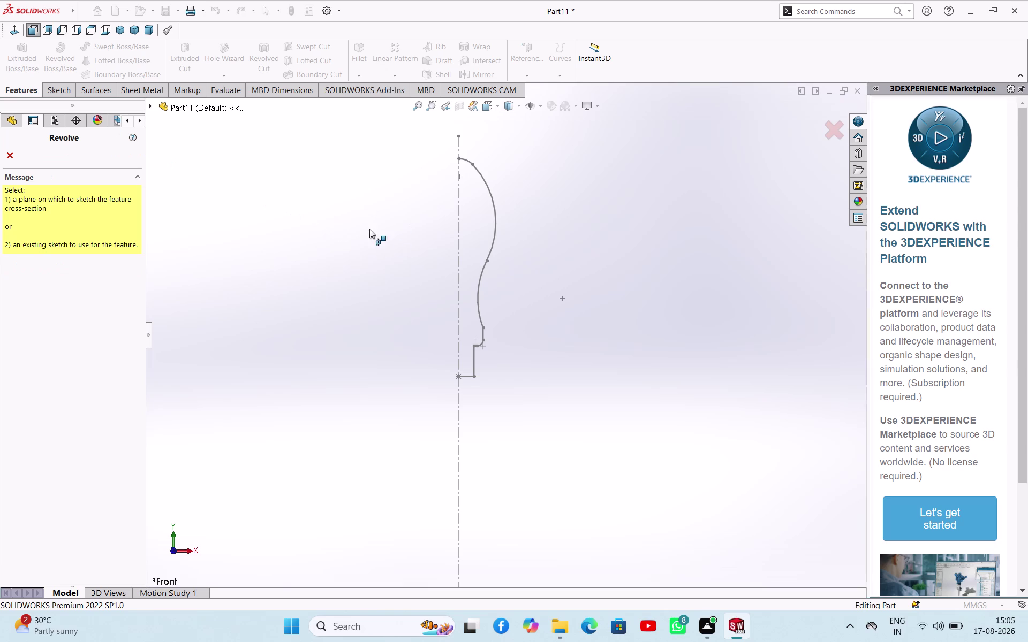
click(457, 204)
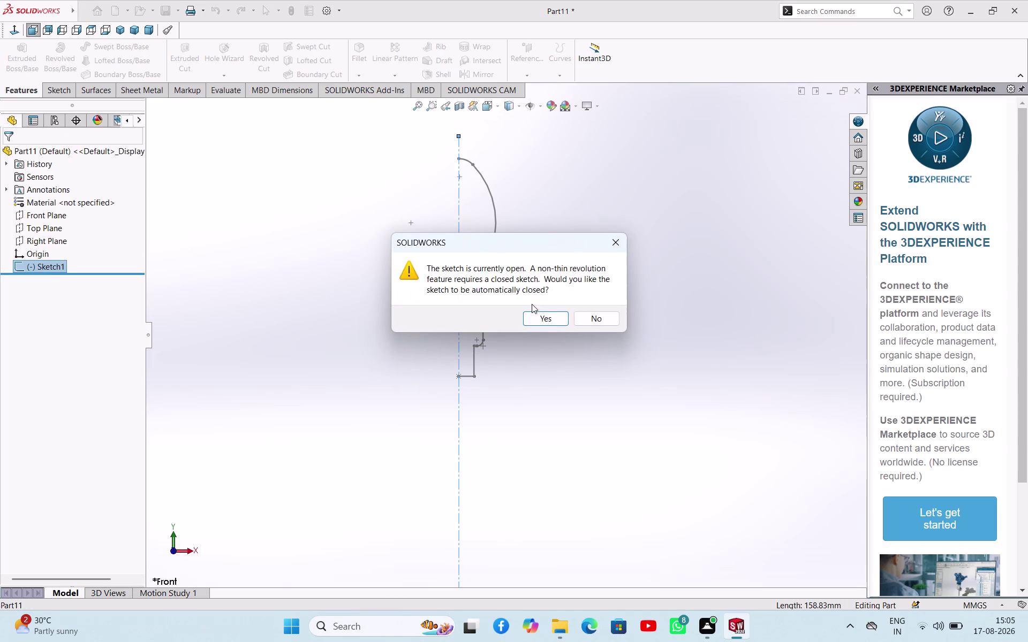
click(543, 322)
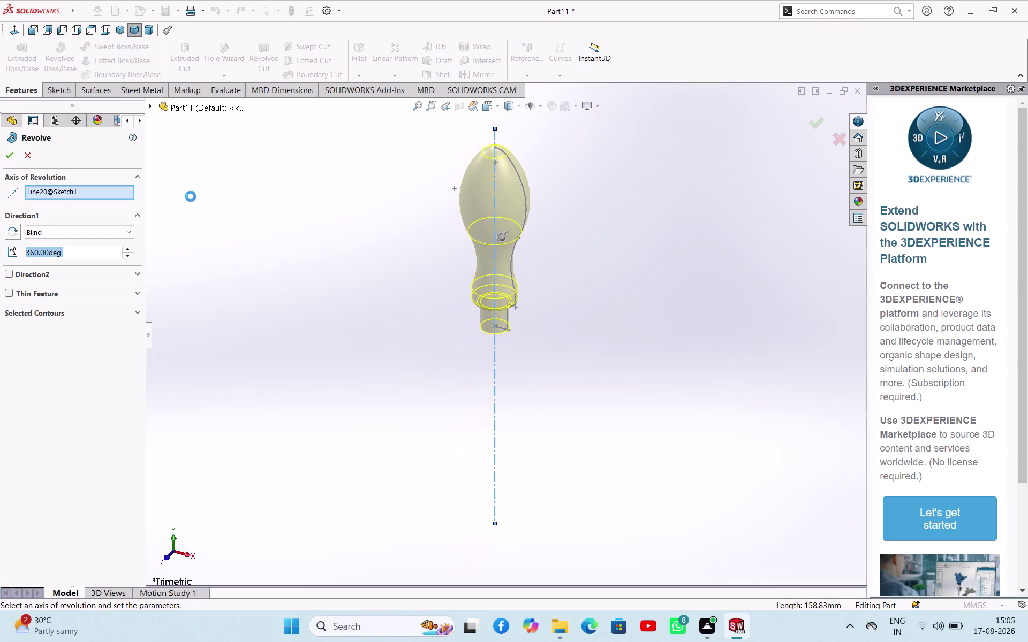
click(3, 157)
click(213, 222)
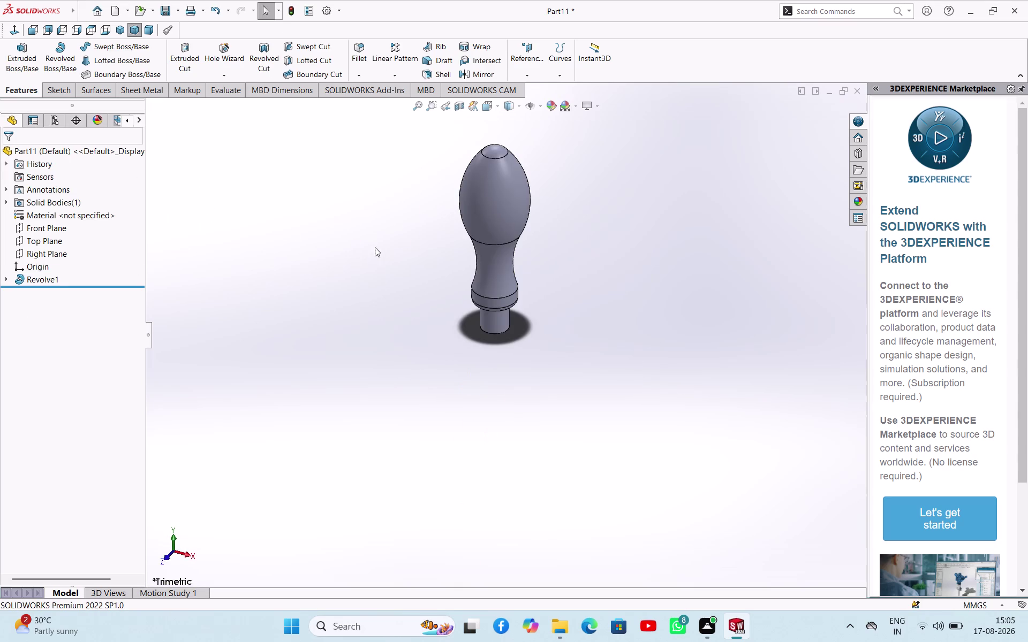
Orbit the revolved handle to inspect its rounded top and shaft end.
middle_drag(375, 247, 537, 227)
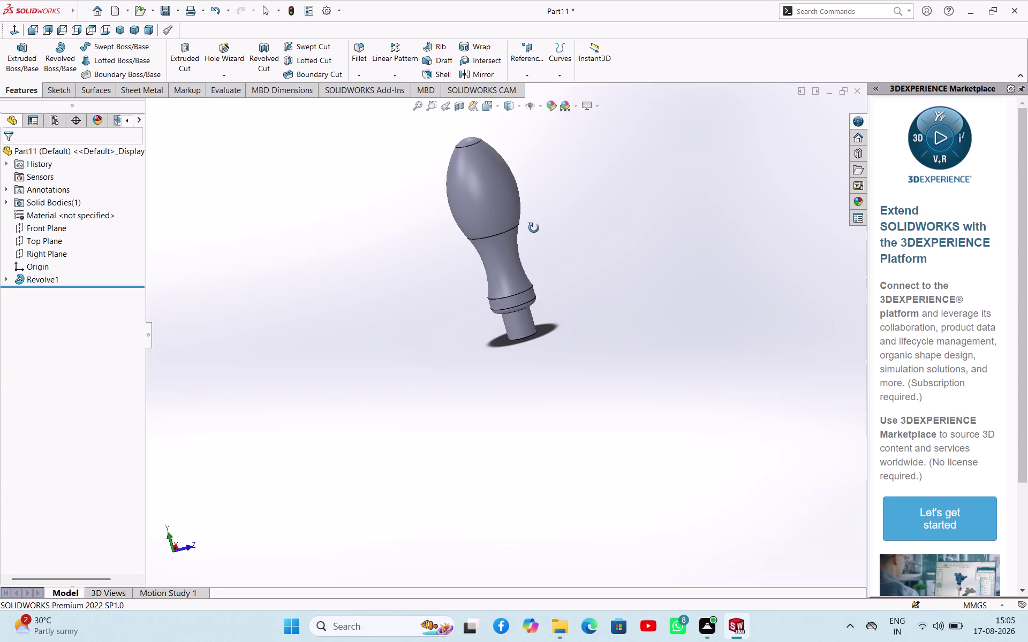
middle_drag(537, 227, 512, 276)
scroll(down, 3)
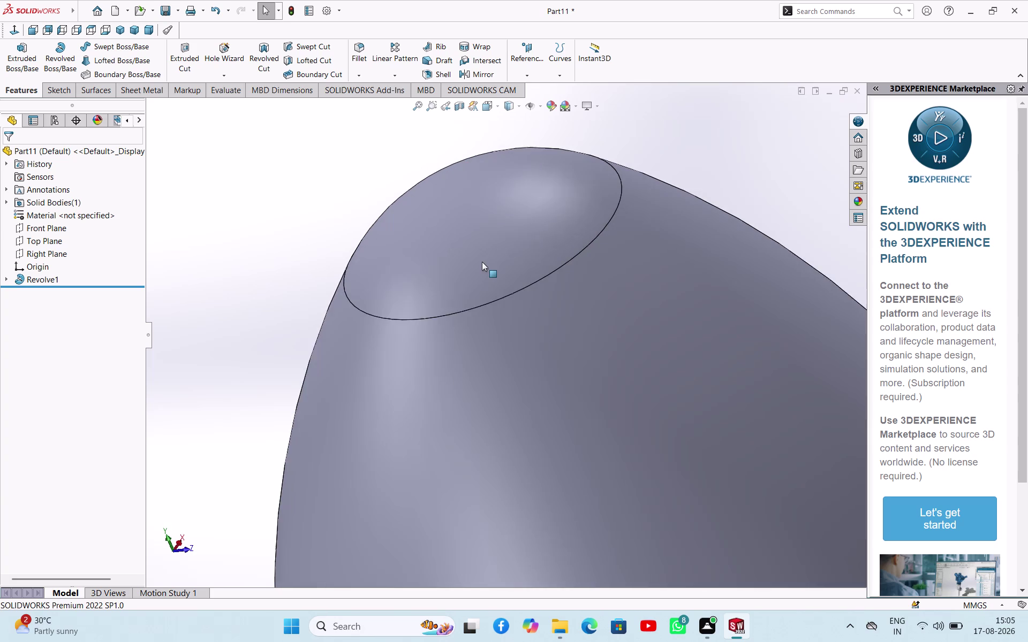
scroll(up, 3)
middle_drag(503, 292, 578, 246)
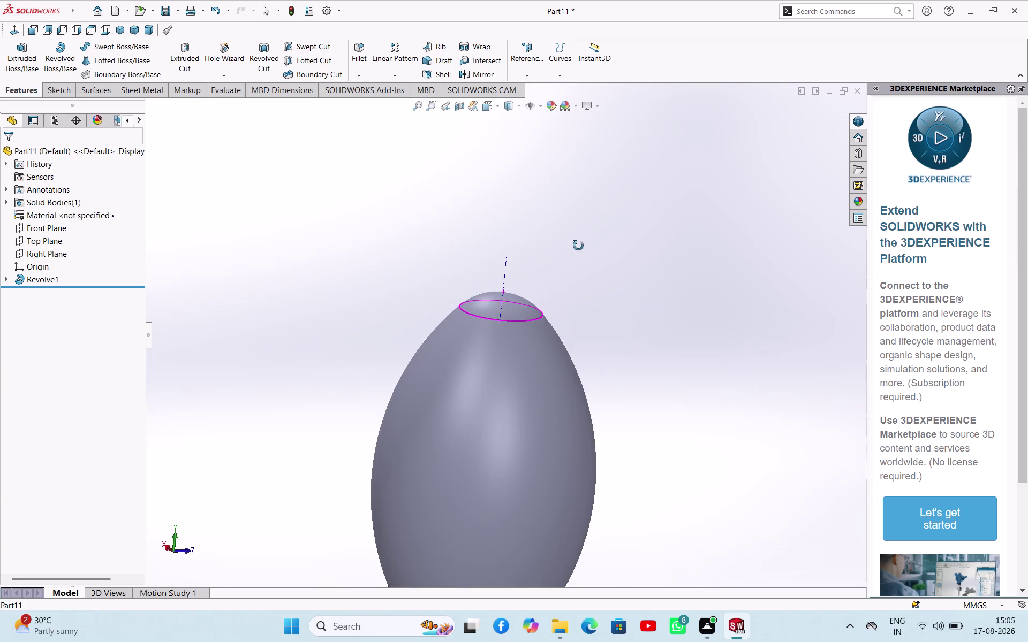
middle_drag(578, 246, 580, 203)
scroll(up, 3)
middle_drag(558, 358, 565, 432)
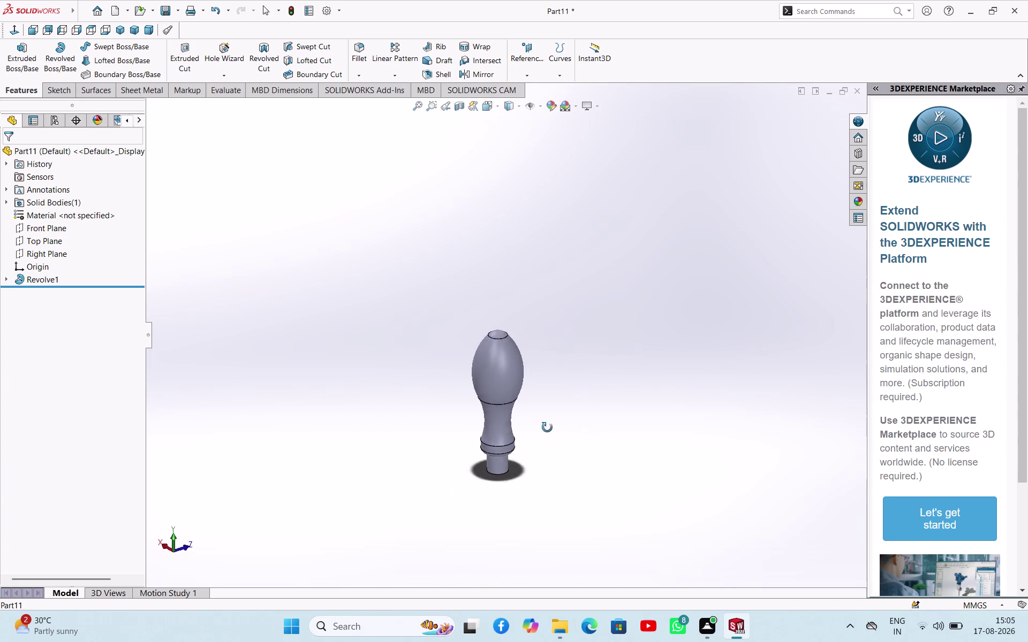
middle_drag(566, 432, 680, 354)
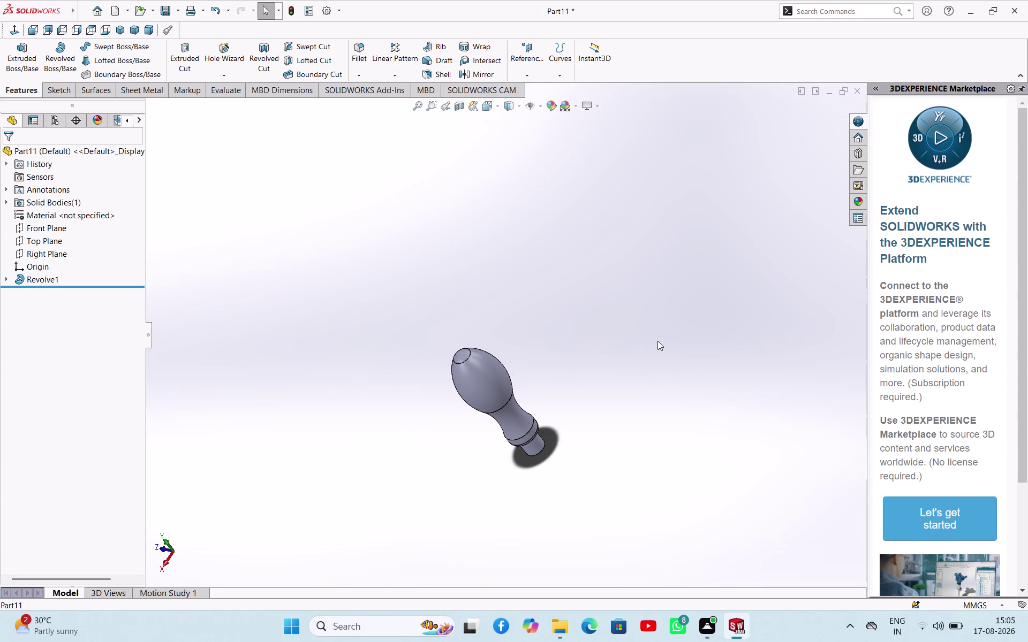
middle_drag(525, 522, 475, 399)
scroll(down, 3)
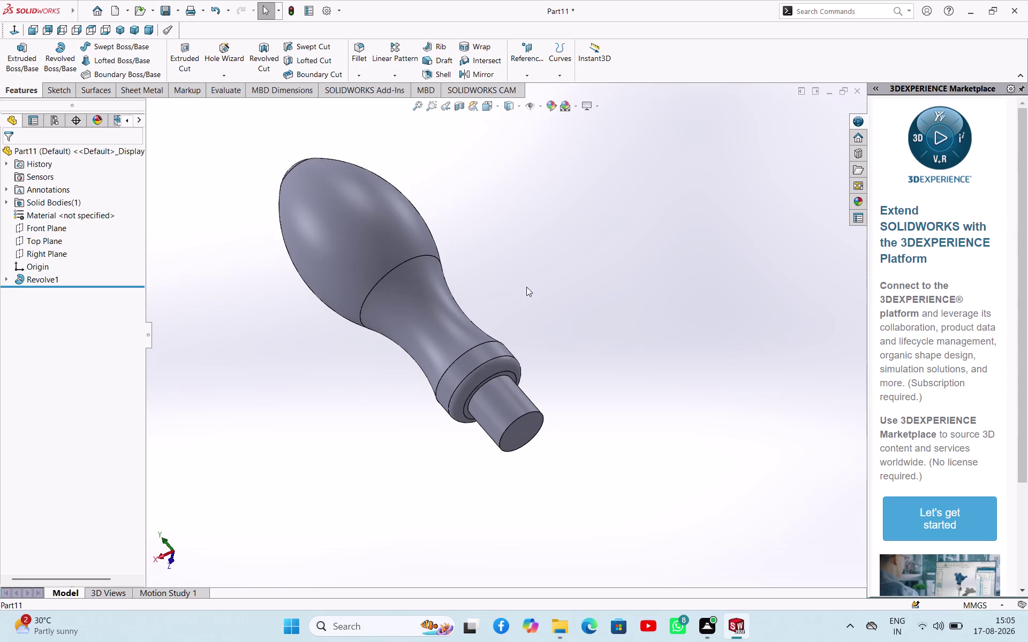
click(363, 75)
Chamfer the shaft's end edge at 1 mm × 45° and start saving the part.
click(381, 105)
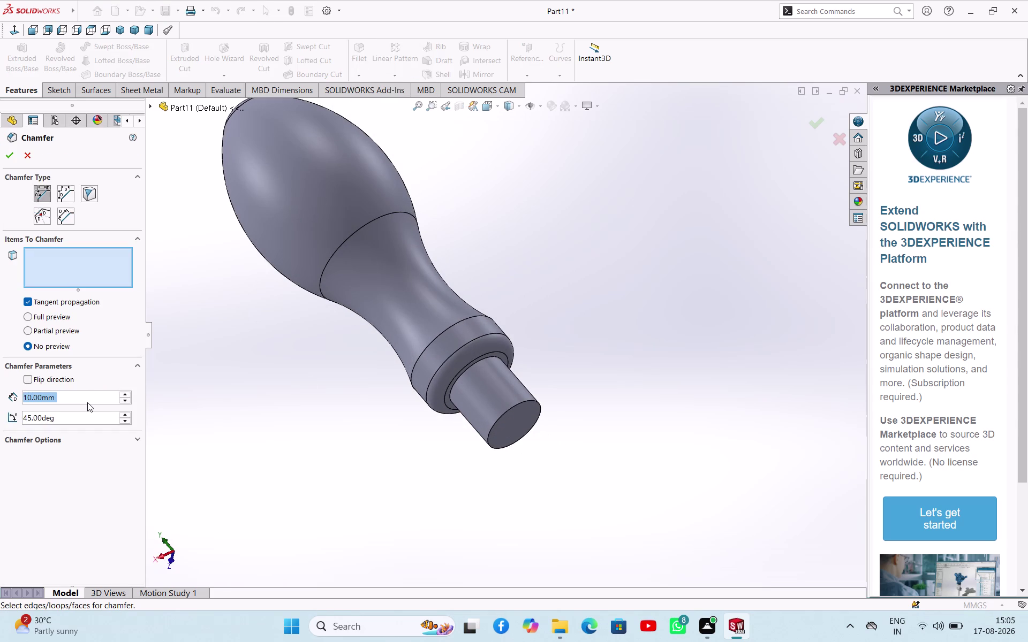
key(1)
click(319, 449)
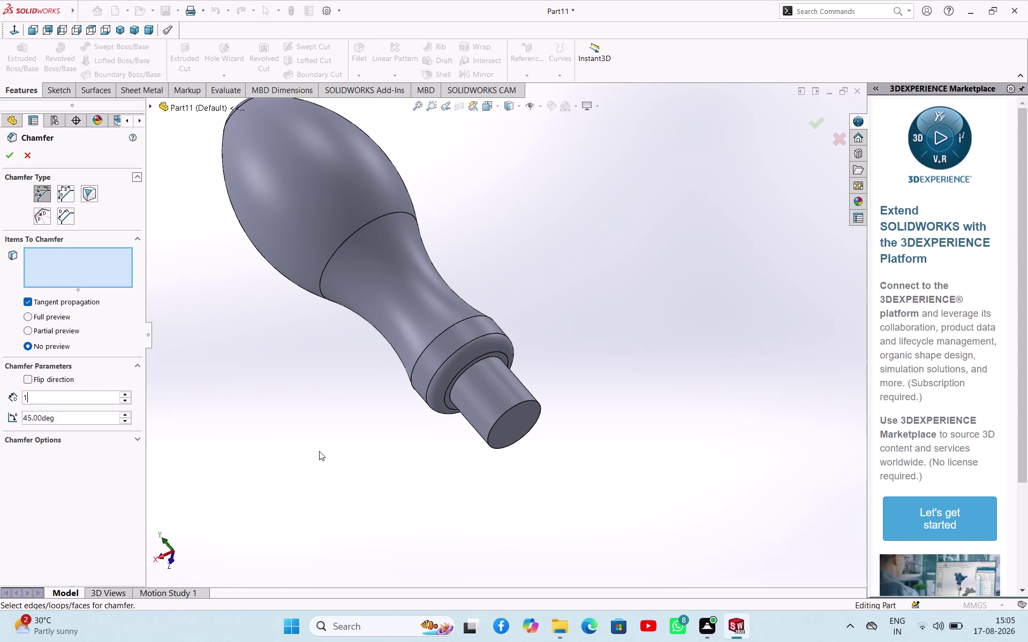
click(514, 408)
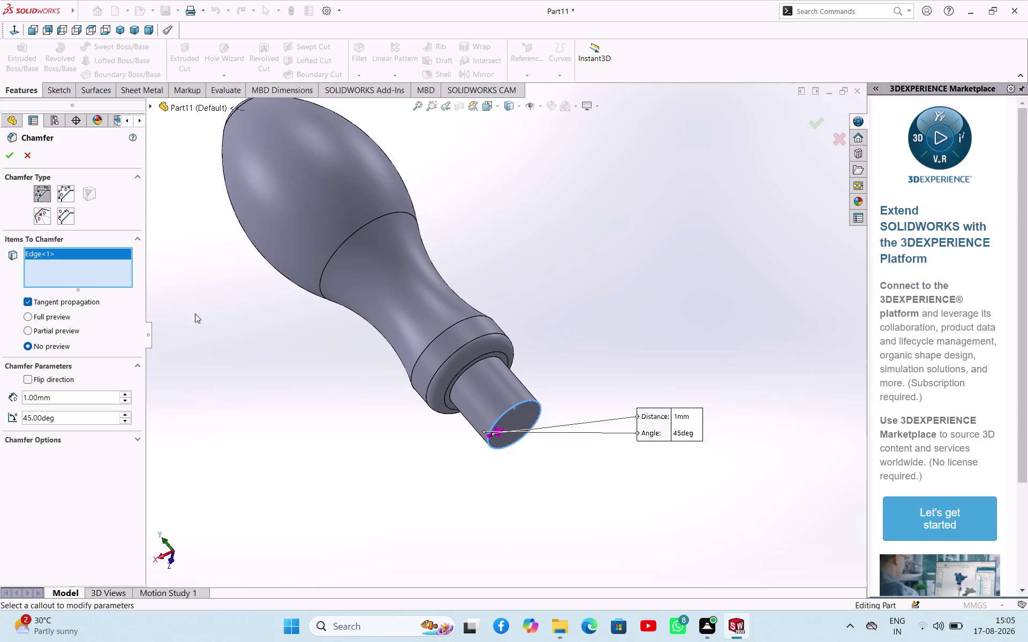
click(13, 154)
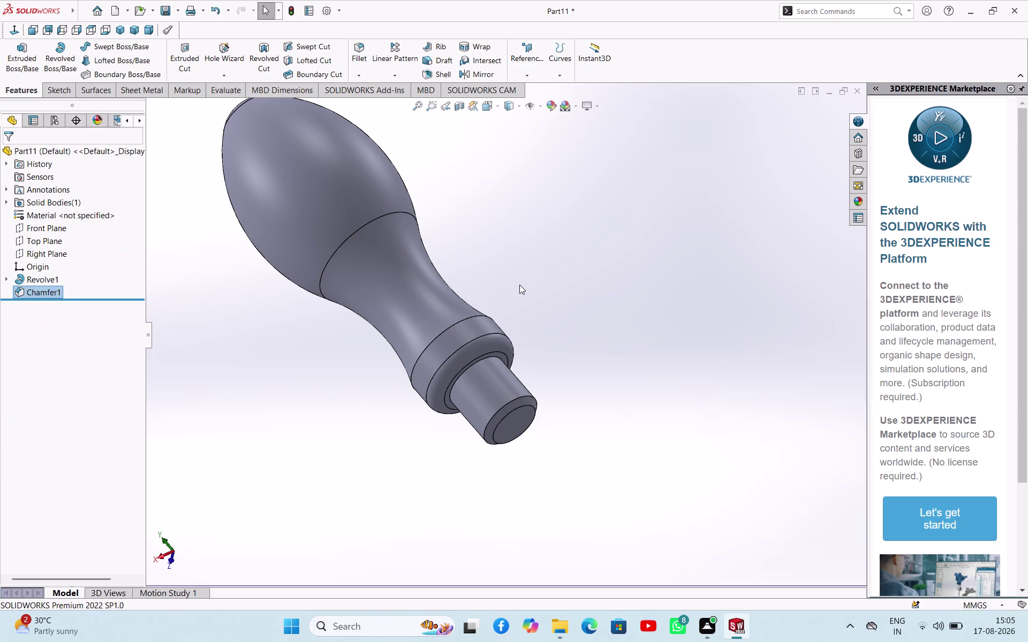
click(519, 285)
key(ctrl+s)
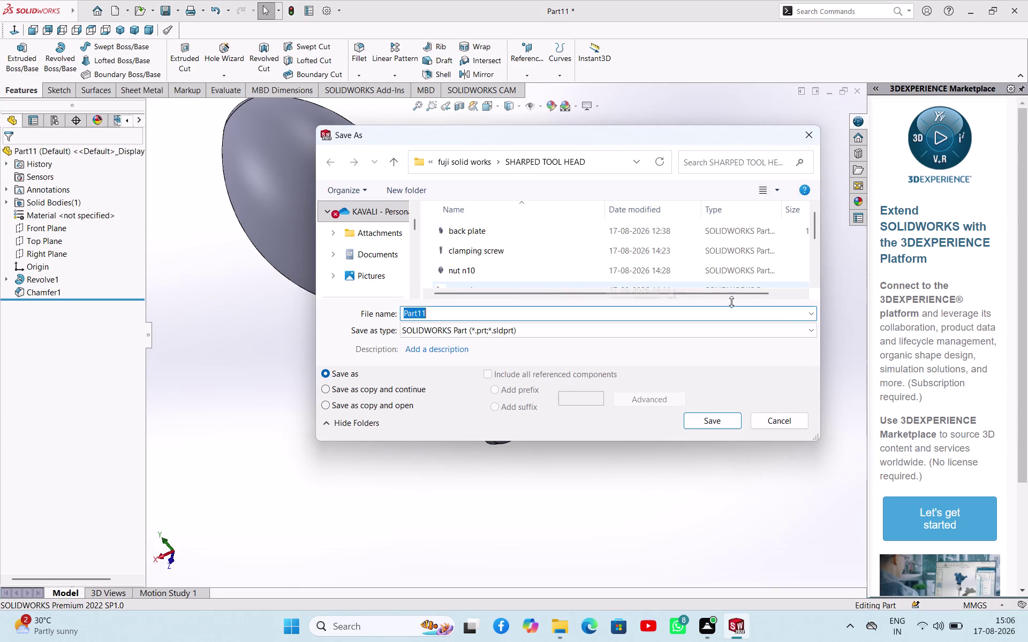
Save the chamfered part as 'handel'.
text(ha)
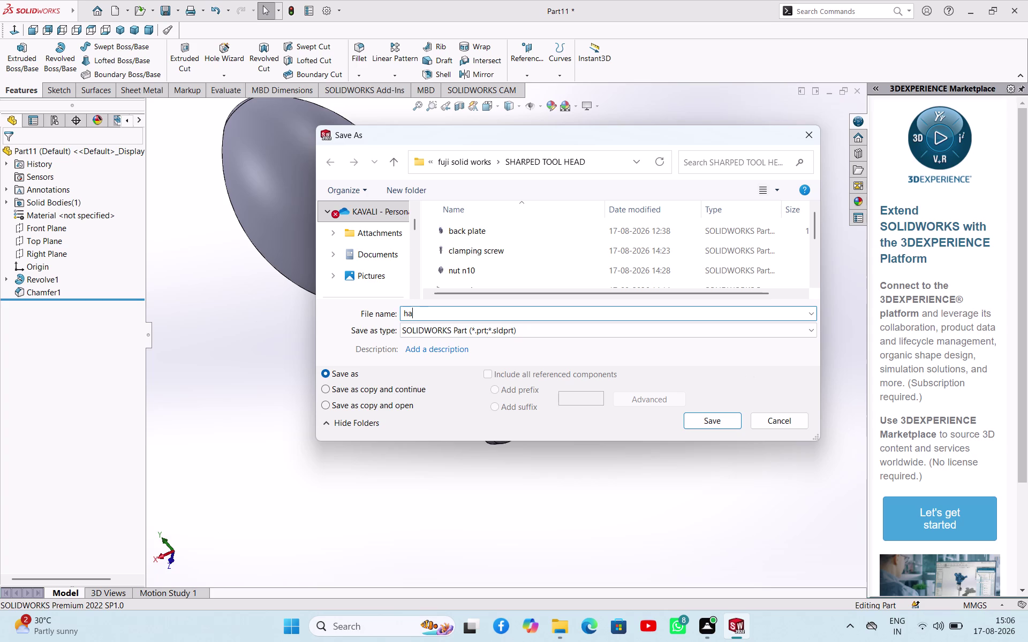
text(n)
text(de)
key(l)
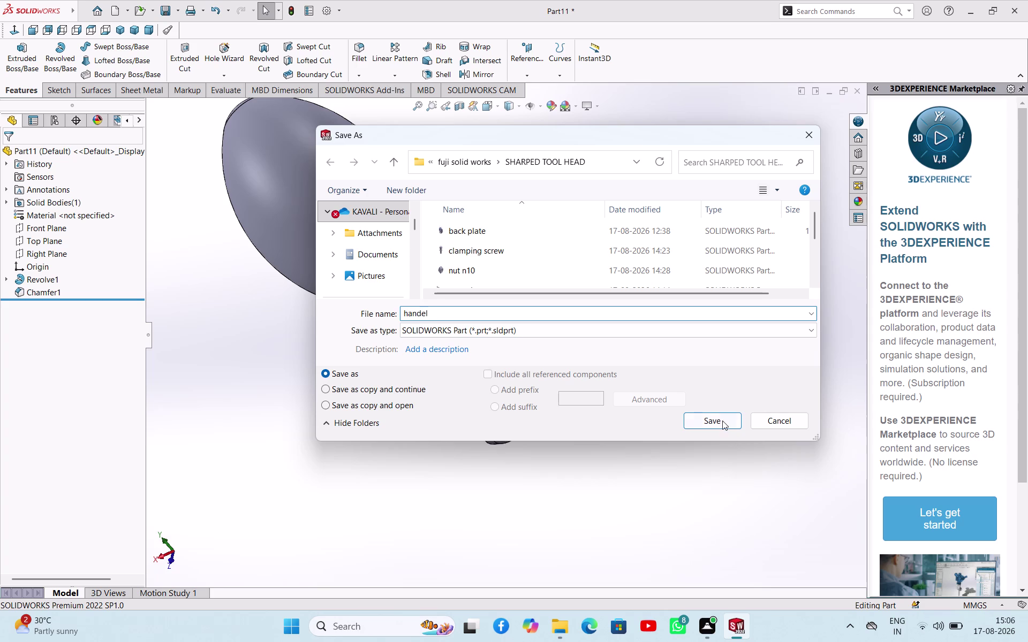
click(718, 417)
click(719, 417)
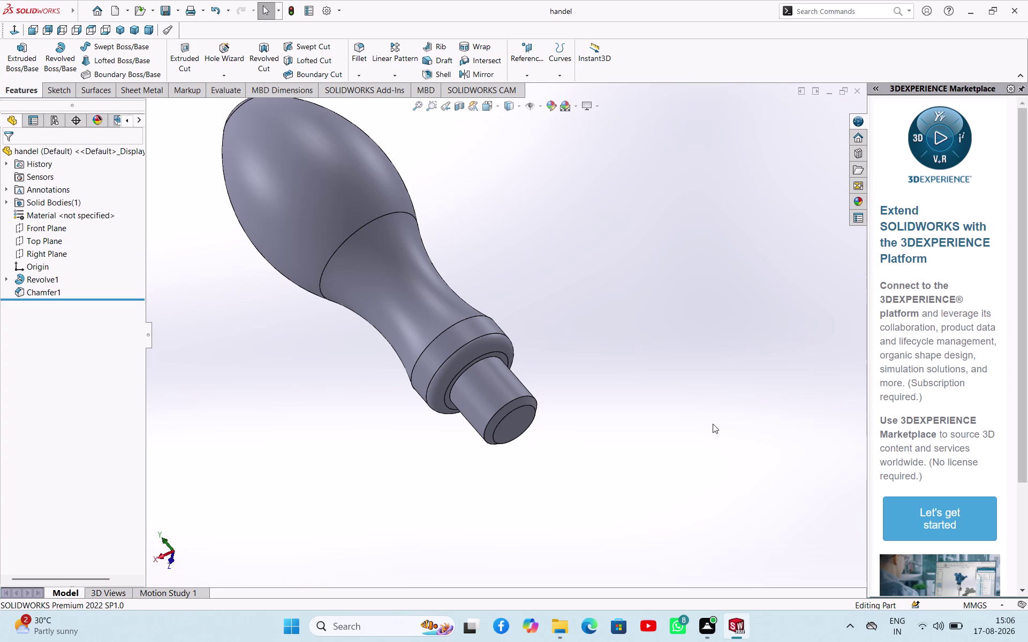
key(ctrl+s)
Create a new part and start a sketch on the Top Plane.
key(ctrl+n)
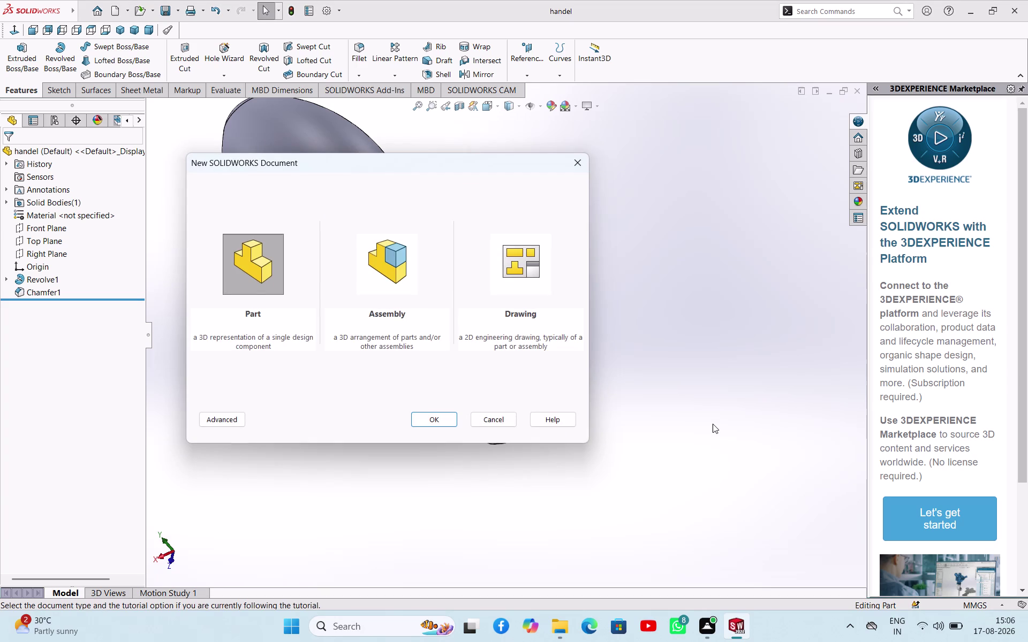
click(424, 422)
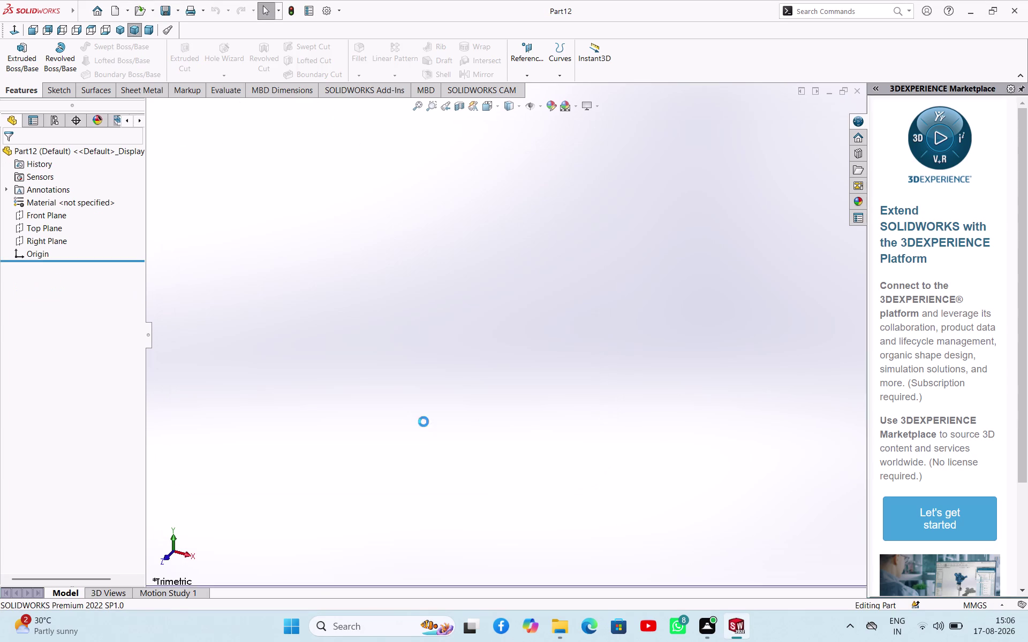
click(58, 231)
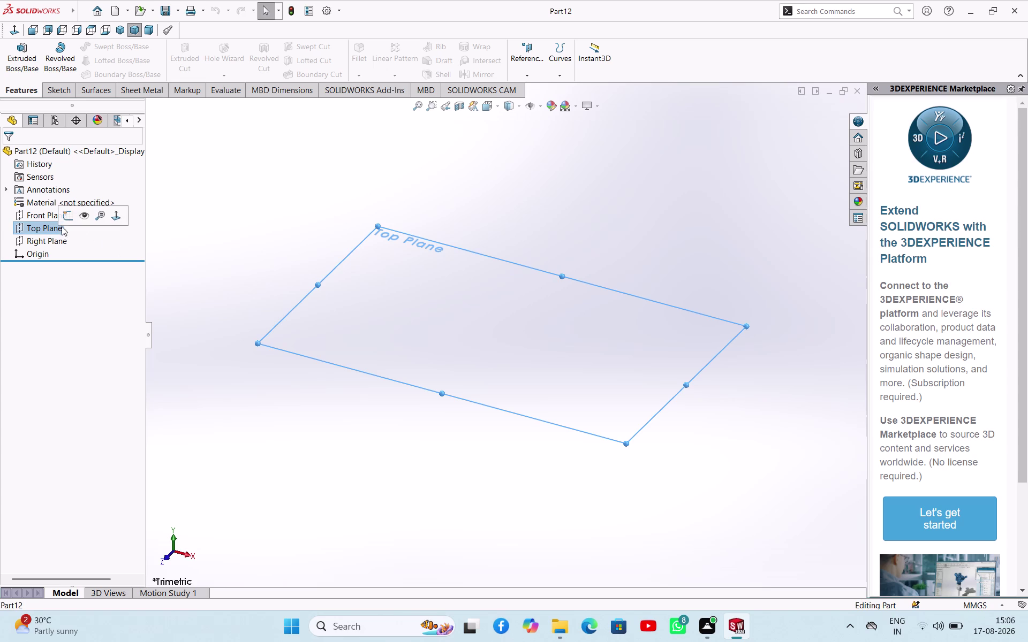
click(67, 217)
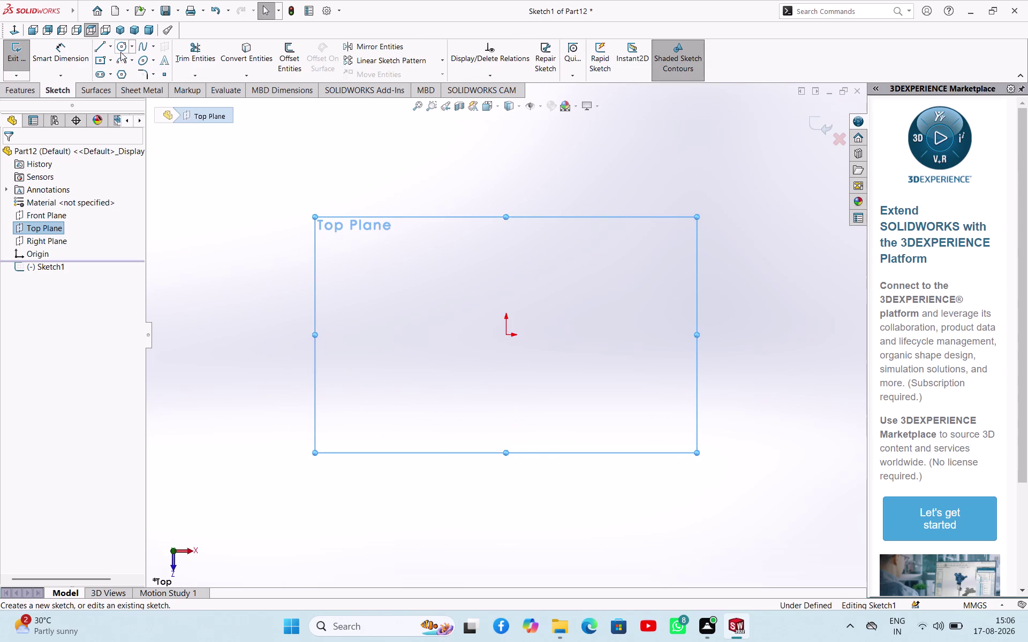
Draw a circle centred on the origin.
click(120, 52)
click(506, 335)
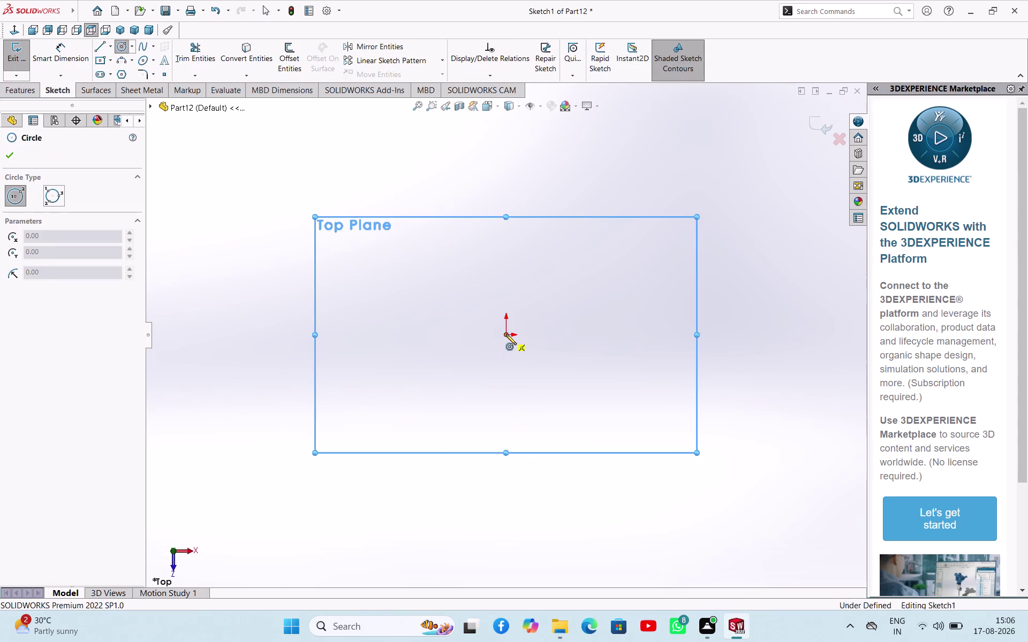
click(504, 366)
right_click(586, 255)
click(585, 259)
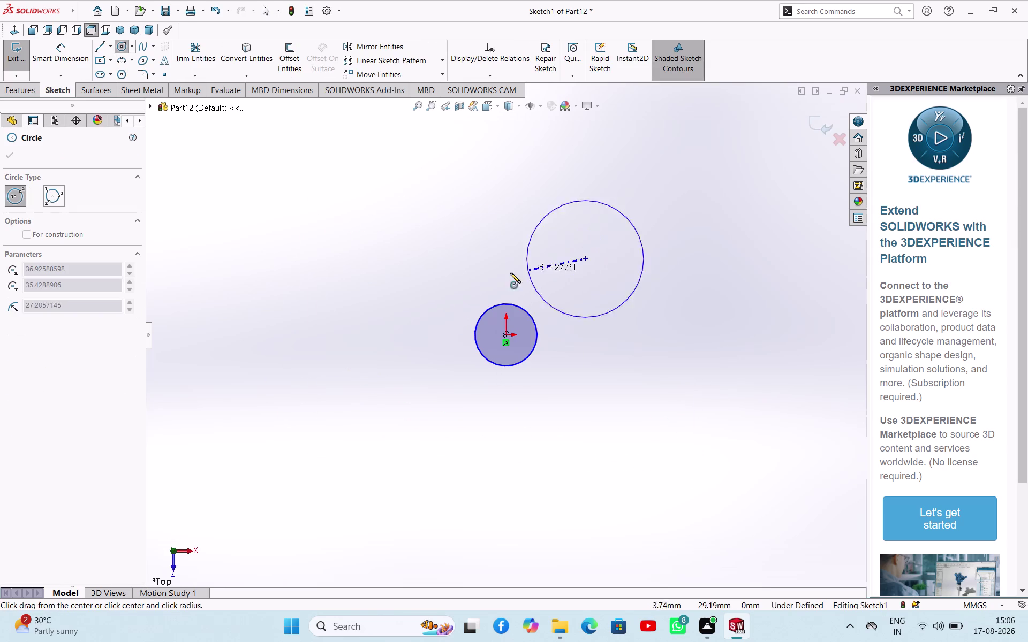
key(Escape)
Dimension the circle to a 14 mm diameter and exit the sketch.
right_drag(574, 298, 602, 213)
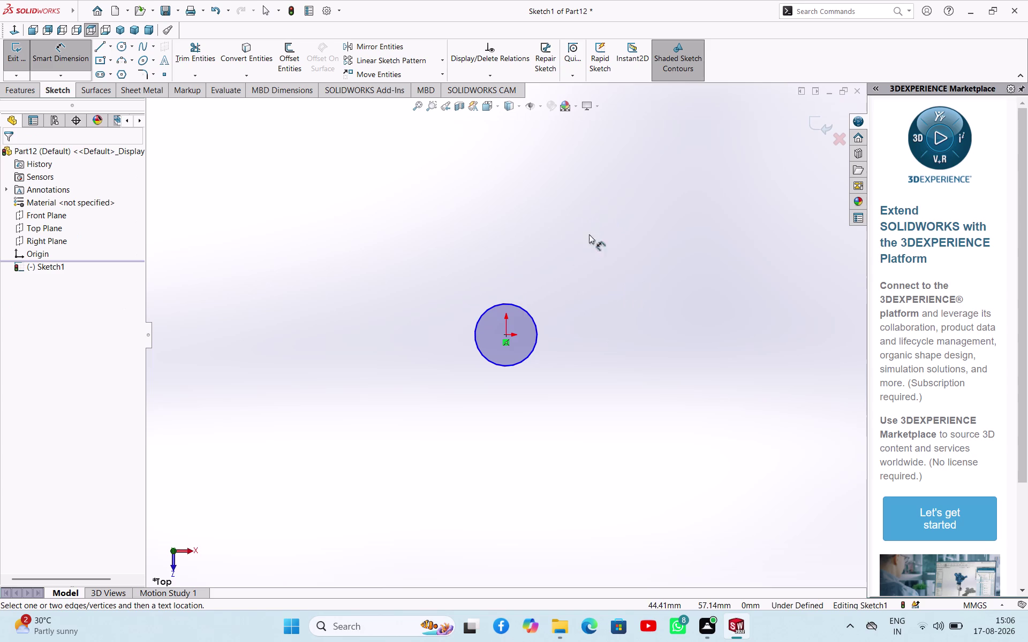
click(533, 322)
click(611, 287)
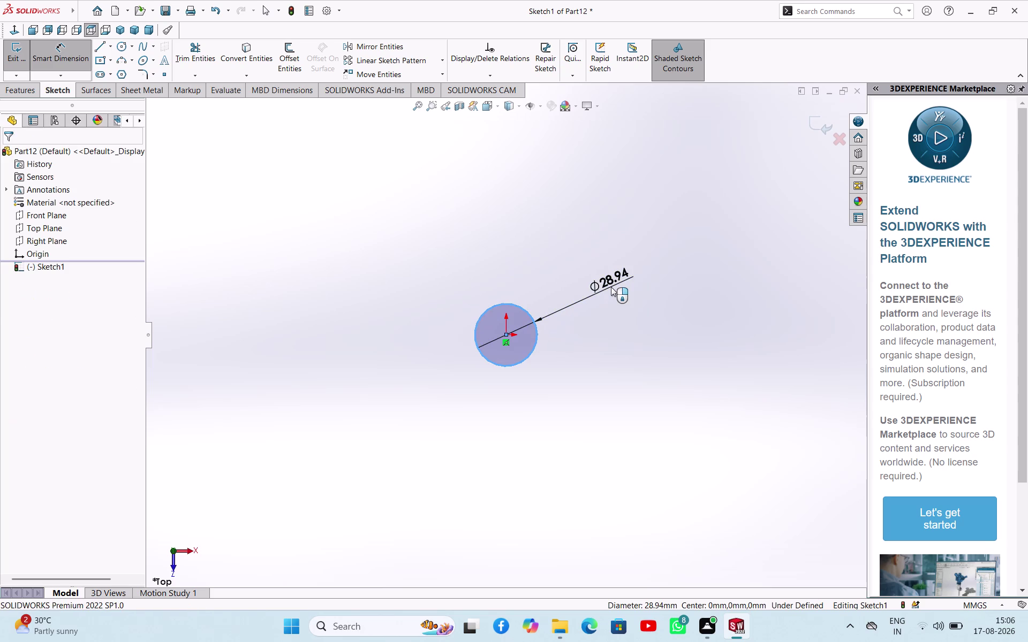
text(14)
key(Return)
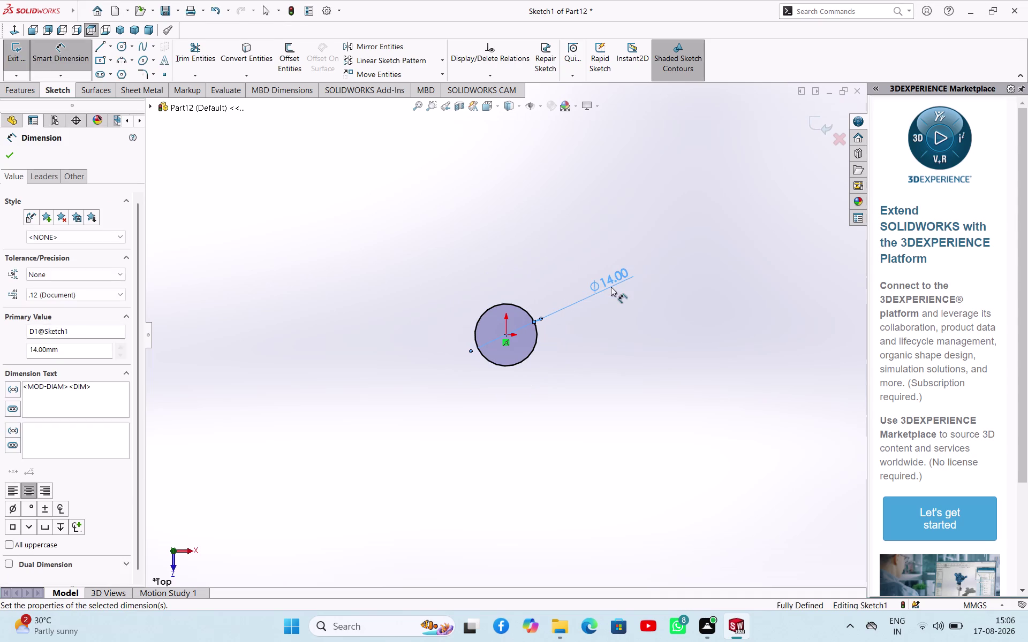
click(17, 154)
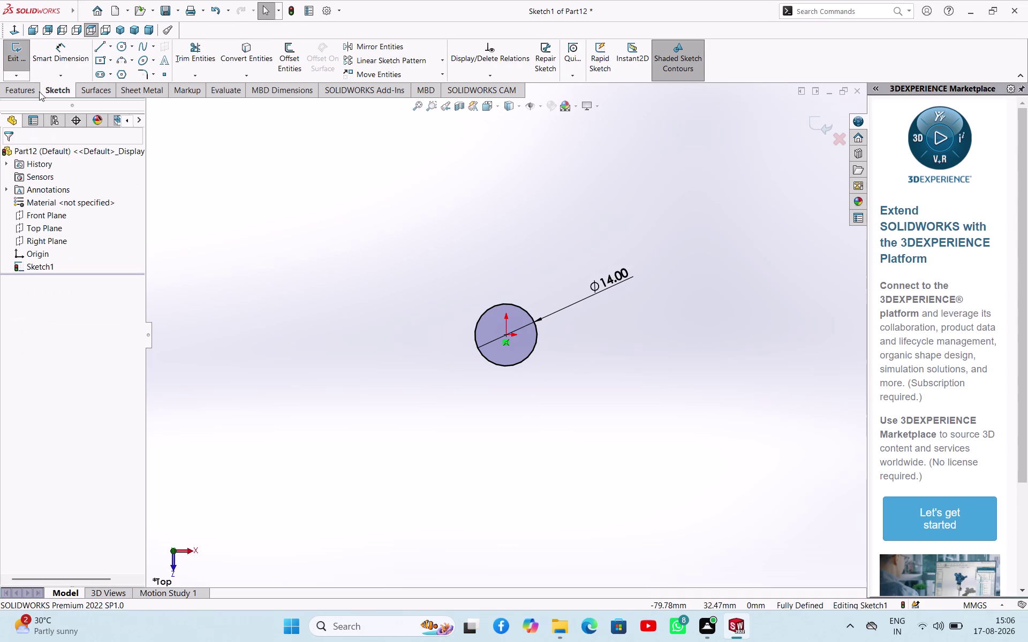
click(16, 60)
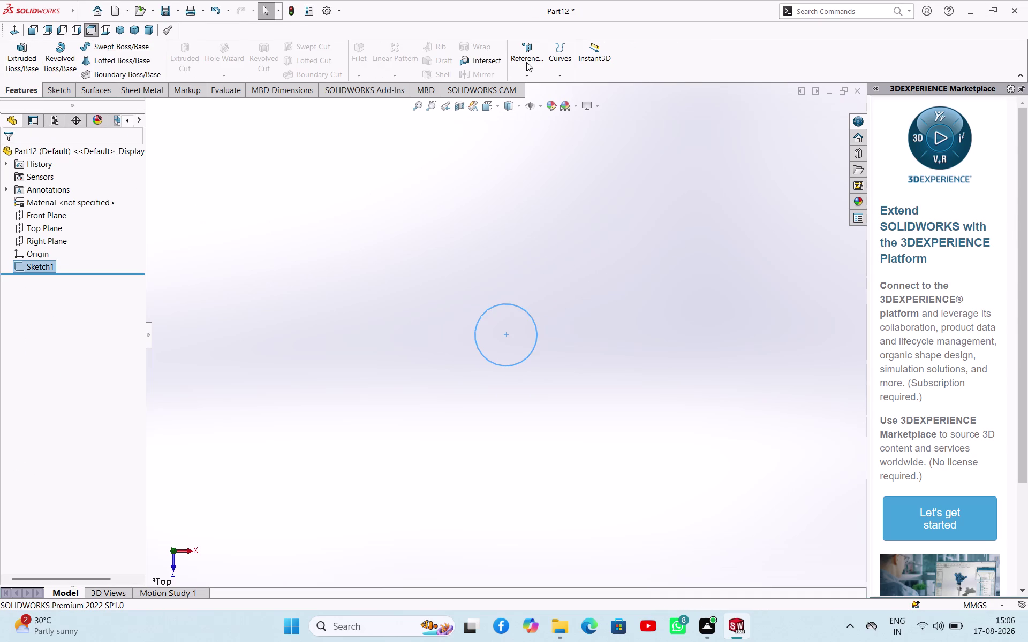
Create Plane1 parallel to the Top Plane at a 105 mm offset.
click(526, 62)
click(522, 88)
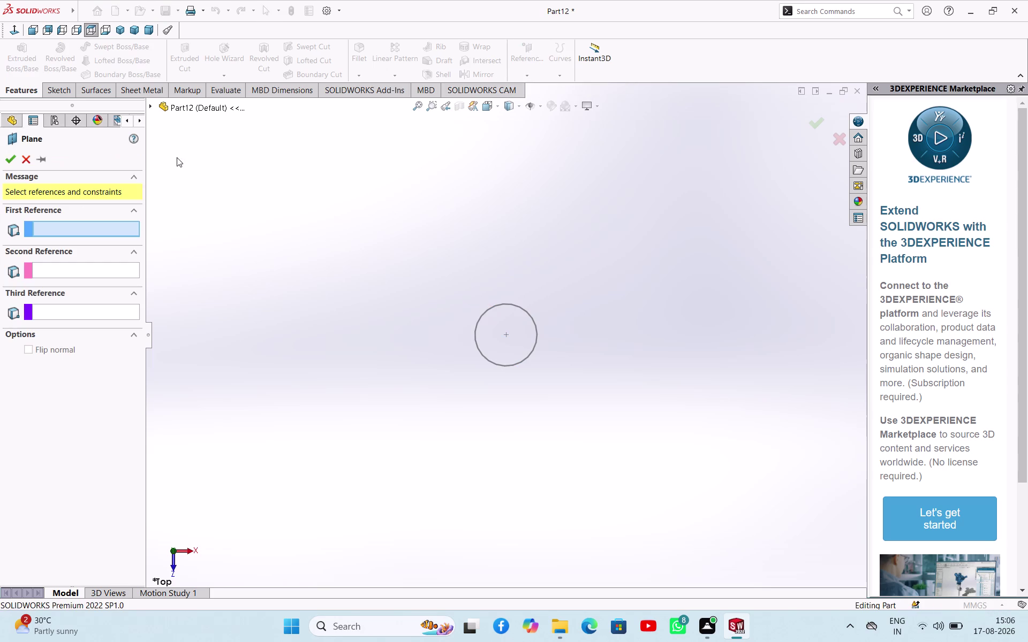
click(147, 107)
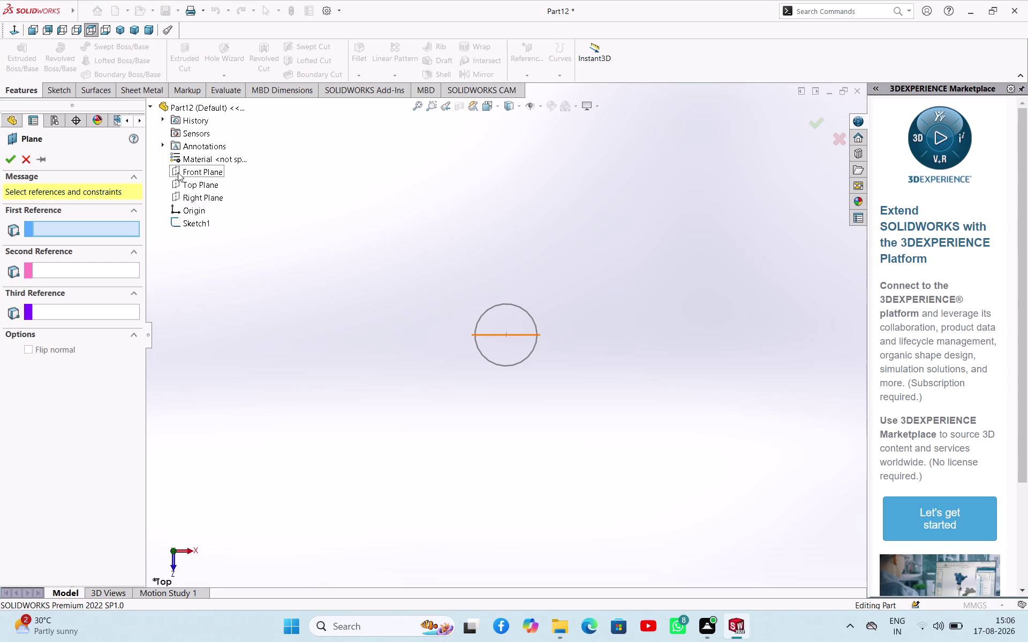
click(182, 184)
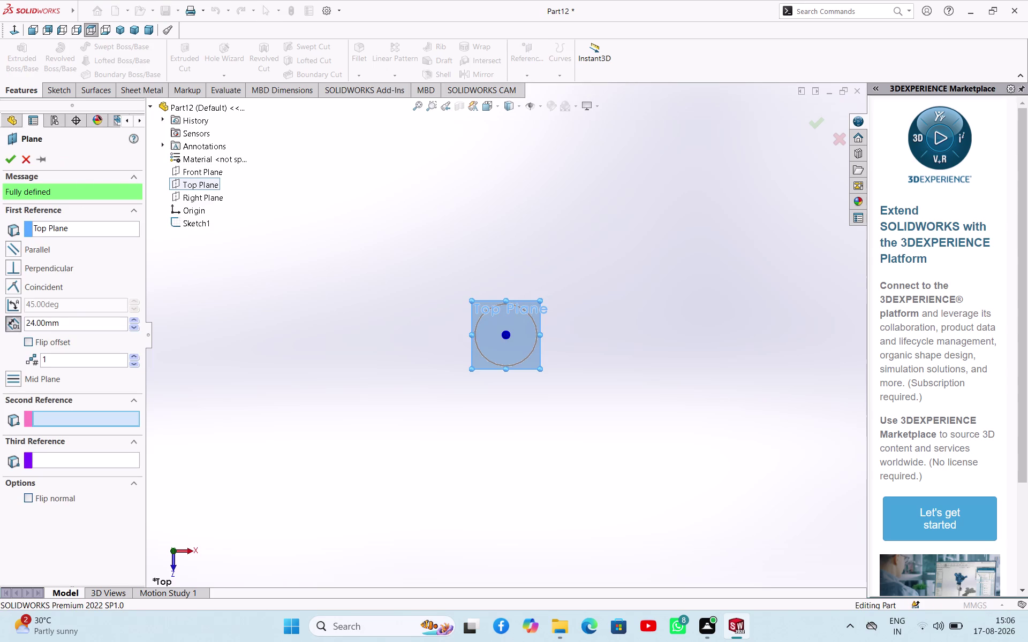
double_click(82, 327)
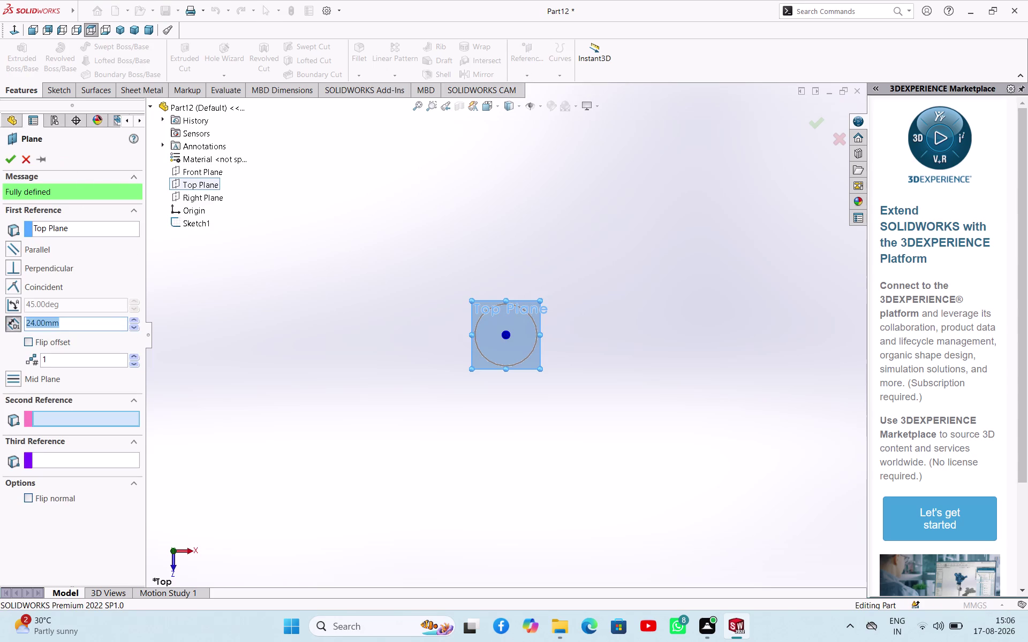
text(105)
key(Return)
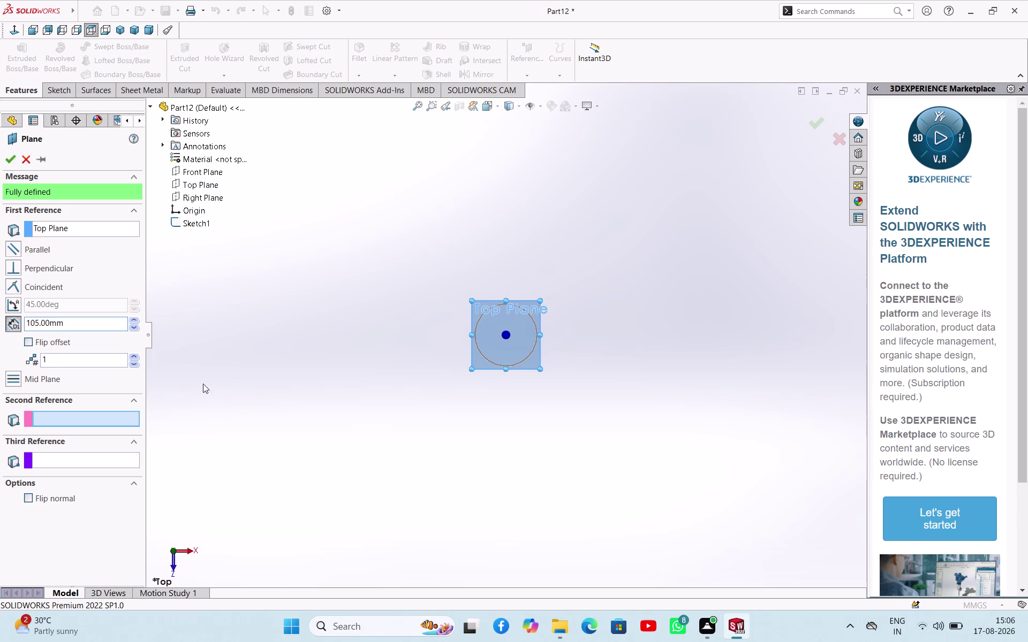
middle_drag(391, 401, 380, 341)
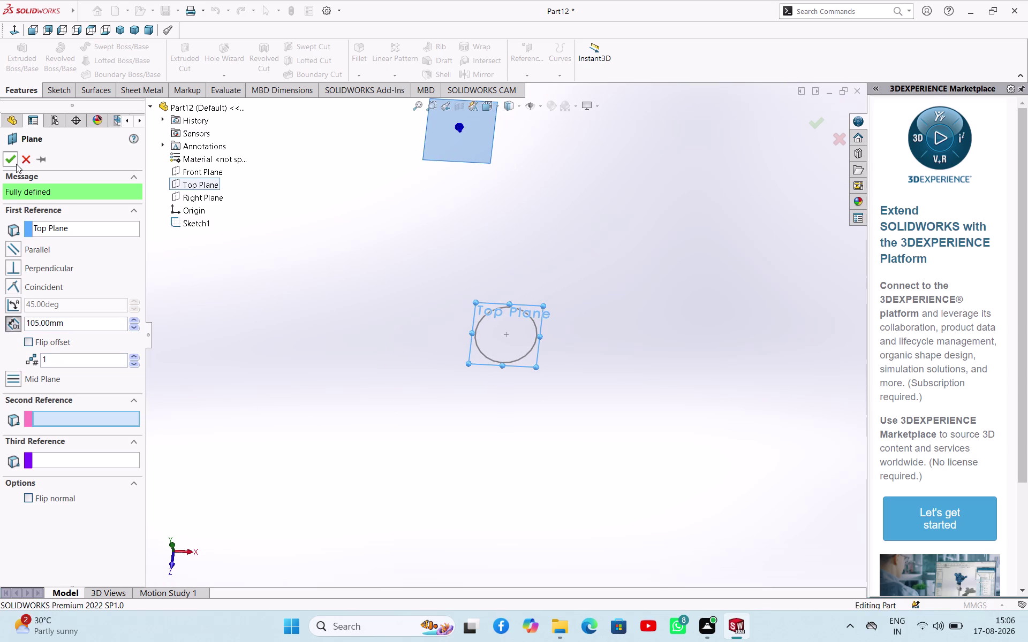
click(16, 164)
click(253, 278)
click(482, 137)
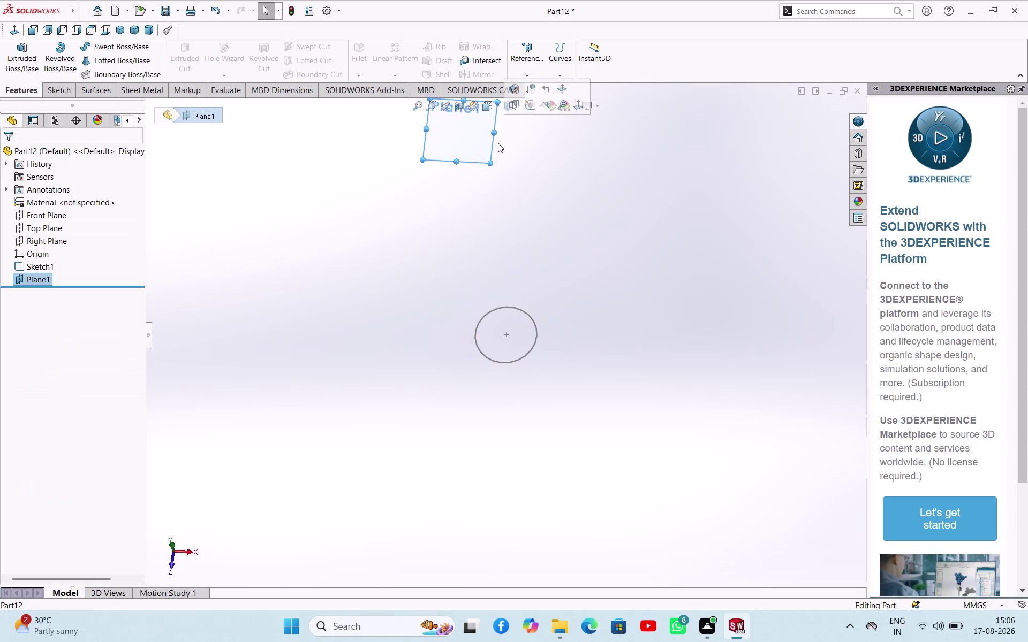
Start a sketch on Plane1 and draw a circle centred on the origin.
click(528, 108)
click(243, 280)
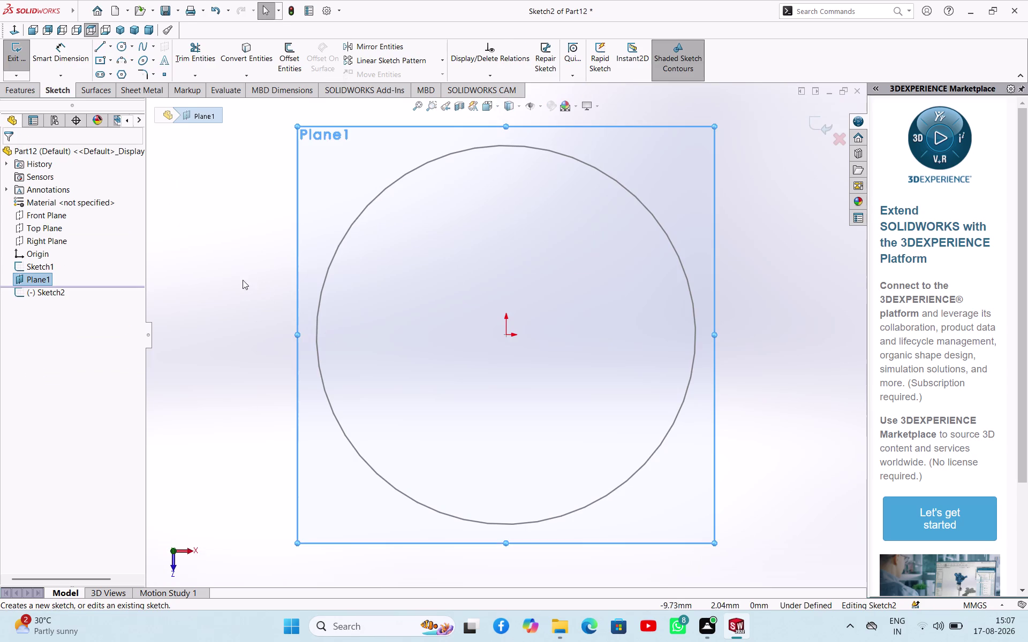
click(127, 47)
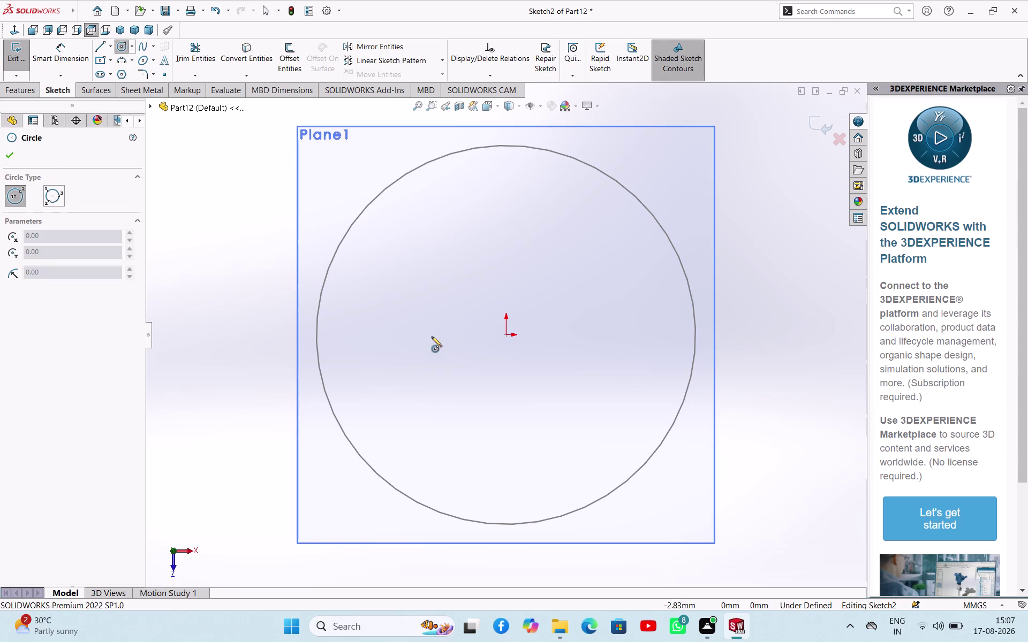
click(508, 335)
click(525, 405)
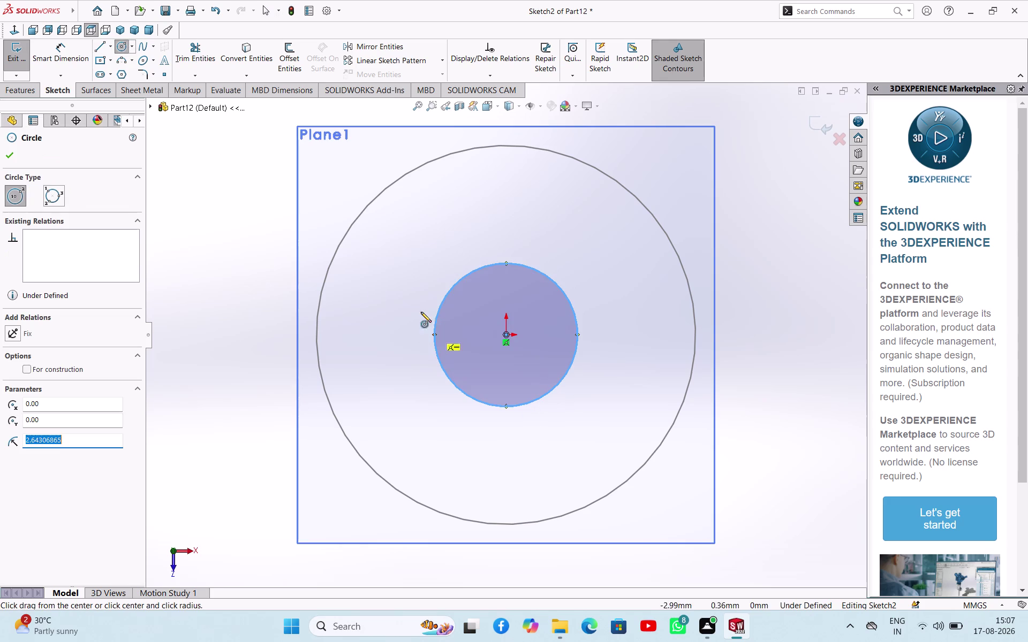
right_click(398, 273)
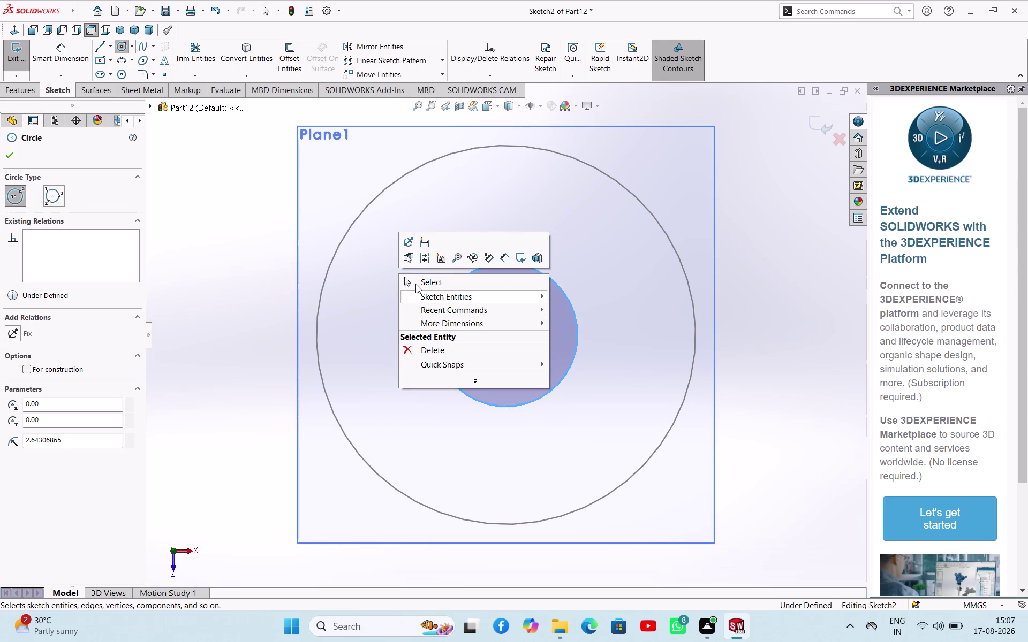
click(415, 284)
Dimension the circle to a 12 mm diameter and exit the sketch.
right_drag(269, 292, 265, 204)
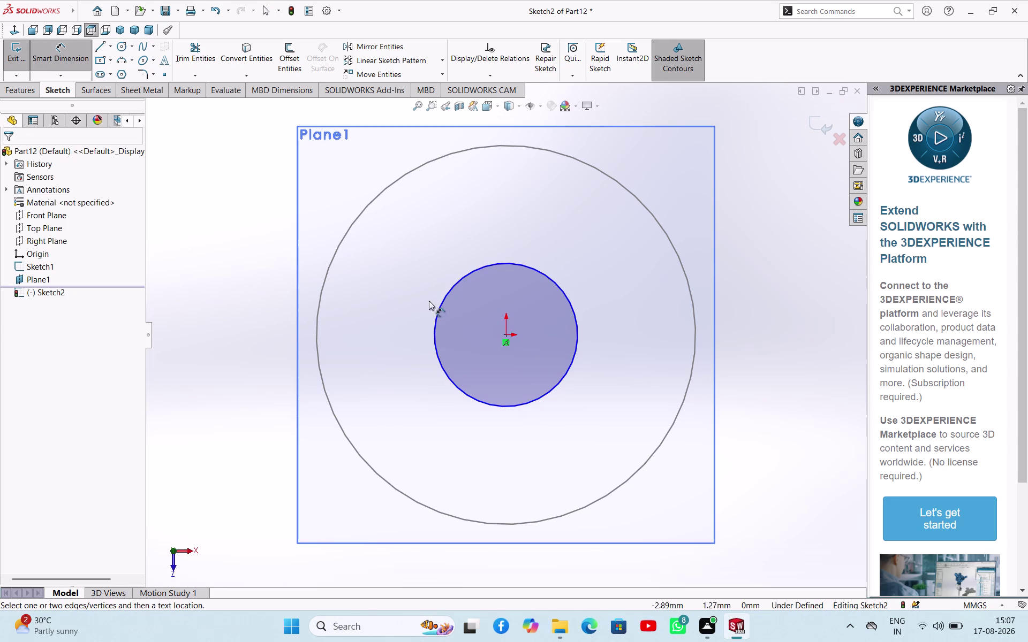
click(440, 312)
click(235, 276)
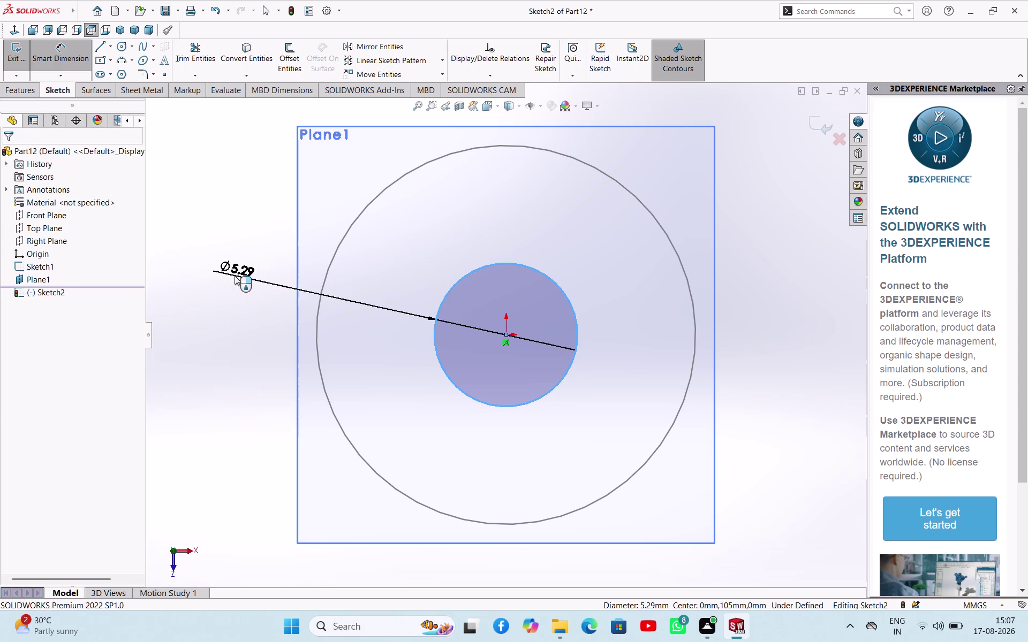
text(12)
key(Return)
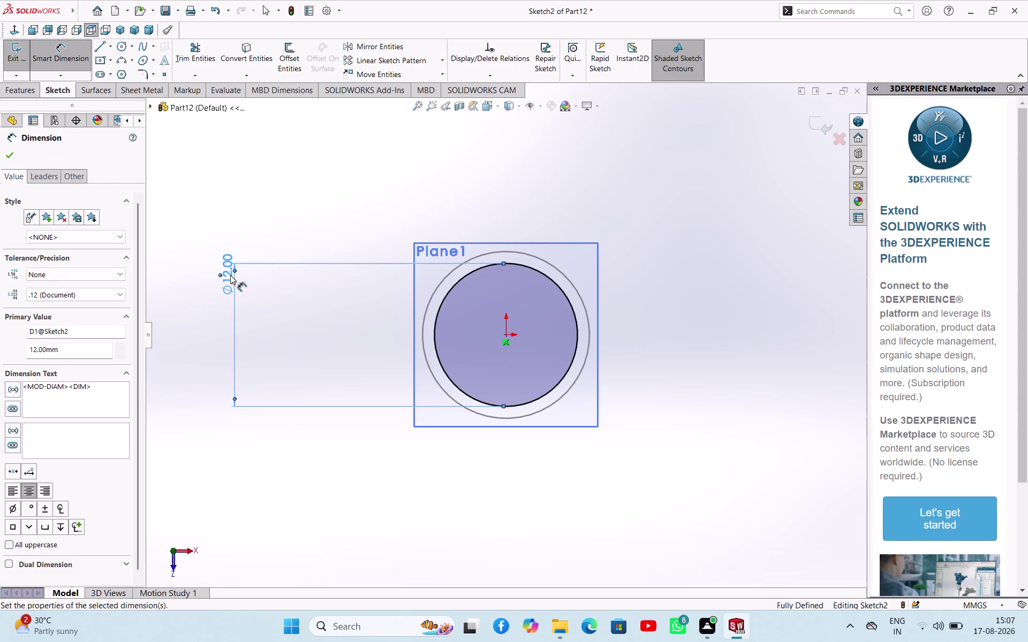
click(11, 152)
click(18, 67)
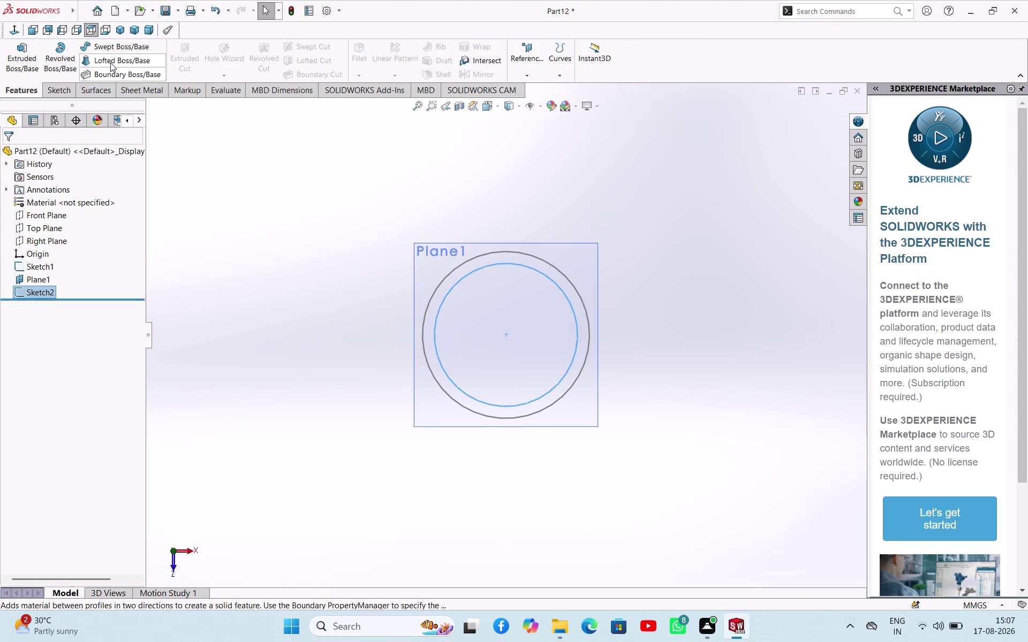
Loft between the 12 mm and 14 mm circle sketches to create Loft1.
click(110, 63)
middle_drag(294, 383, 305, 330)
scroll(up, 3)
scroll(up, 3)
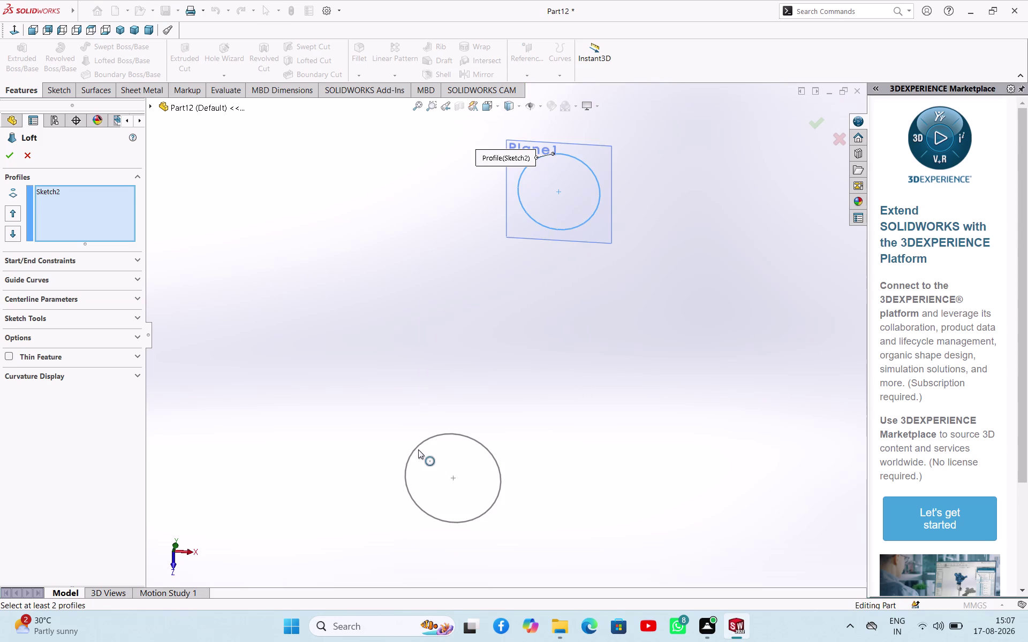
click(419, 449)
middle_drag(593, 446, 631, 458)
click(11, 153)
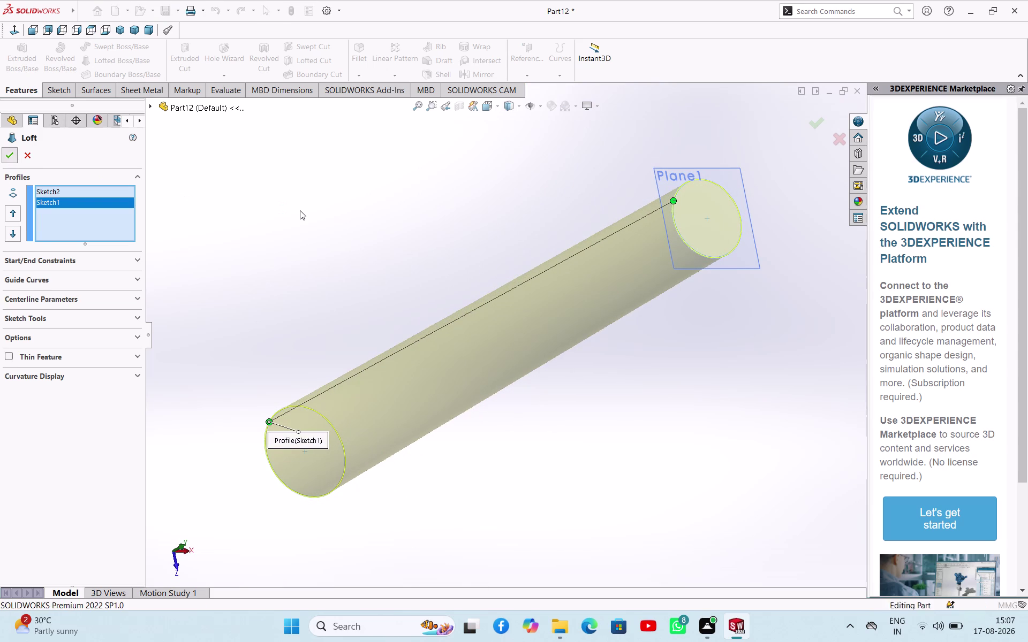
click(338, 253)
scroll(up, 3)
middle_drag(406, 261, 380, 242)
key(ctrl+s)
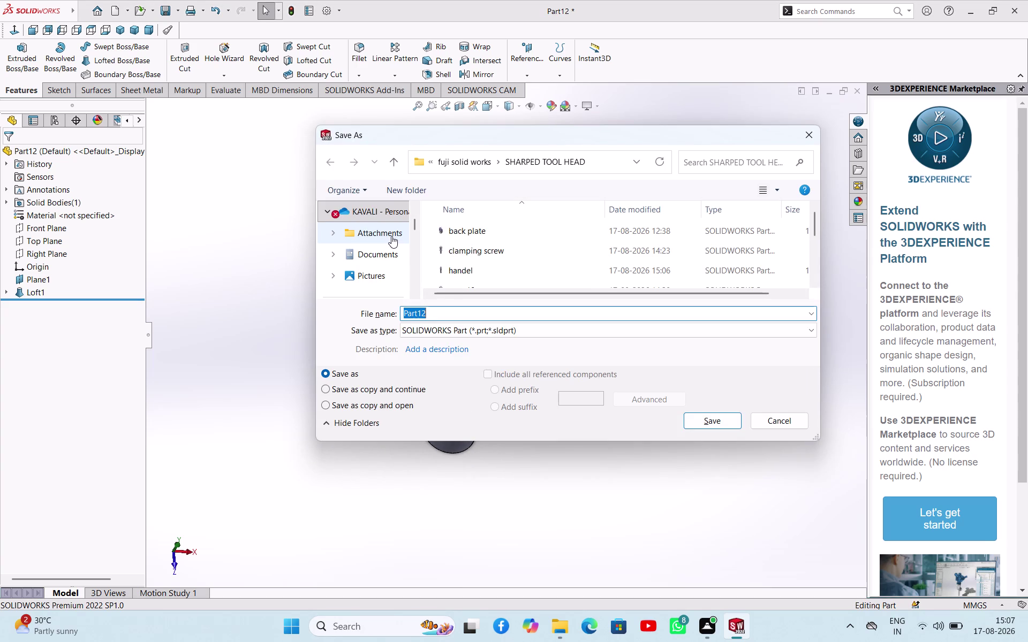
Save the lofted part as 'pivot pin'.
key(p)
text(iv)
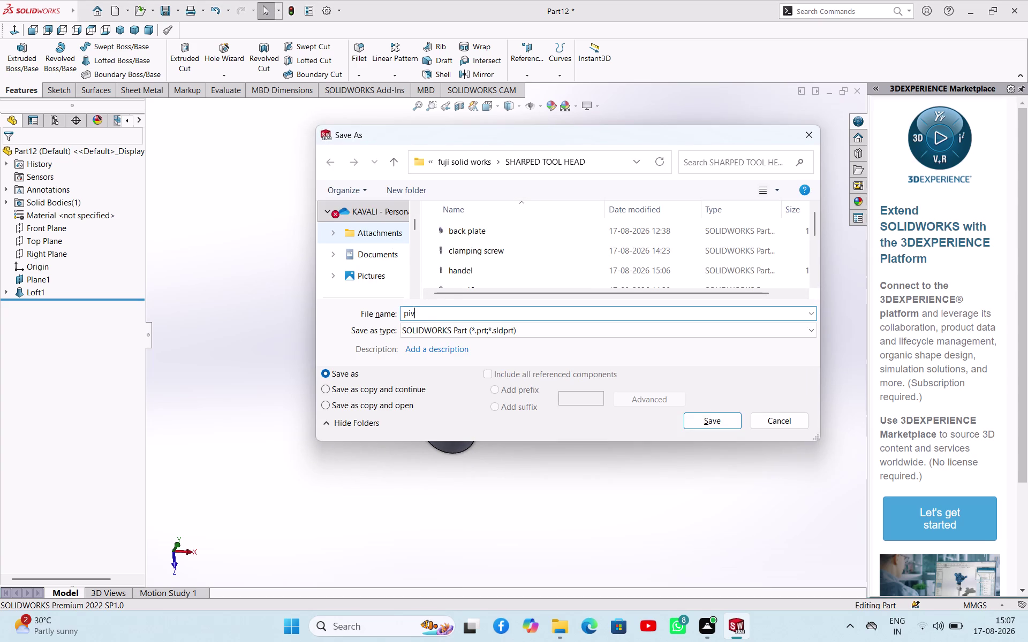
text(ot)
key(space)
text(pin)
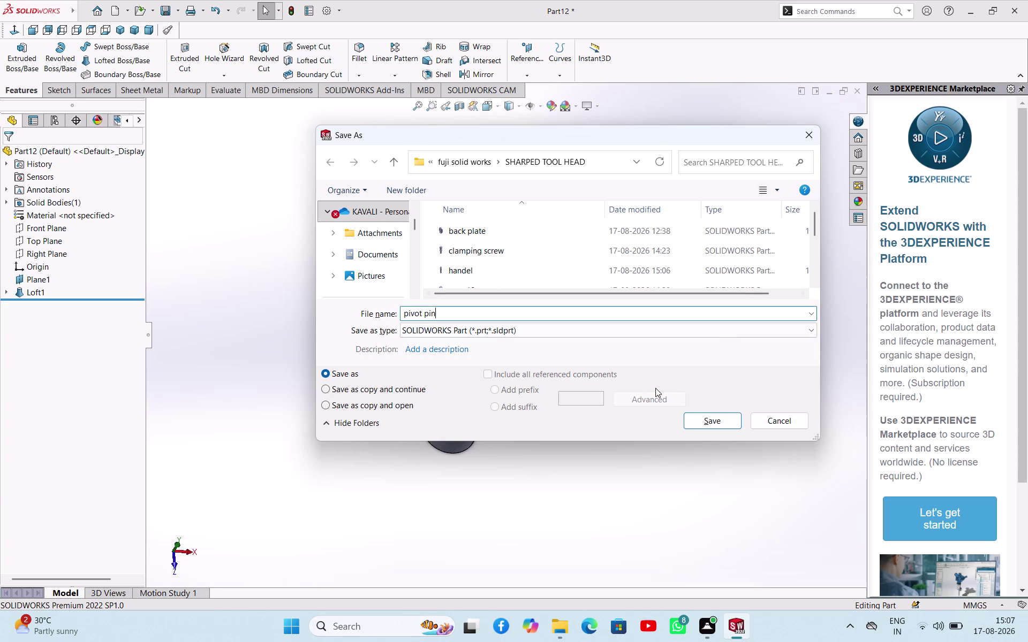
click(710, 428)
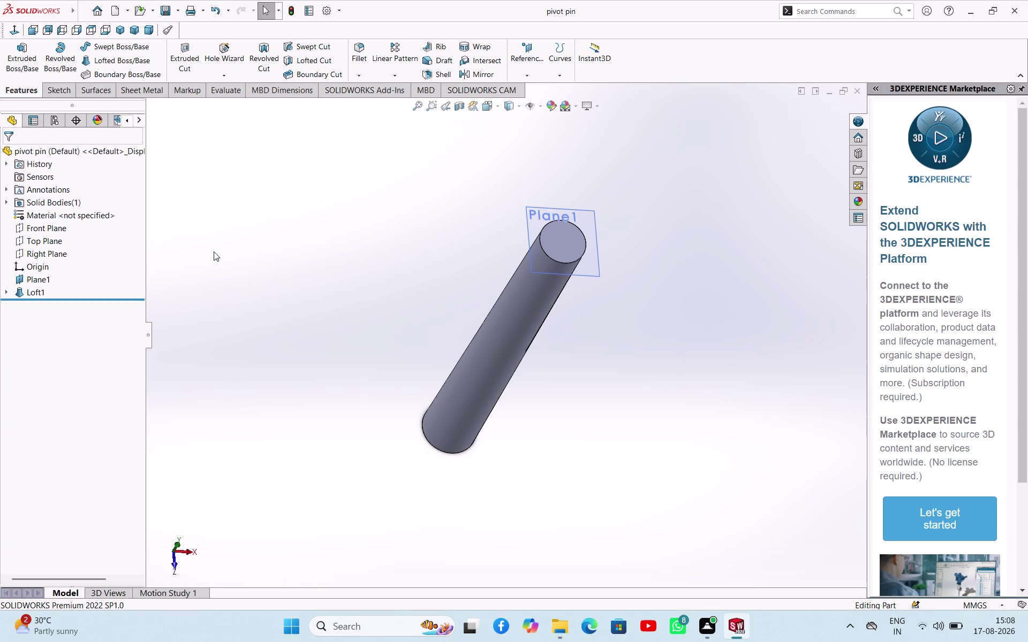
key(ctrl+s)
key(ctrl+n)
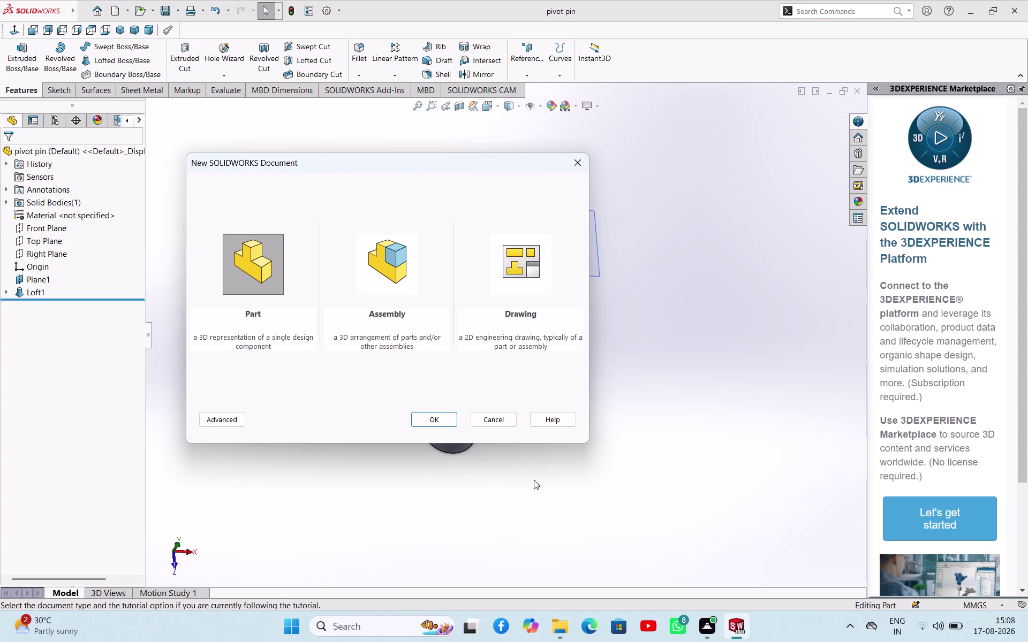
Create a new part and open a sketch on its Right Plane.
click(443, 423)
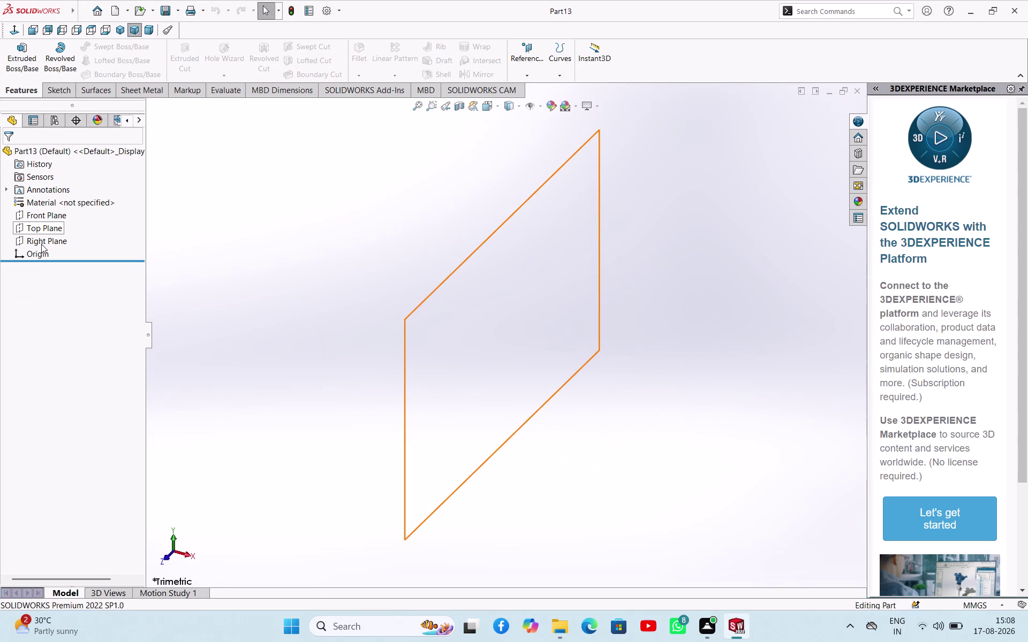
click(42, 244)
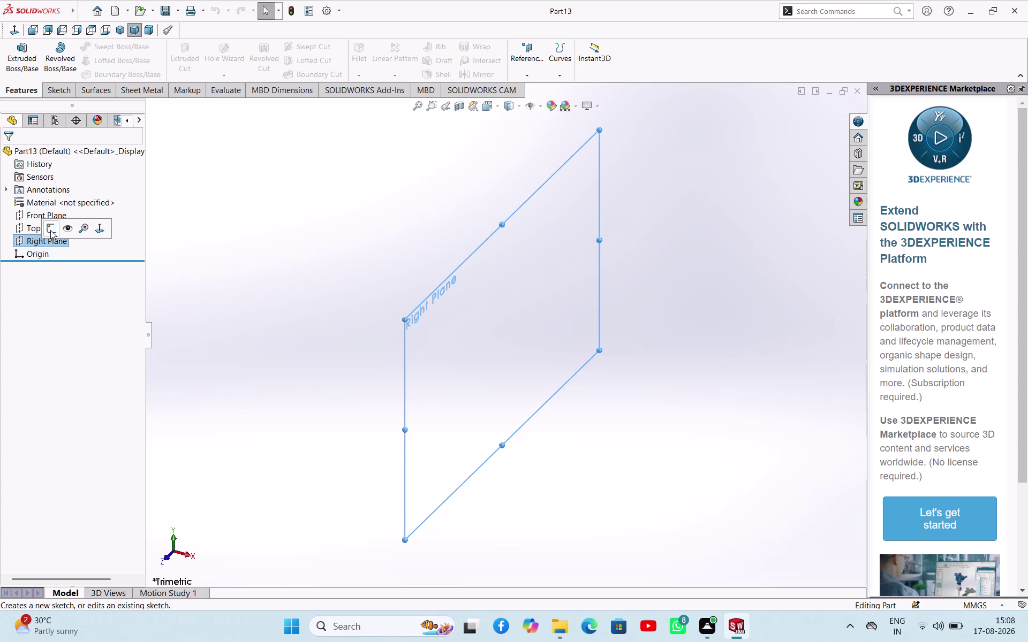
click(54, 223)
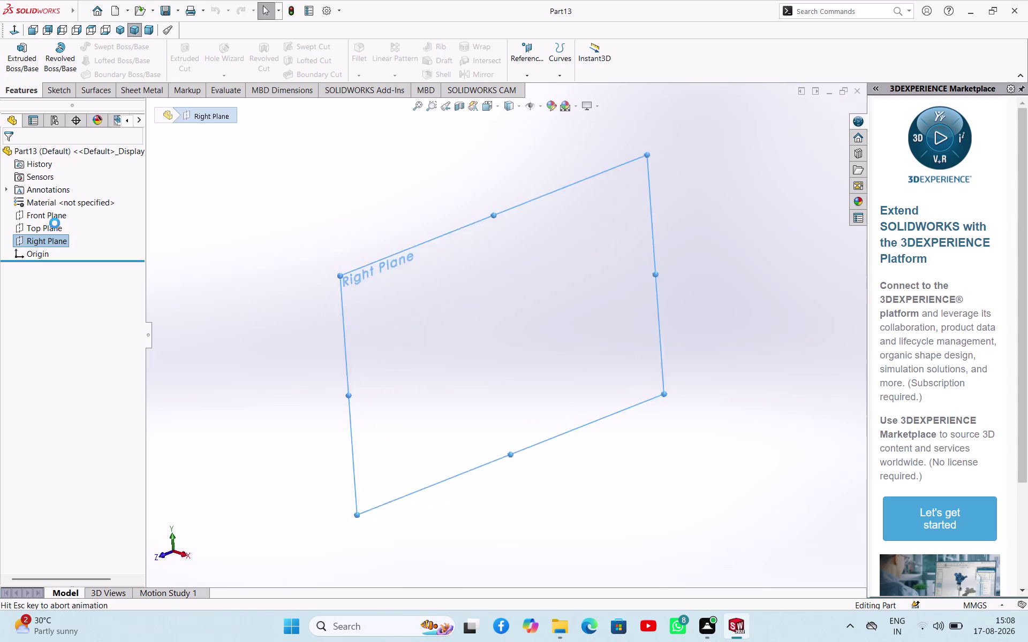
click(202, 217)
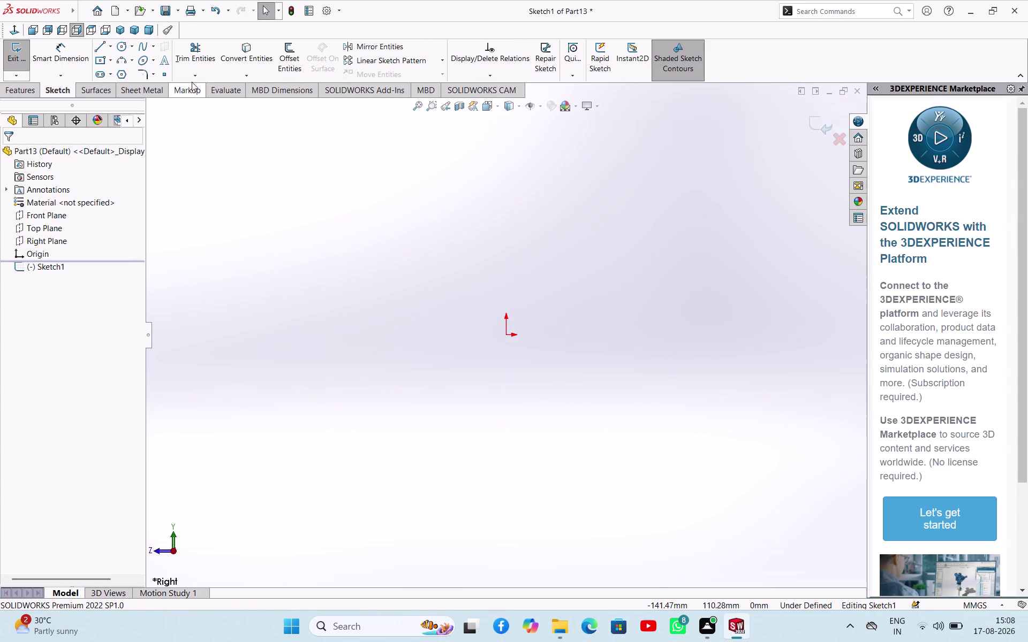
Draw a vertical construction centerline through the origin using Midpoint Line.
click(113, 49)
click(122, 68)
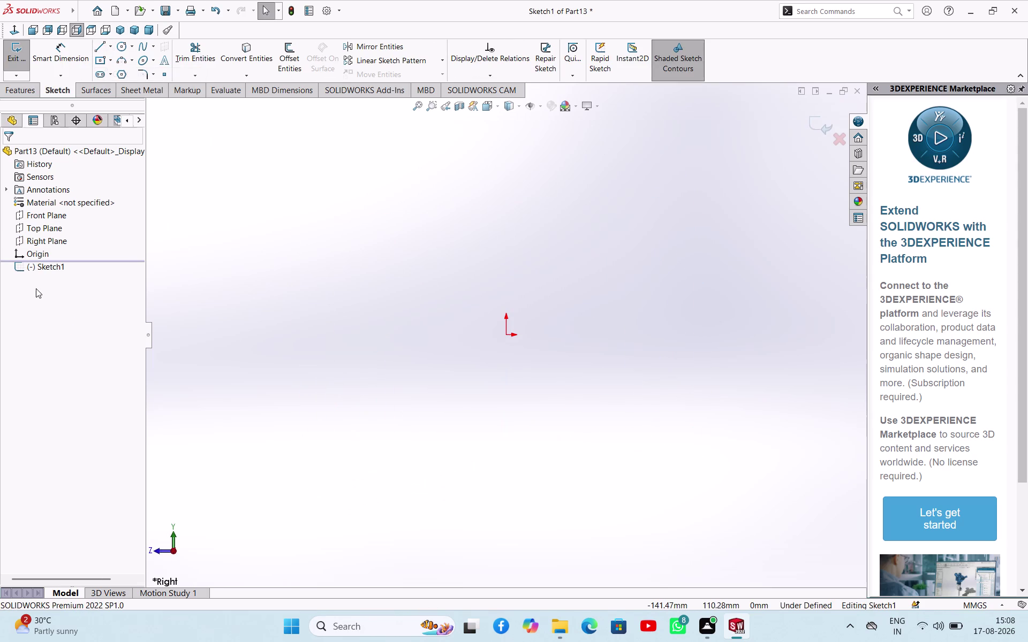
click(27, 329)
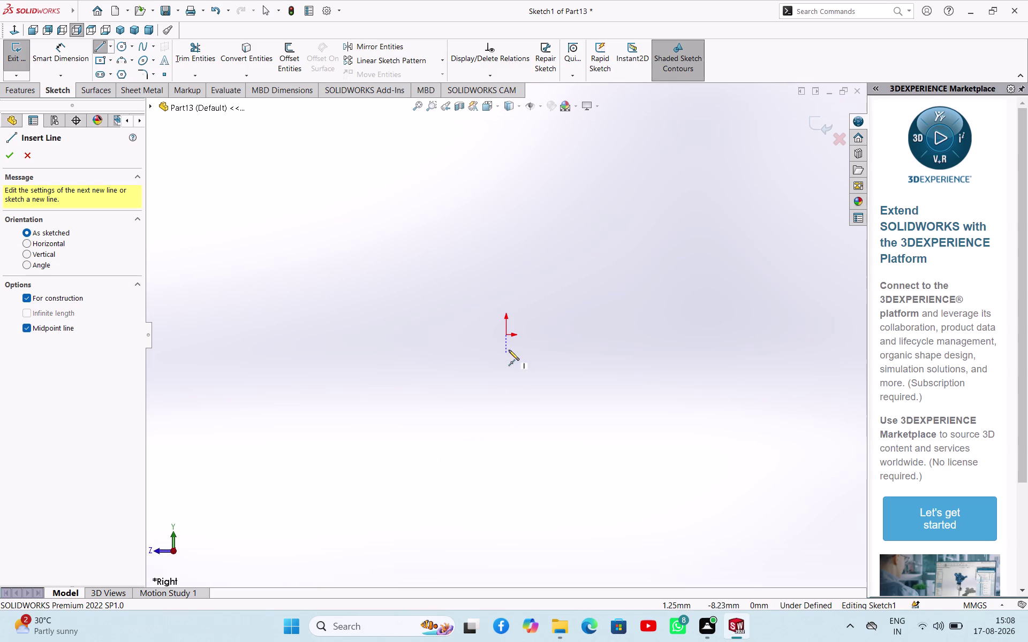
click(505, 332)
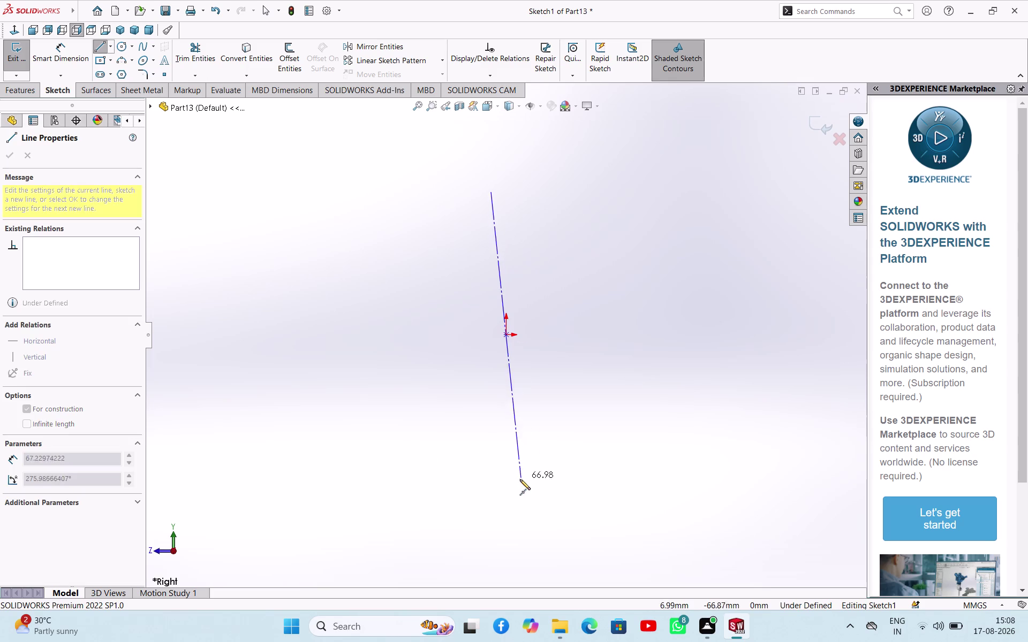
click(507, 508)
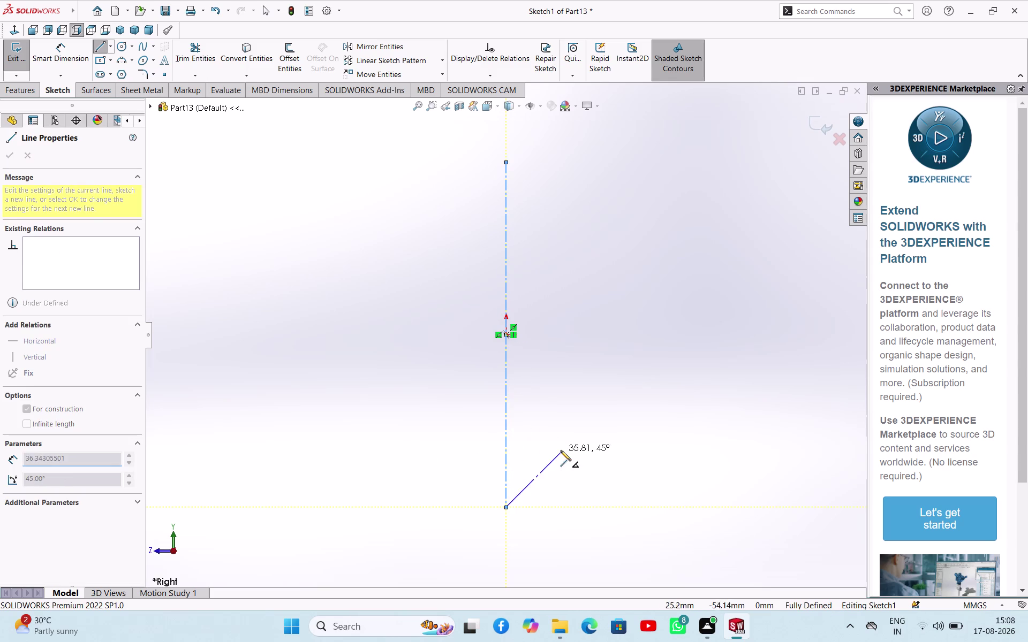
right_click(561, 450)
click(568, 455)
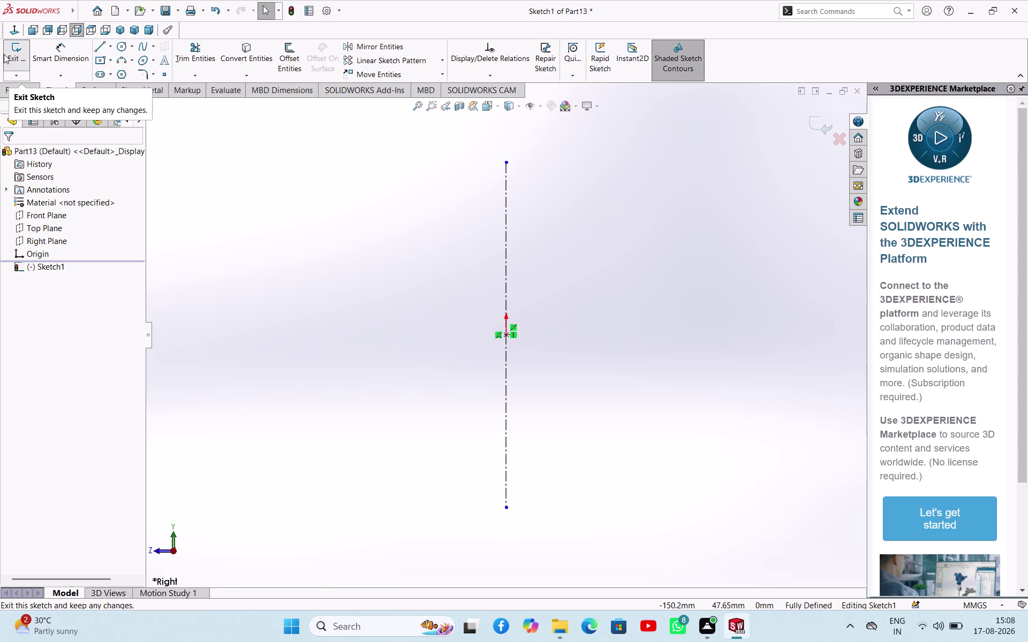
Draw the bottom, right and top rectangle edges from the origin, ending on the centerline.
click(98, 50)
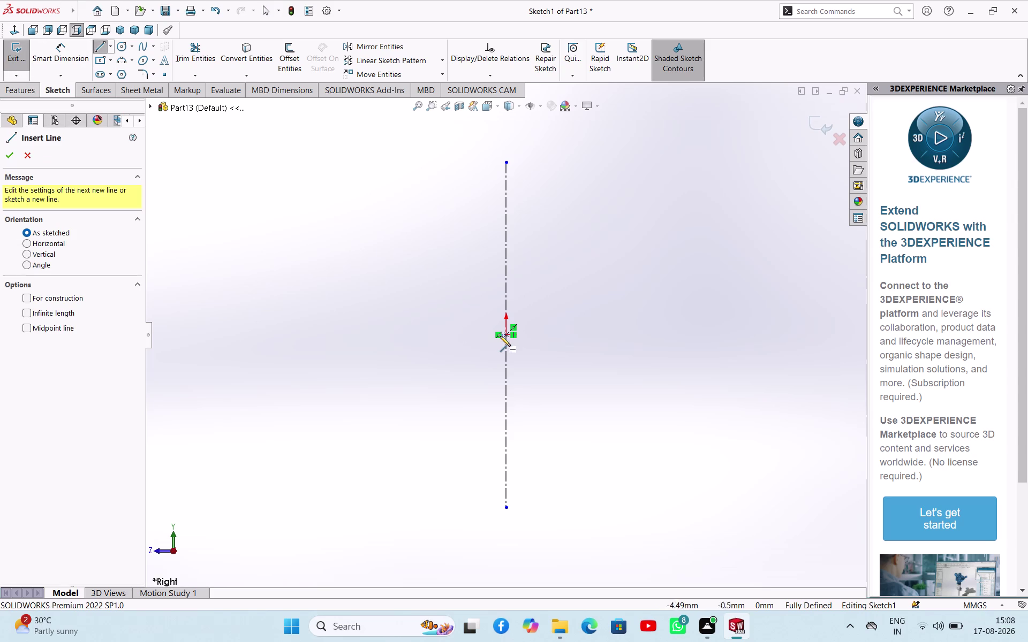
click(506, 332)
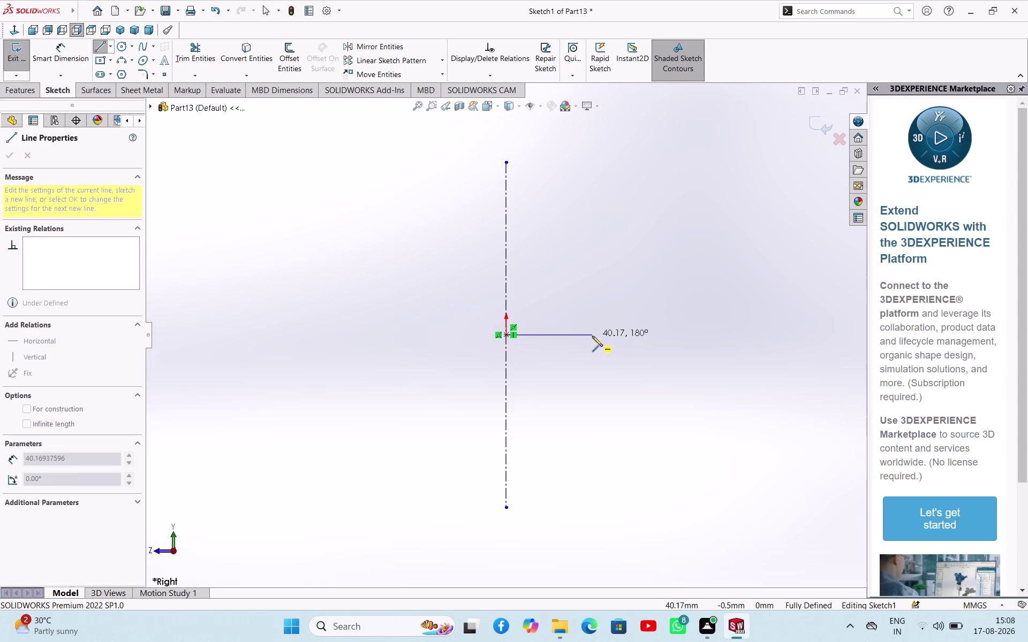
click(592, 337)
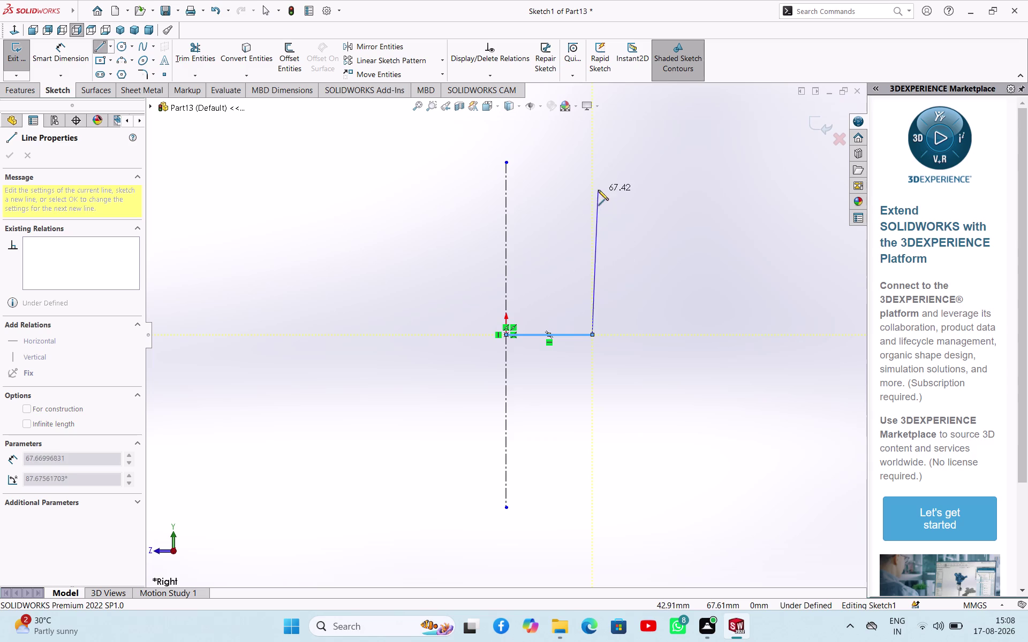
click(593, 184)
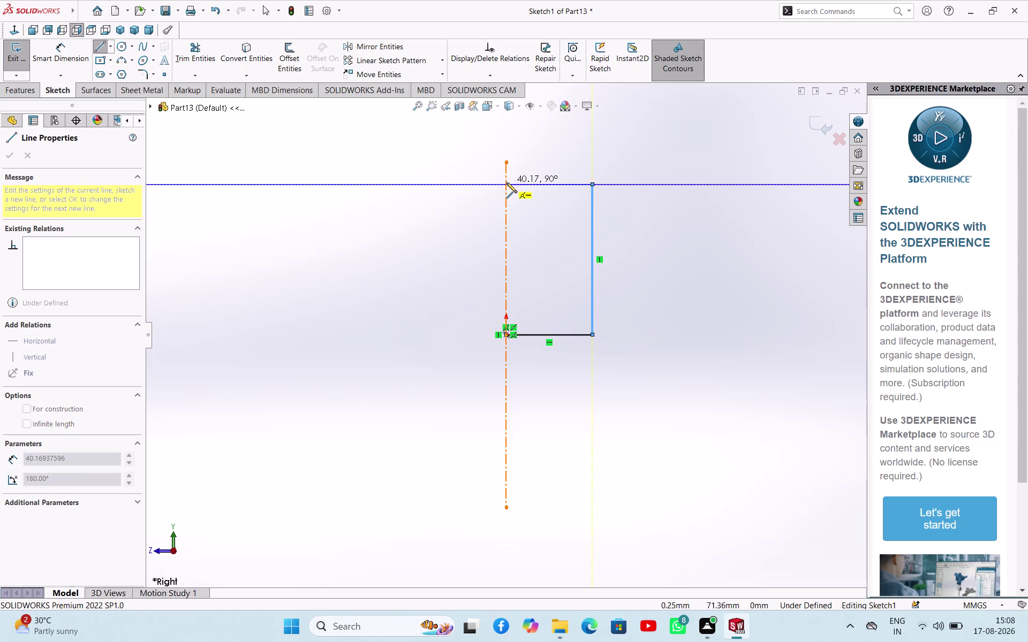
click(505, 184)
Close the rectangular profile and fillet its upper-right corner at 10 mm.
click(505, 333)
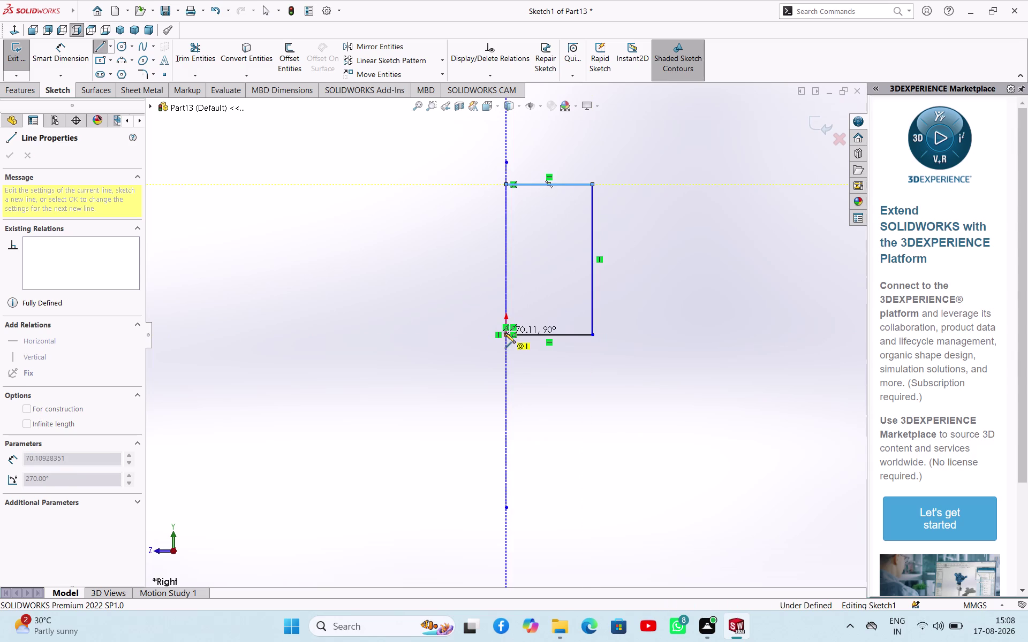
right_click(371, 279)
click(379, 292)
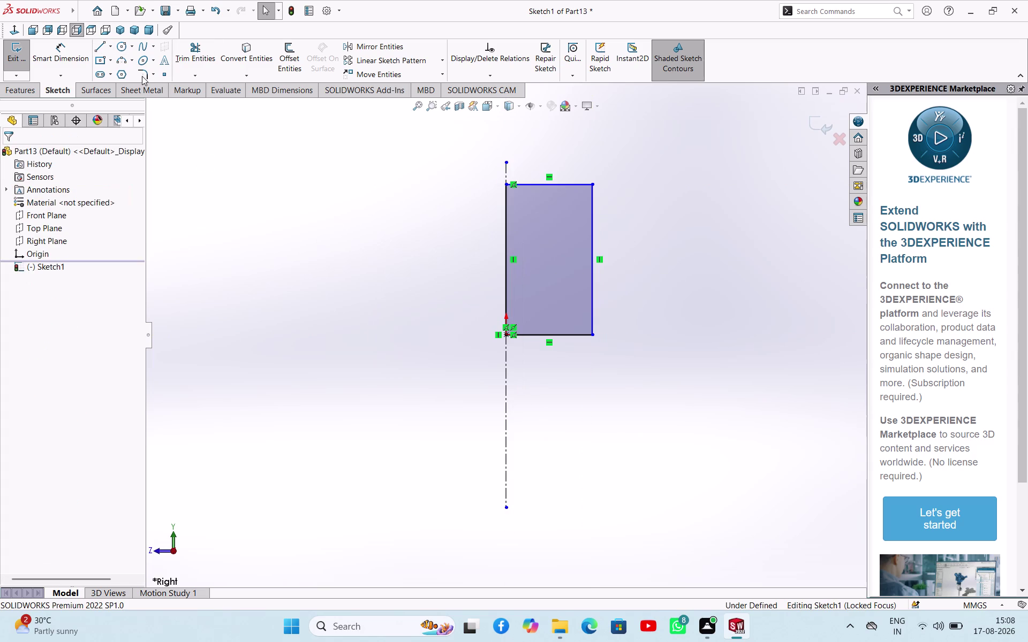
click(142, 76)
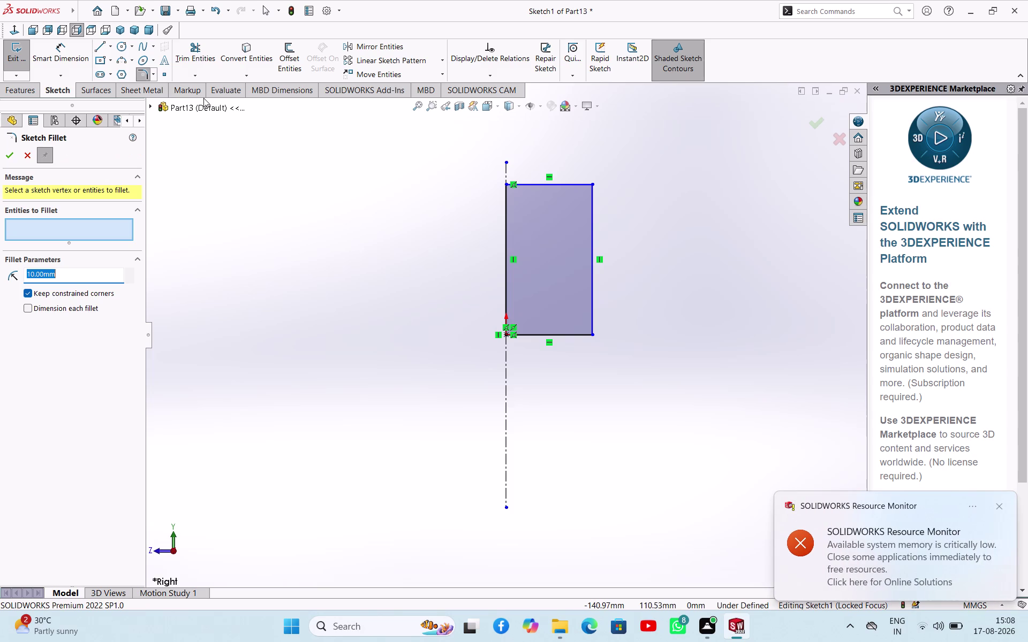
click(564, 183)
click(592, 210)
right_click(625, 176)
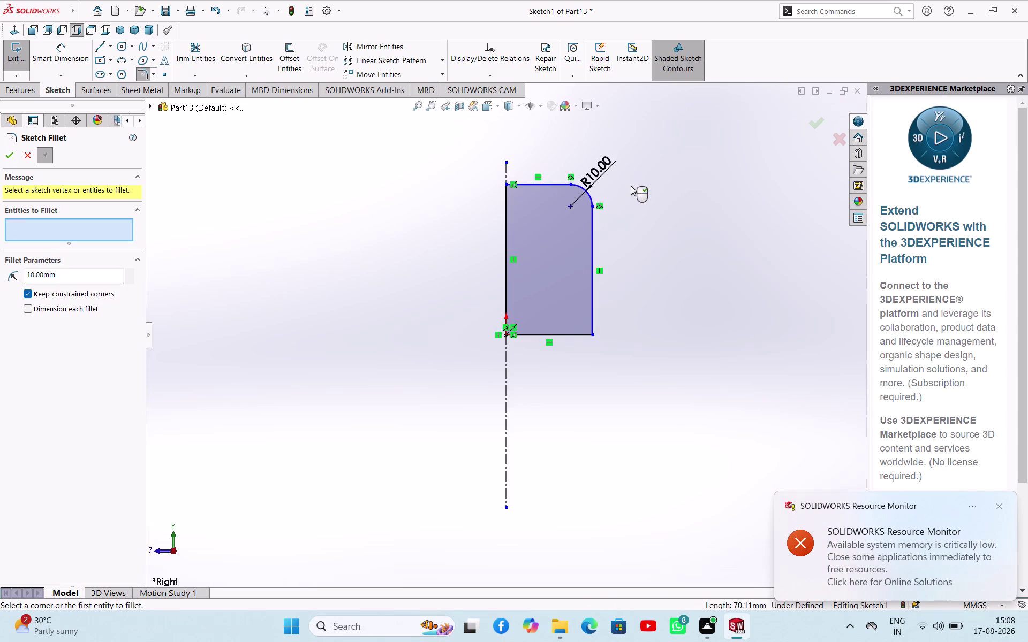
Attempt to change the fillet radius to 15 mm, dismissing low-memory warnings.
double_click(589, 176)
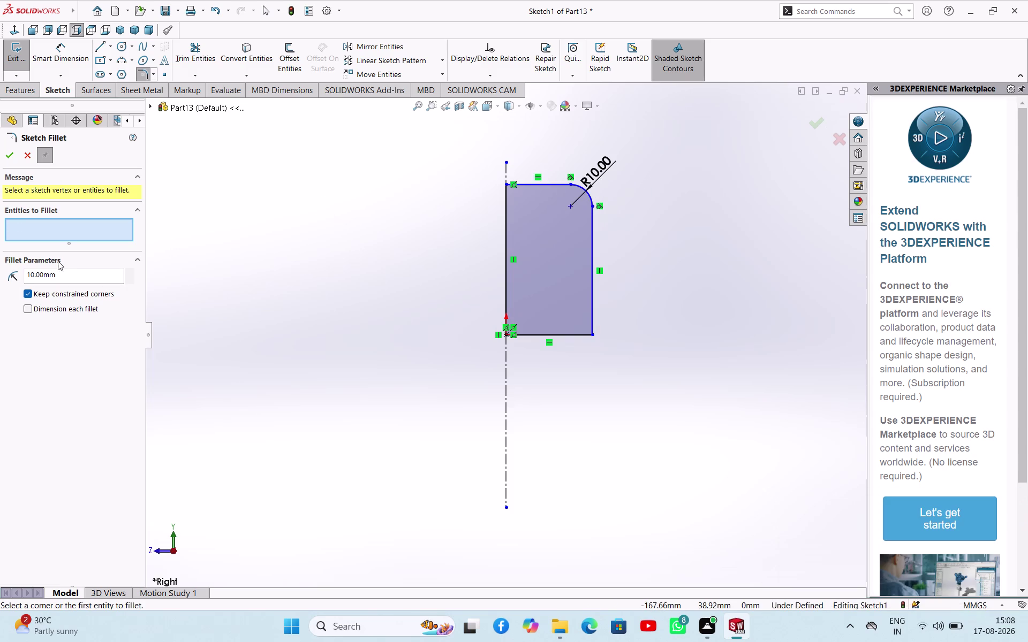
double_click(63, 272)
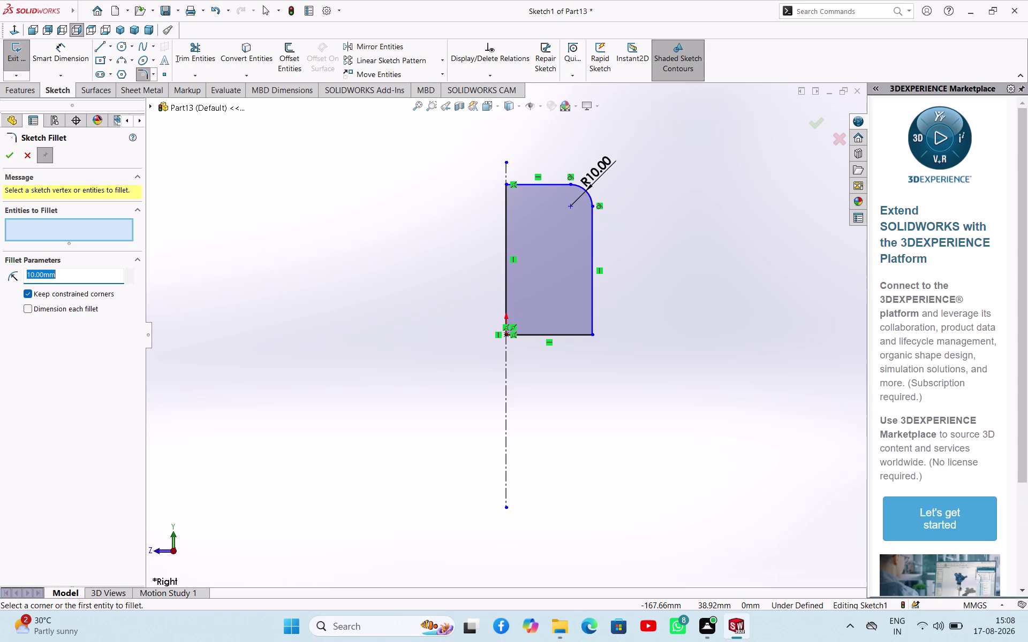
text(15)
key(Return)
click(14, 150)
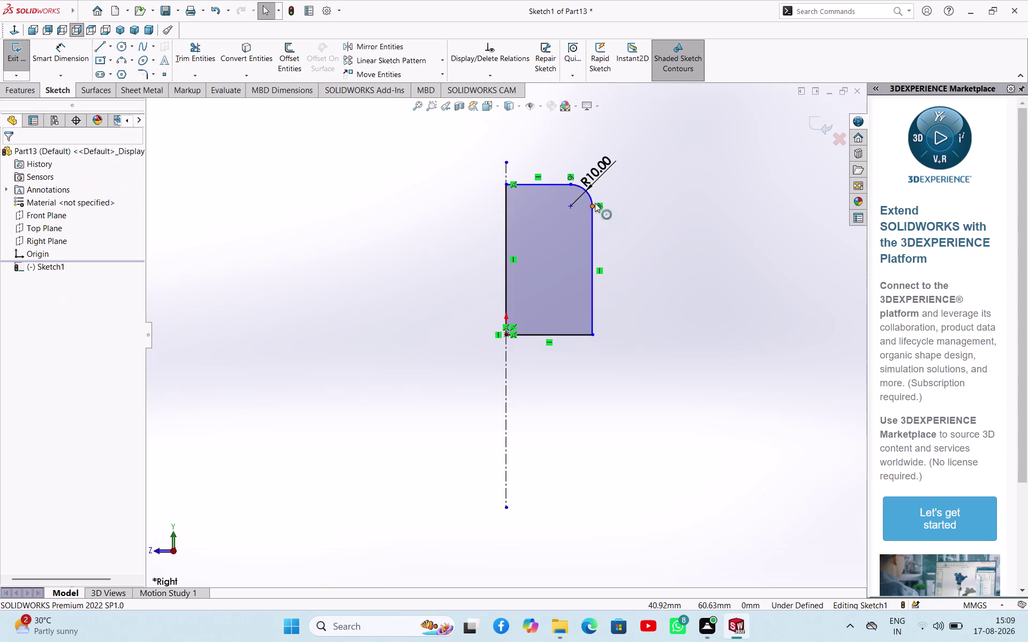
double_click(595, 176)
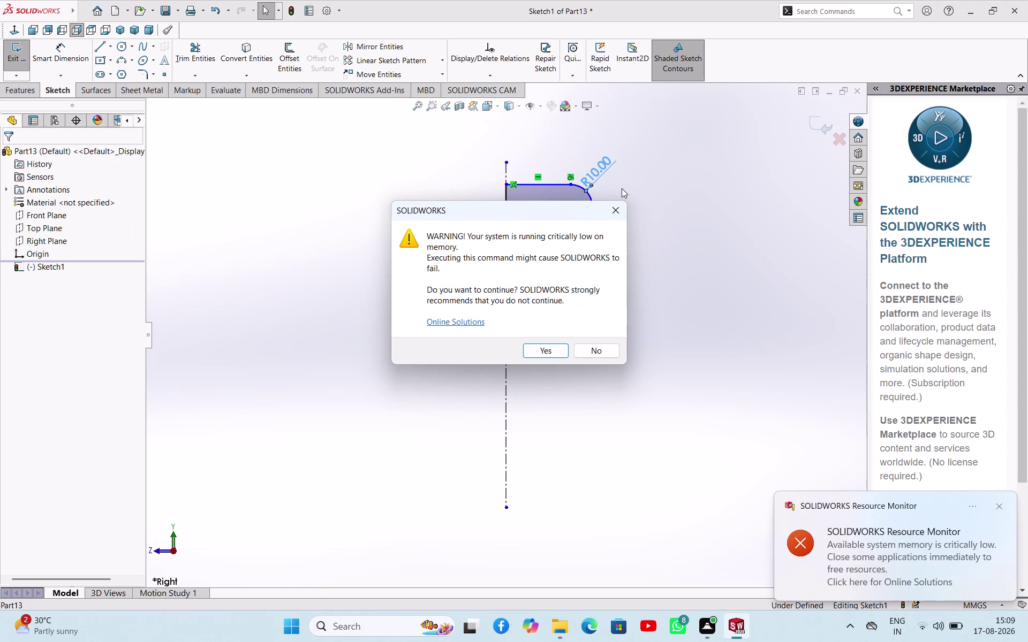
click(609, 222)
click(618, 208)
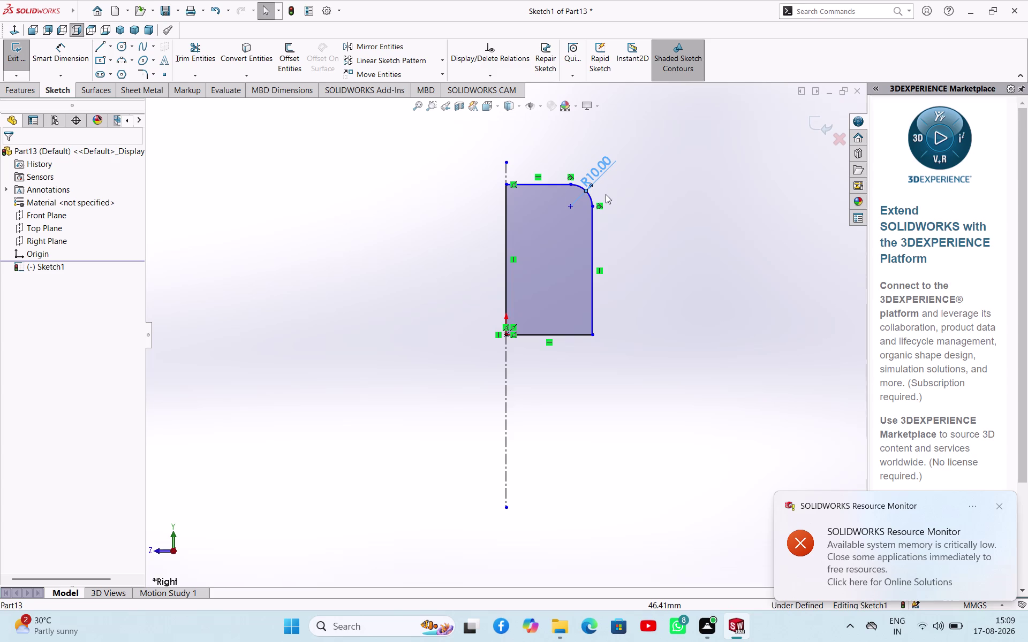
key(Escape)
key(Escape)
double_click(602, 177)
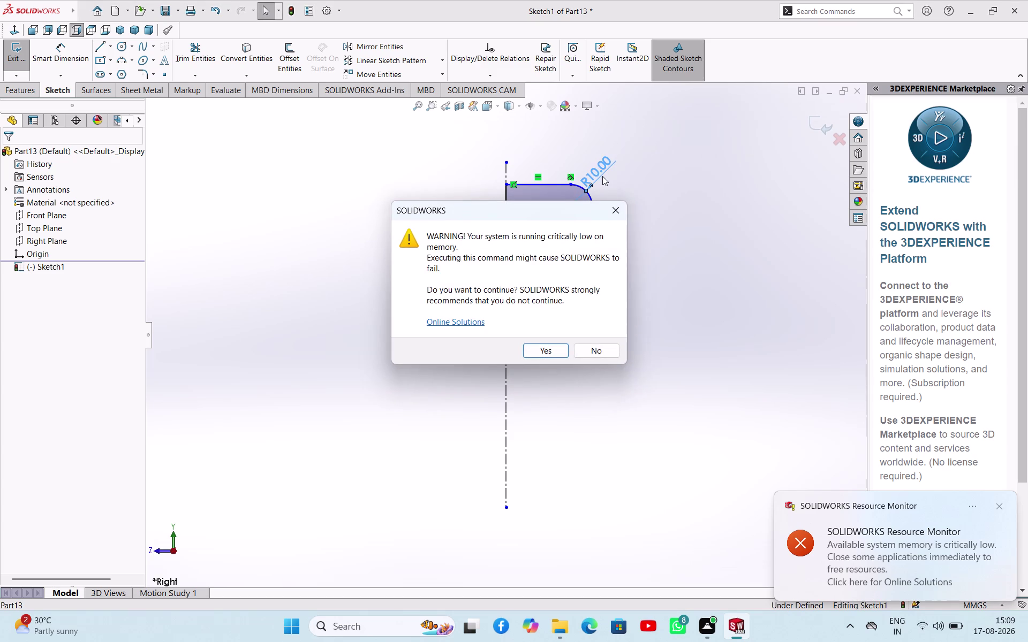
click(625, 216)
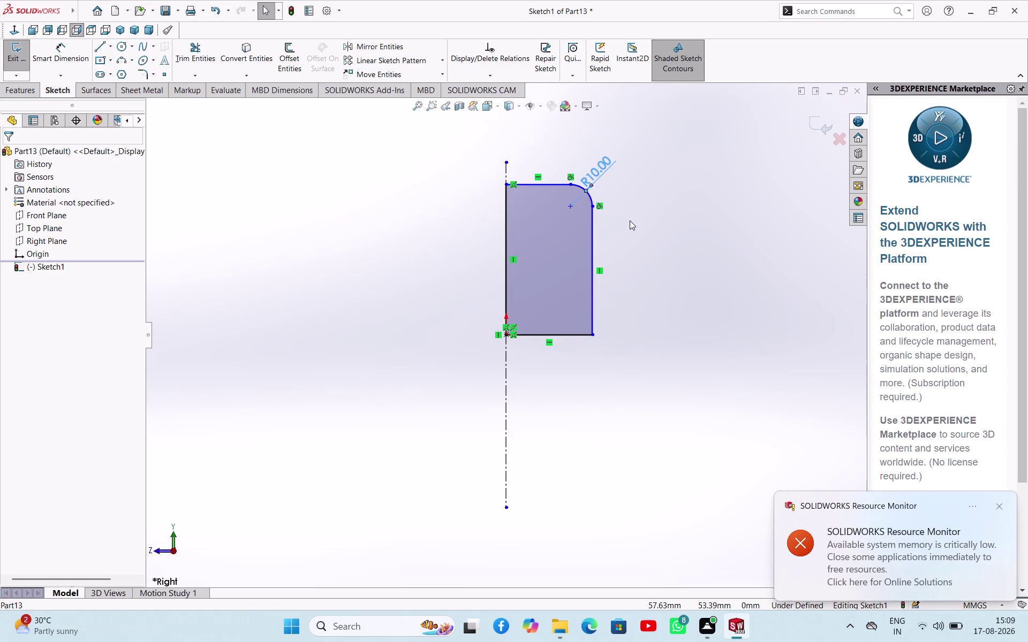
Undo the 10 mm fillet and reapply the upper-right corner fillet at 15 mm.
key(ctrl+z)
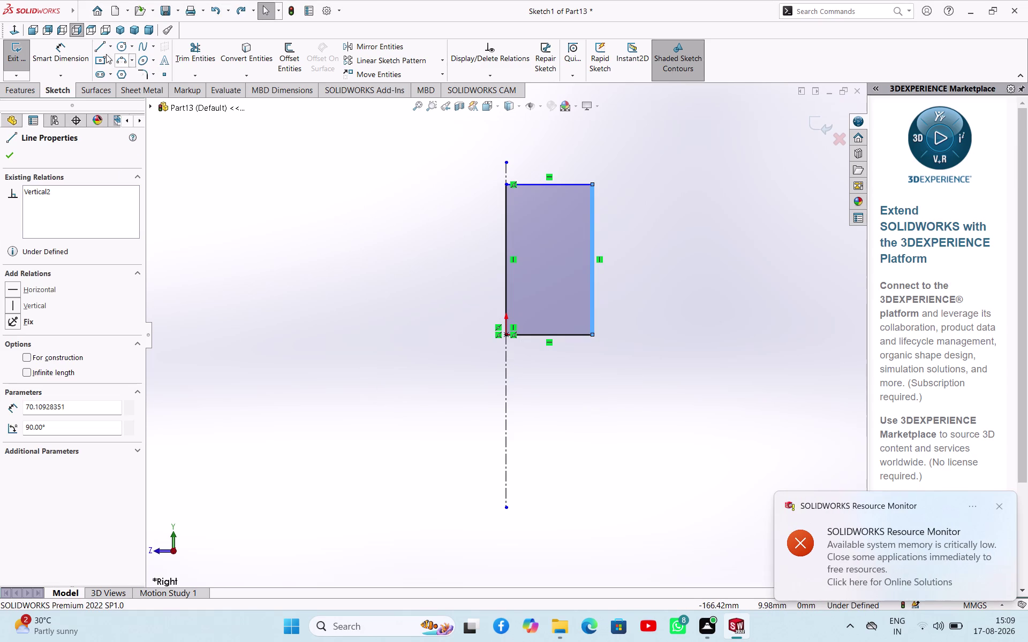
click(139, 75)
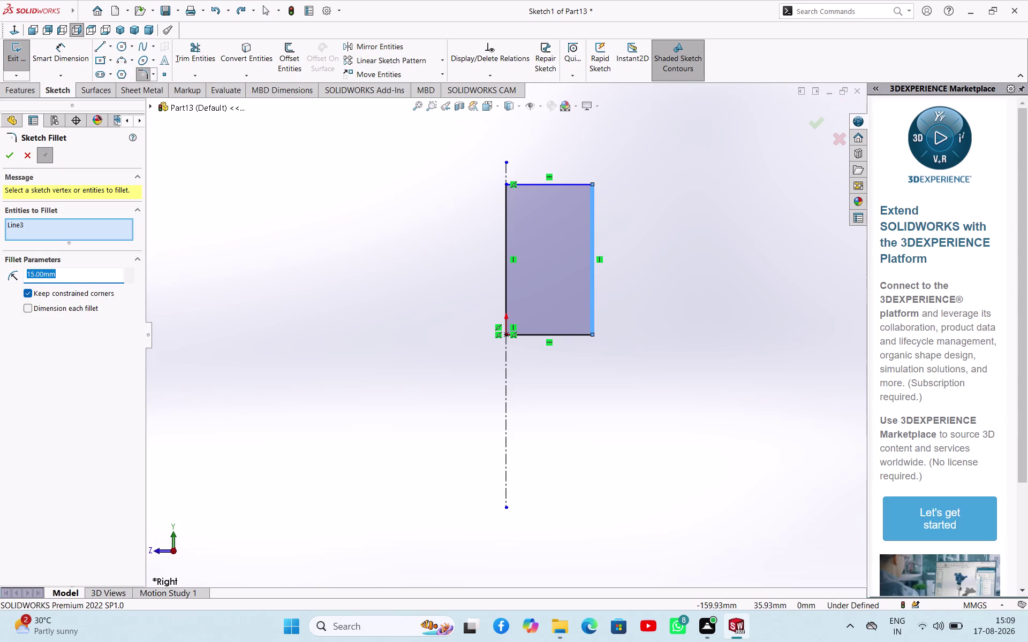
click(551, 186)
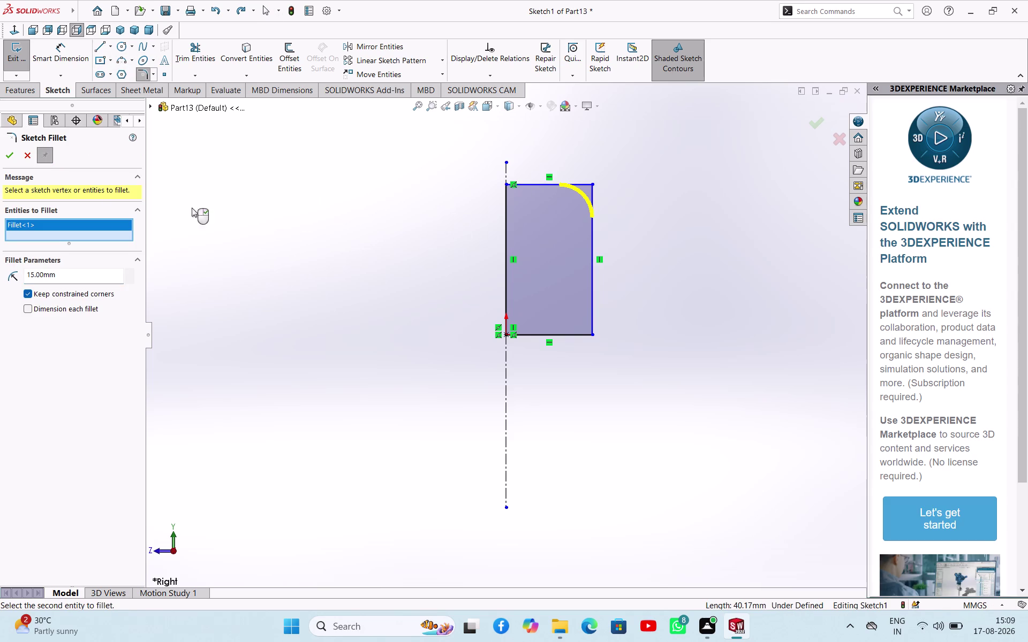
click(10, 152)
click(381, 267)
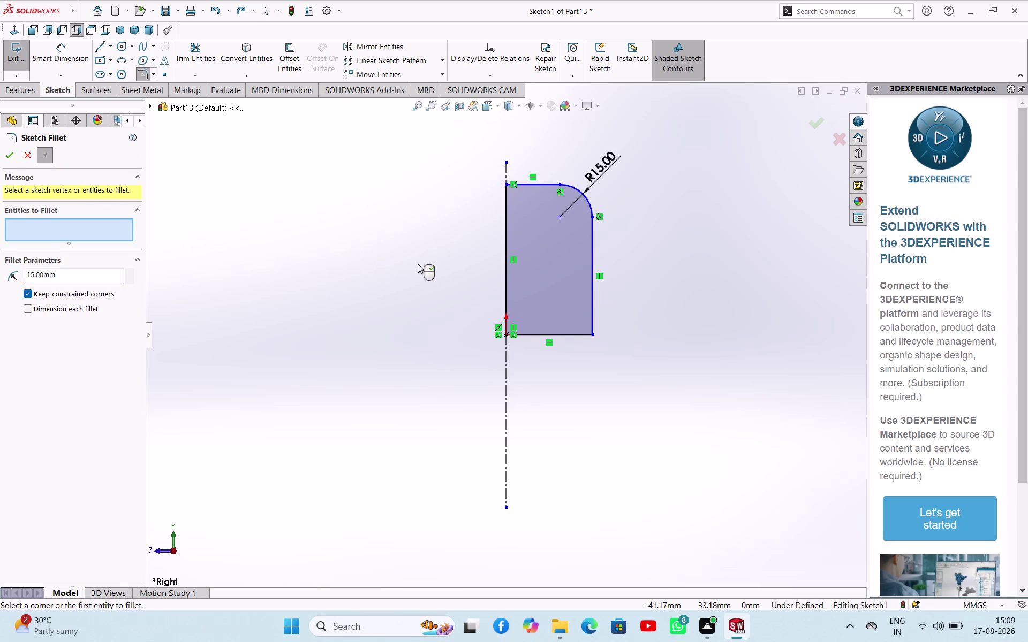
scroll(up, 3)
scroll(down, 3)
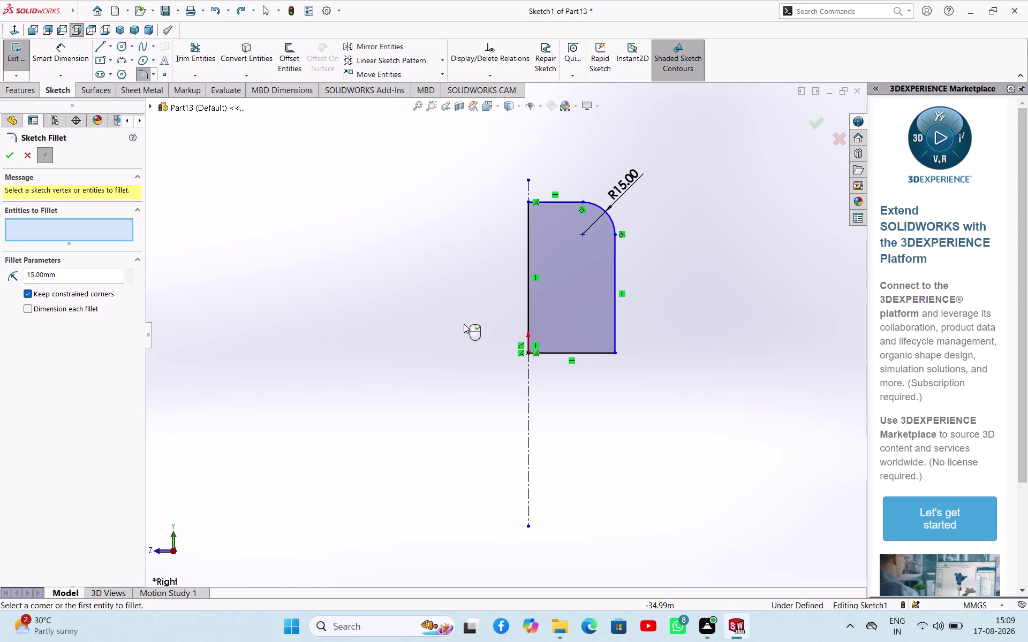
click(30, 162)
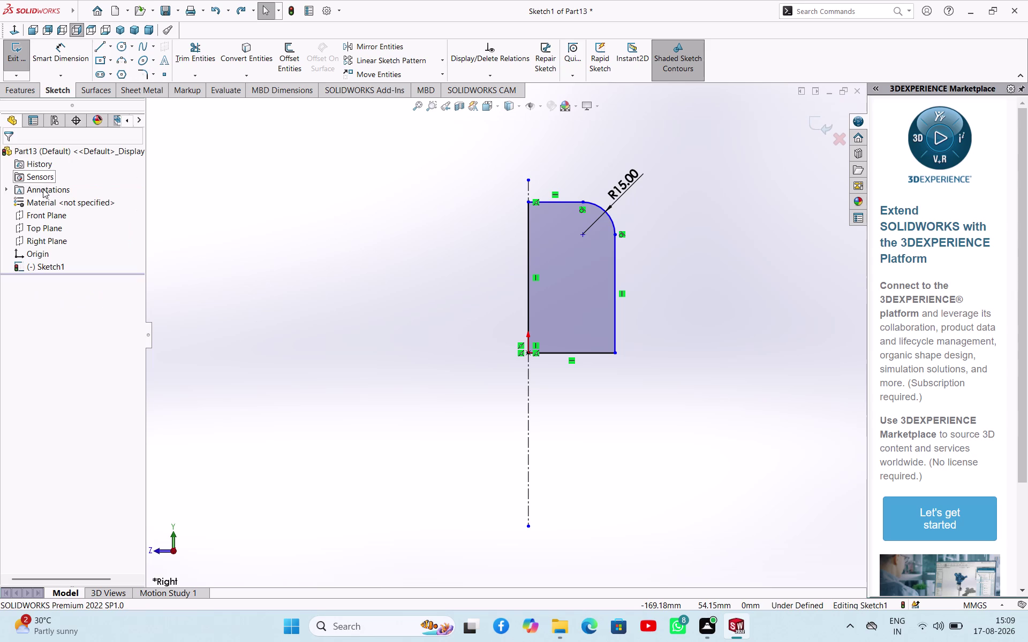
Delete the filleted Sketch1, confirming with Yes, and select the Front Plane.
click(60, 265)
right_click(60, 265)
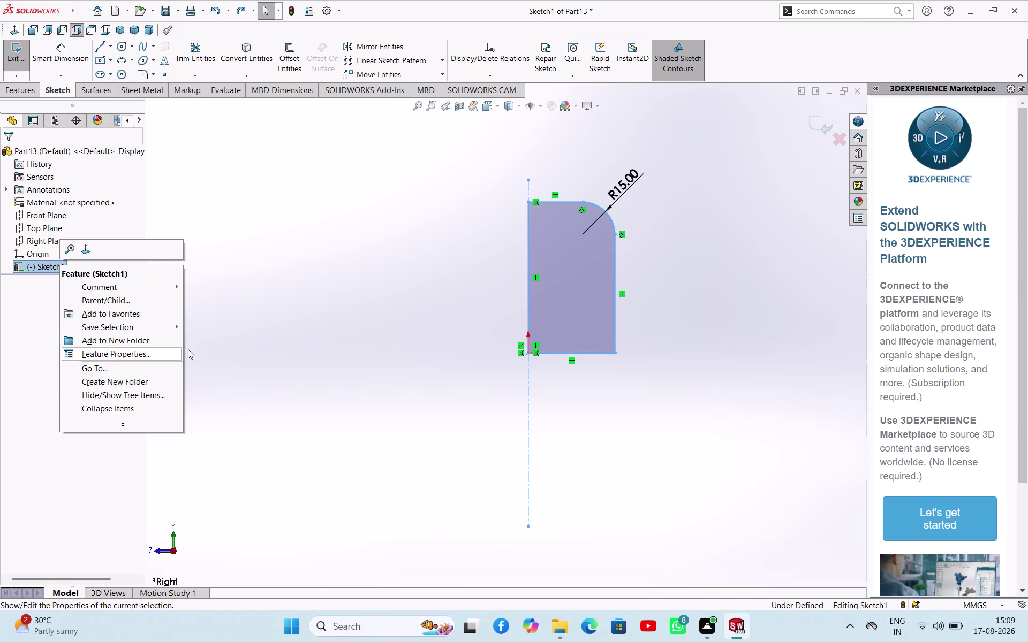
click(440, 263)
click(19, 56)
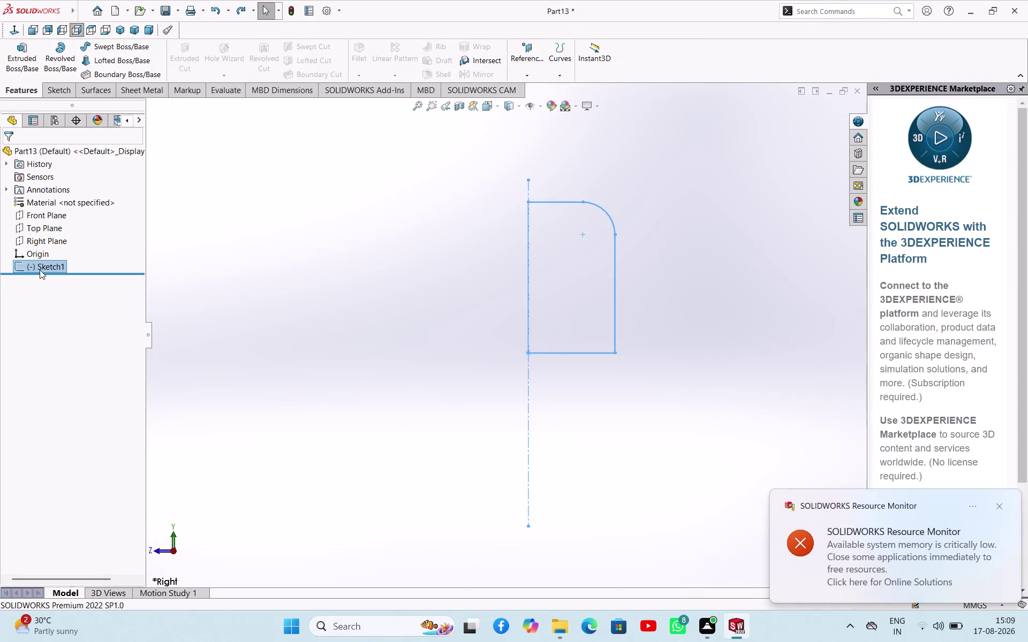
right_click(40, 269)
click(73, 345)
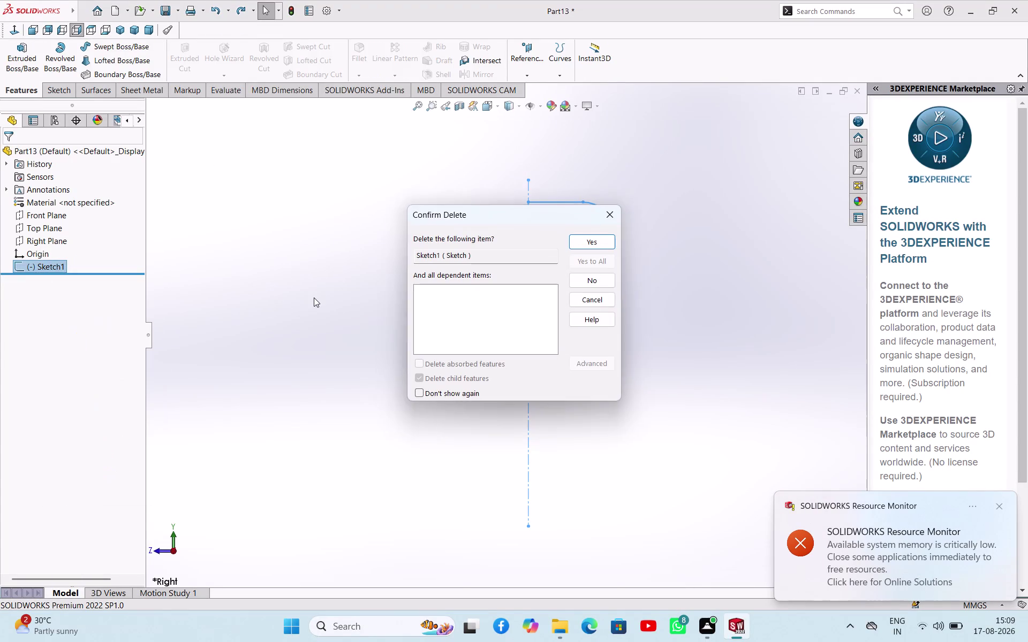
click(313, 298)
click(588, 244)
click(48, 216)
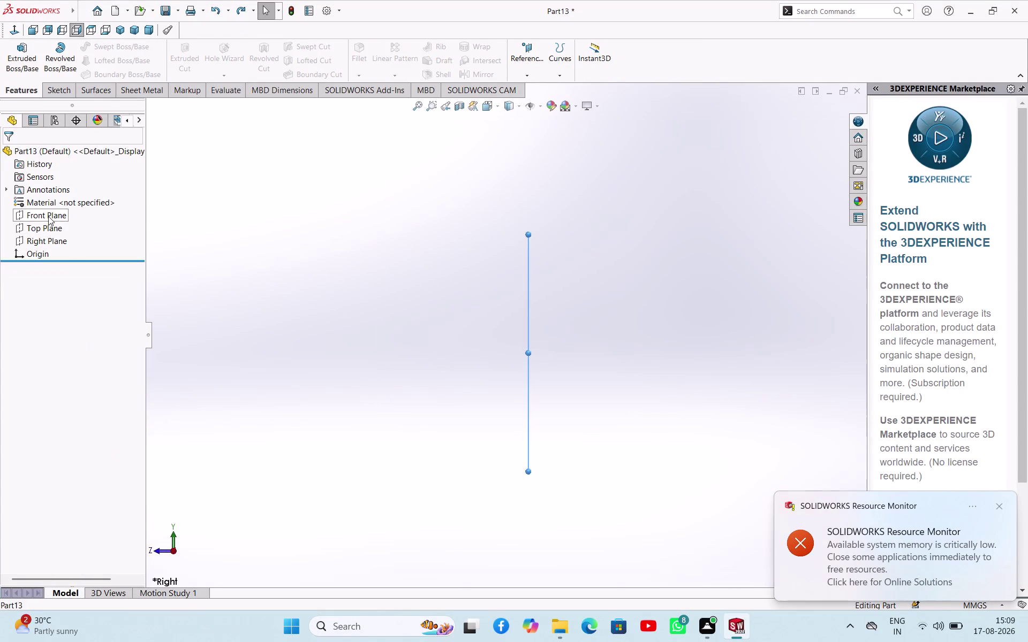
click(60, 206)
Start a Front Plane sketch and draw a horizontal midpoint centerline through the origin.
click(262, 284)
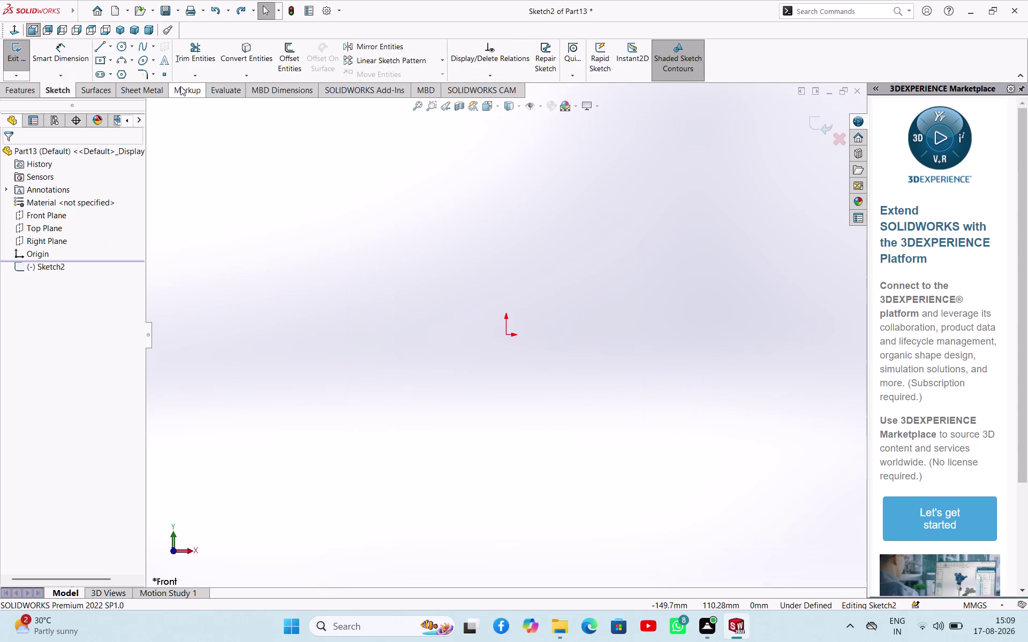
click(111, 44)
click(109, 70)
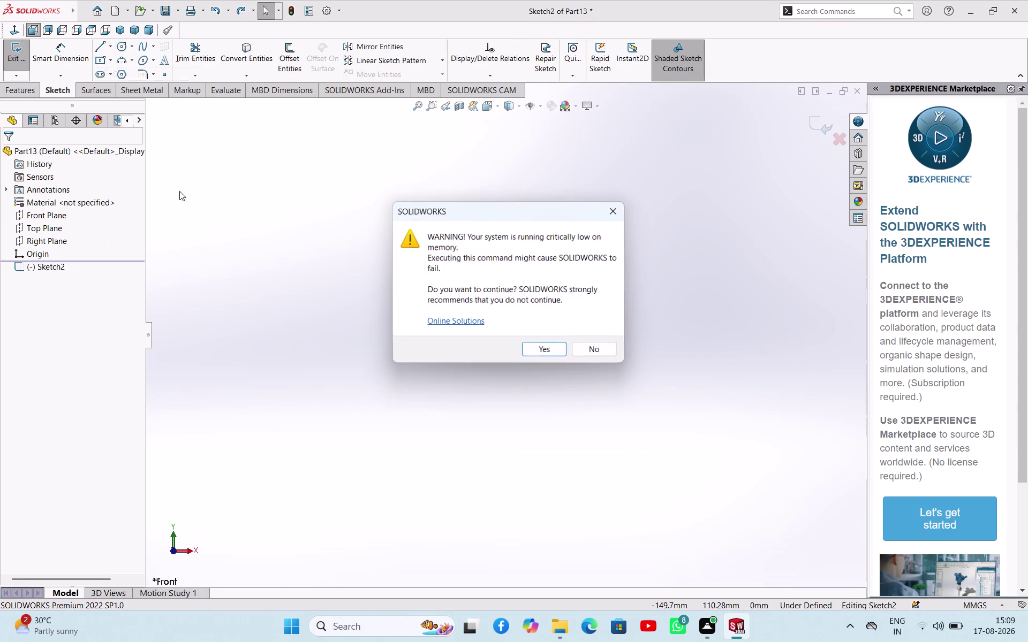
click(548, 352)
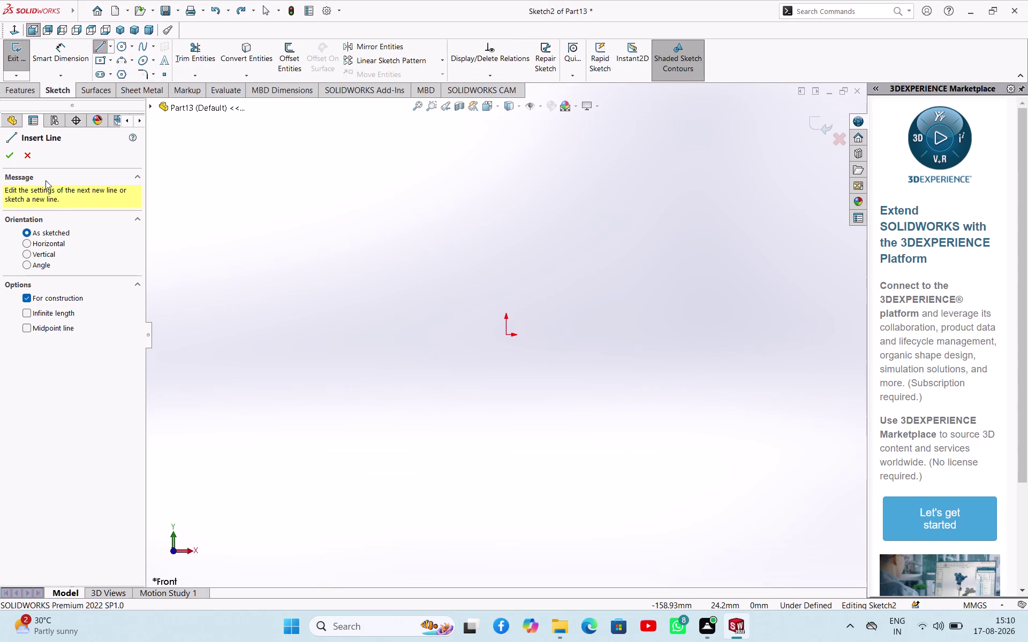
click(41, 331)
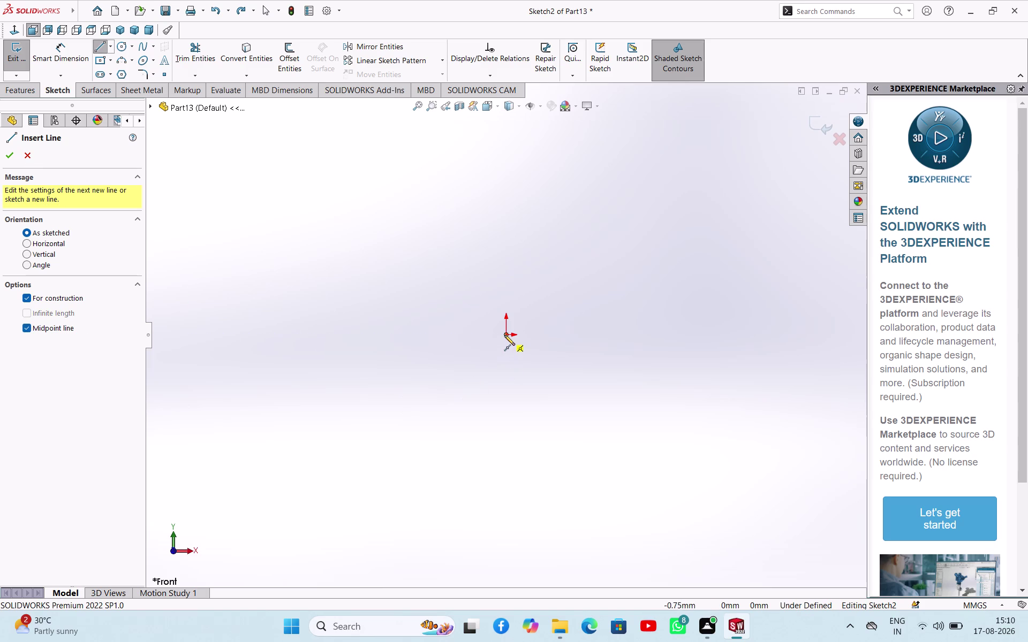
click(505, 335)
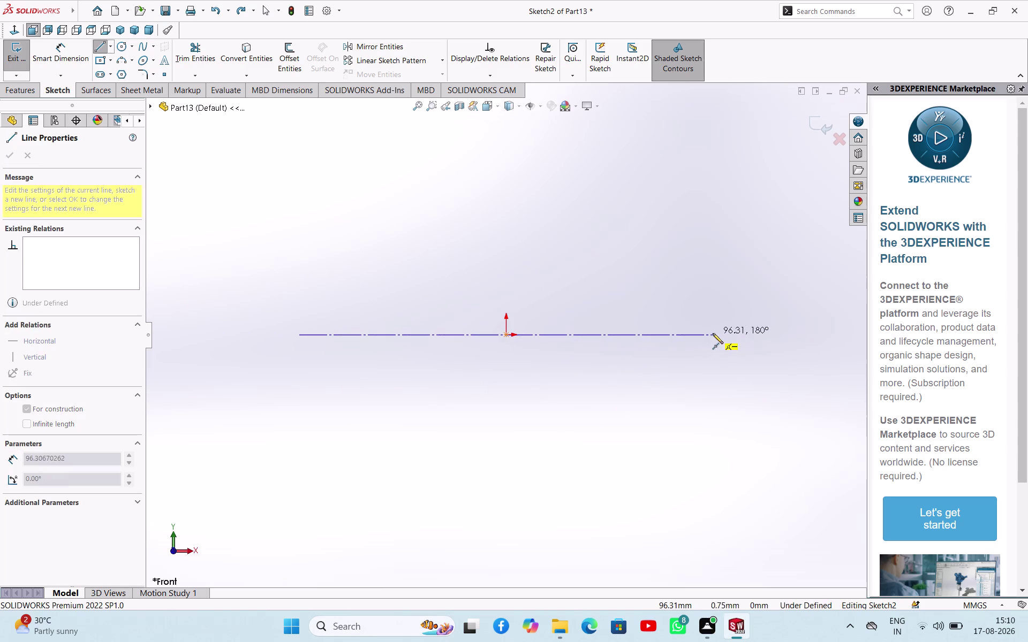
click(713, 334)
right_click(557, 371)
click(565, 375)
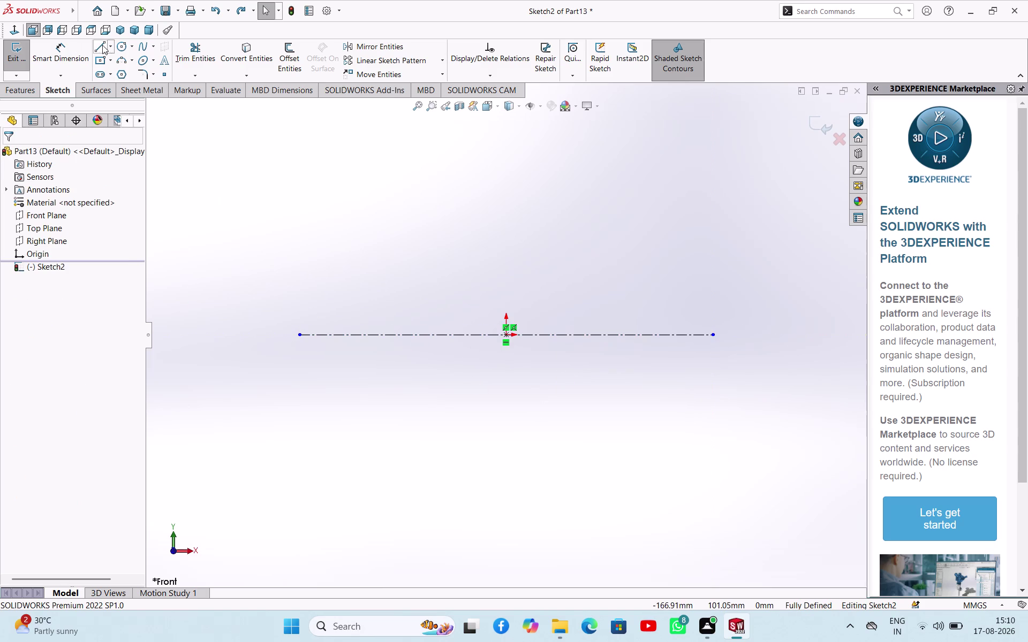
Draw a vertical midpoint centerline through the origin.
click(111, 46)
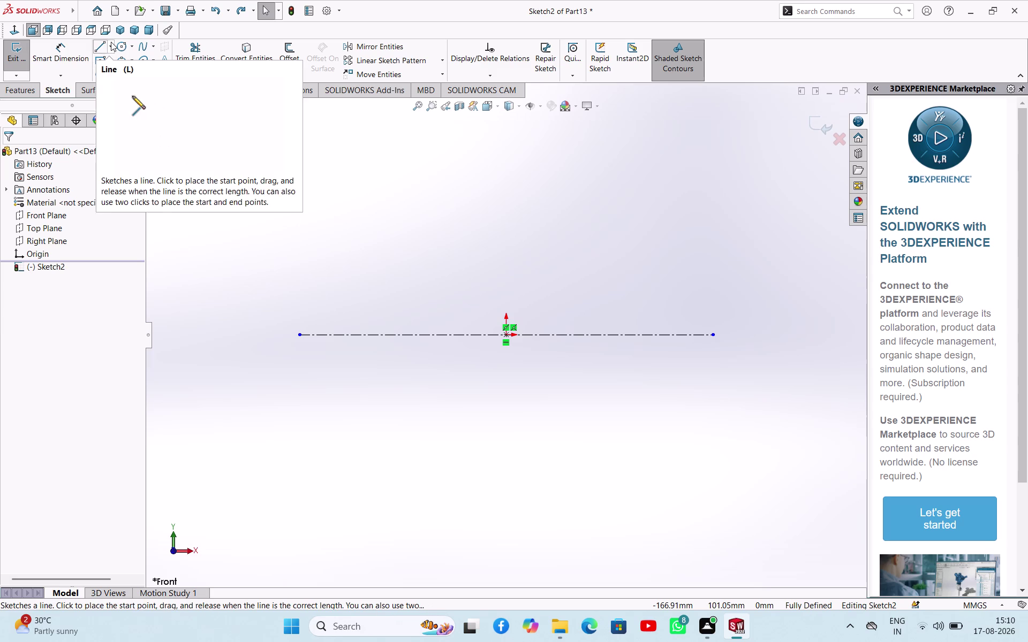
click(111, 42)
click(110, 46)
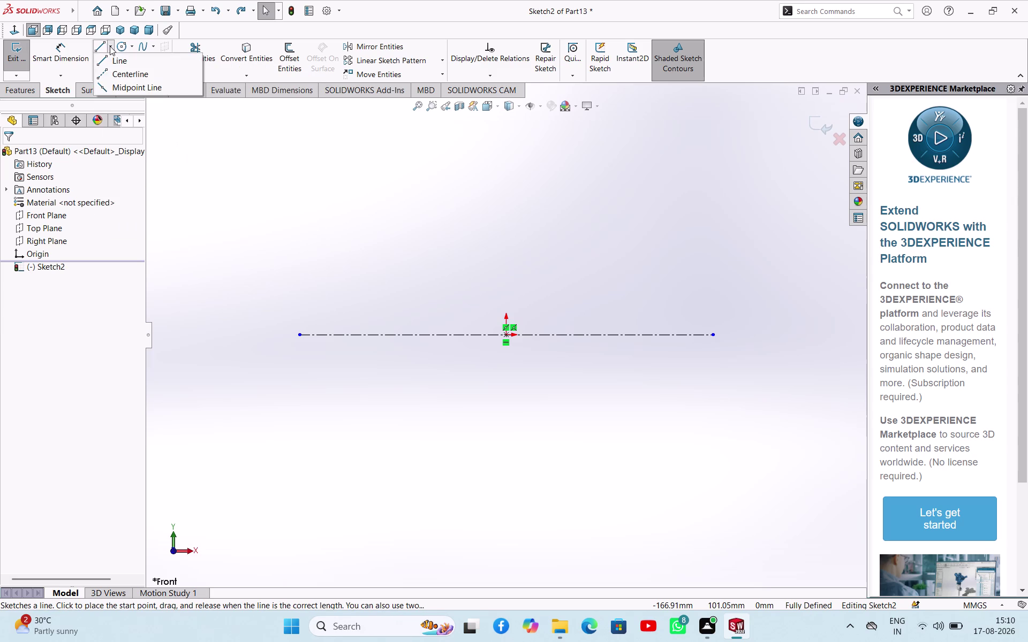
click(117, 68)
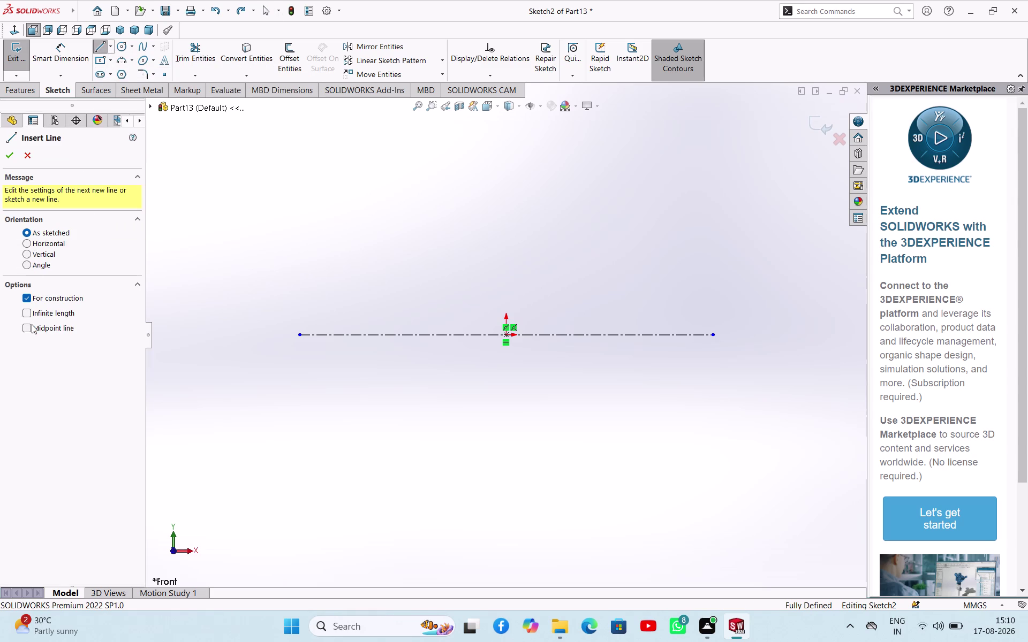
click(31, 325)
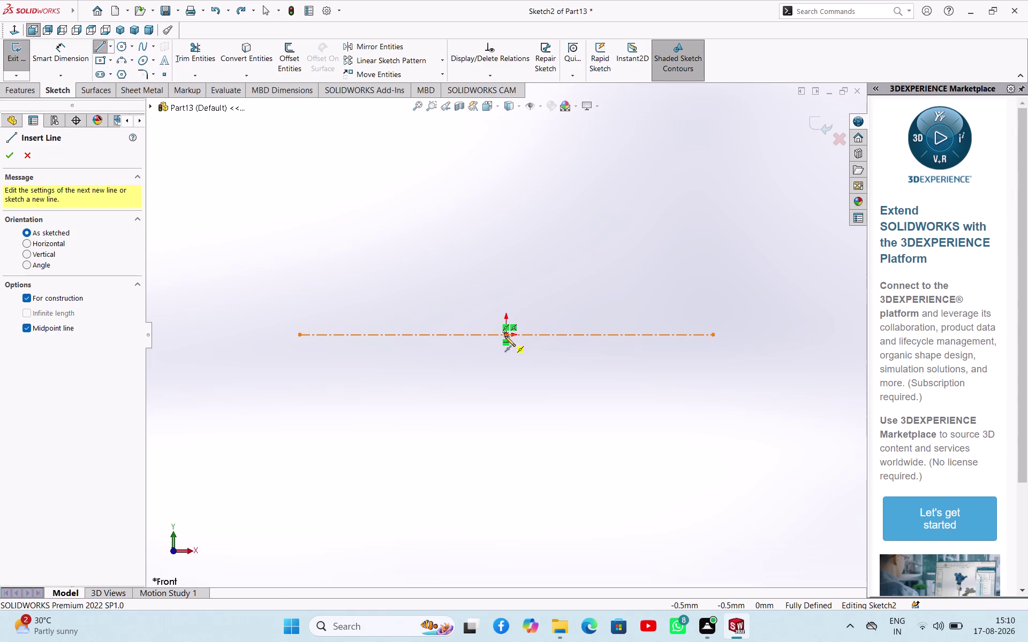
click(505, 337)
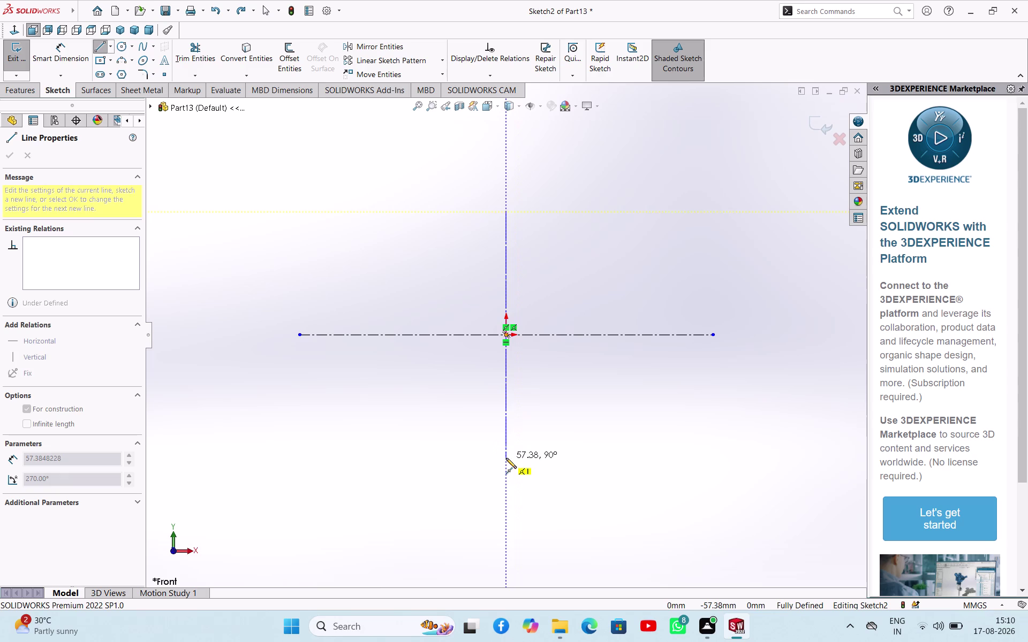
click(505, 458)
right_click(347, 421)
click(368, 431)
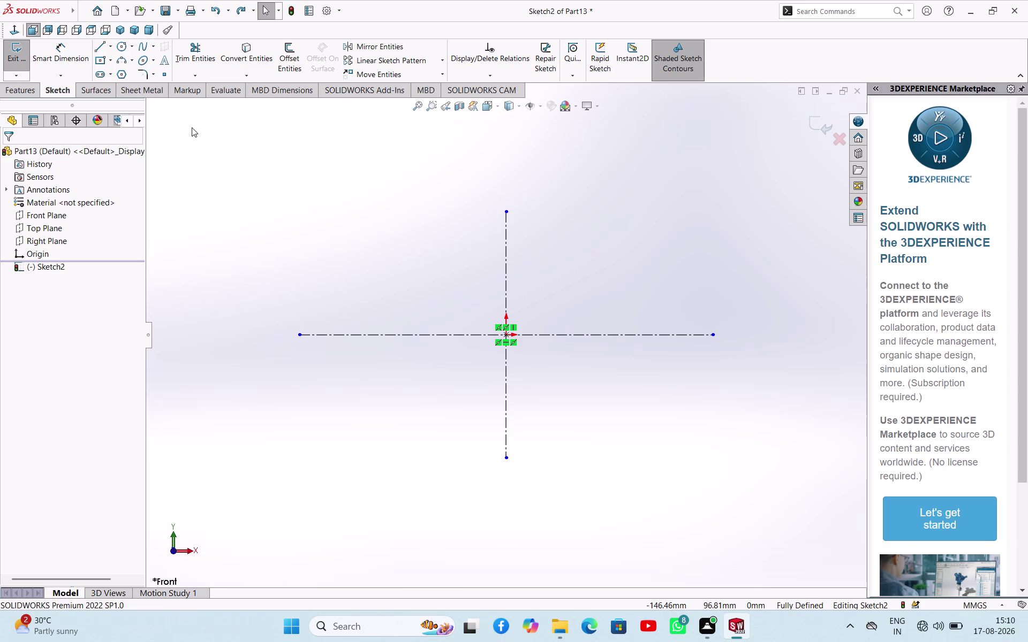
Draw the open profile: left side up, top line across, right side down to the horizontal centerline.
click(102, 46)
click(439, 333)
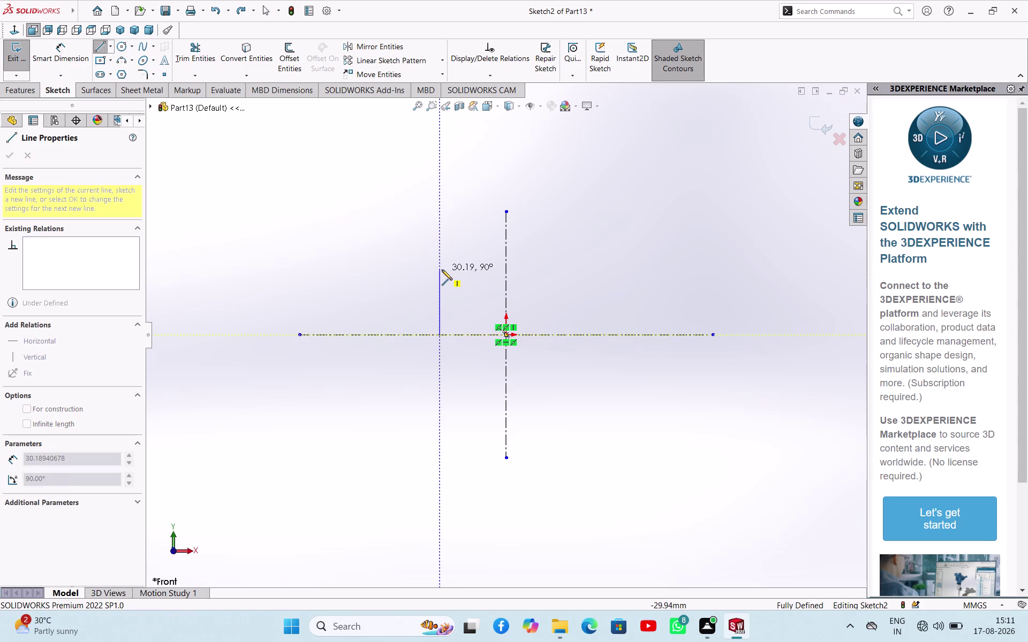
click(442, 270)
click(547, 272)
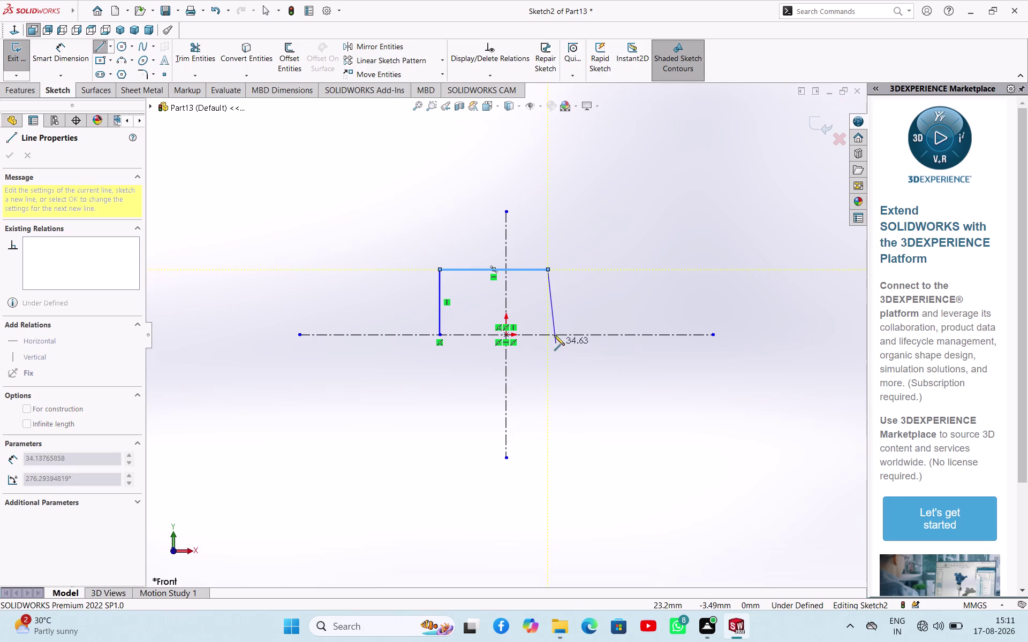
click(547, 334)
right_click(596, 254)
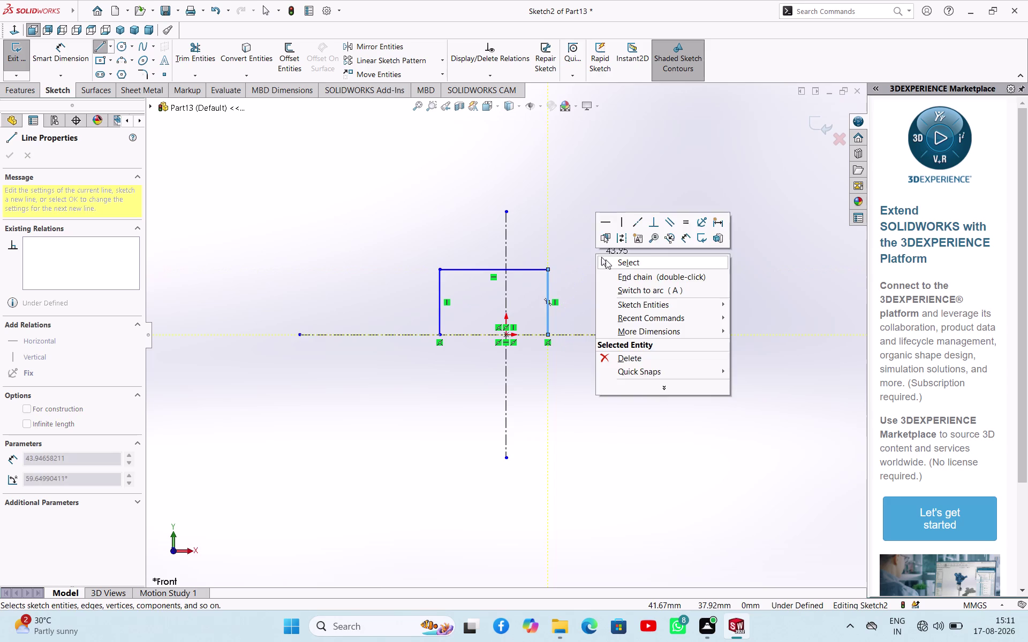
click(605, 260)
right_drag(598, 249, 613, 180)
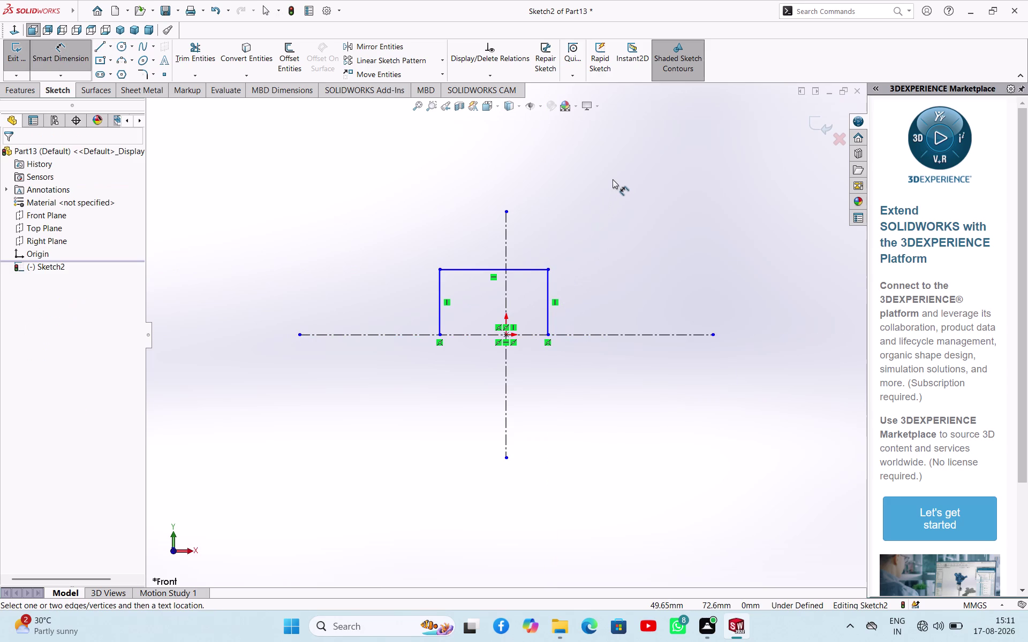
Dimension the right and left profile sides each 33 mm from the vertical centerline.
click(506, 248)
click(545, 277)
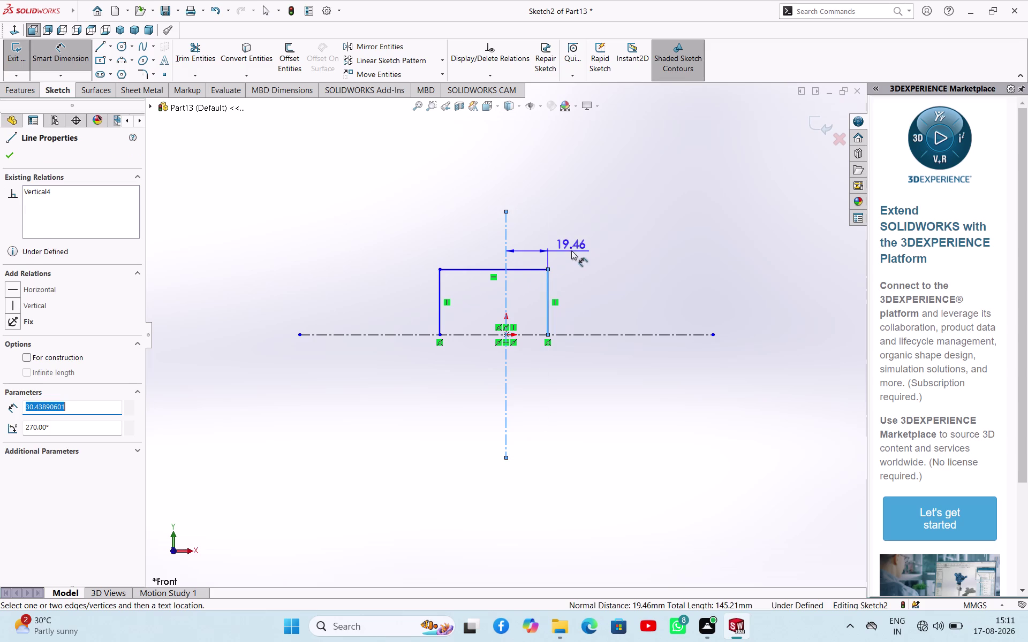
click(572, 250)
text(33)
key(Return)
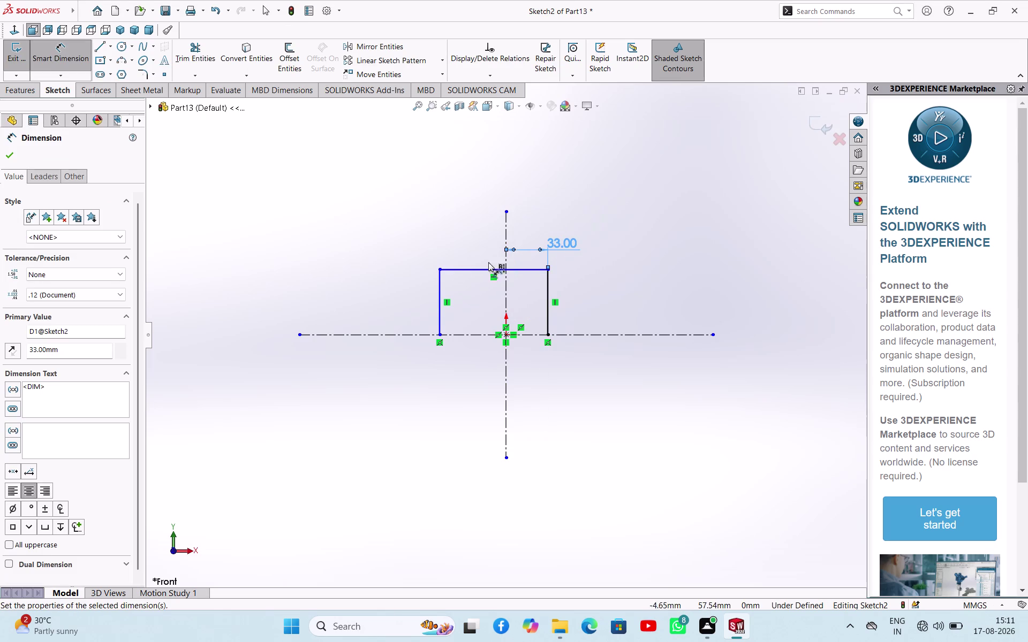
click(438, 283)
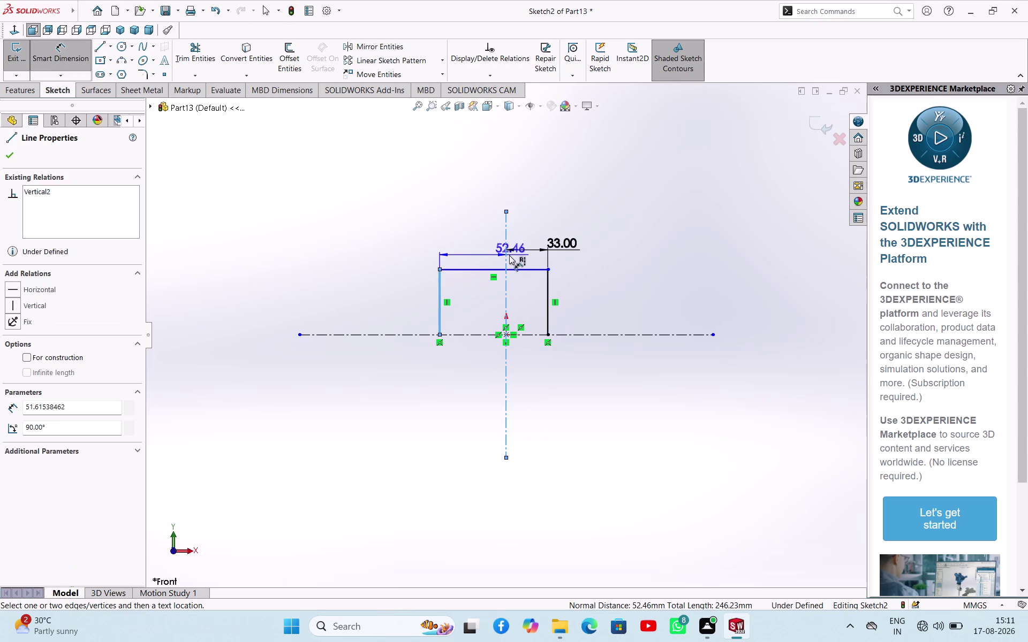
click(487, 258)
text(33)
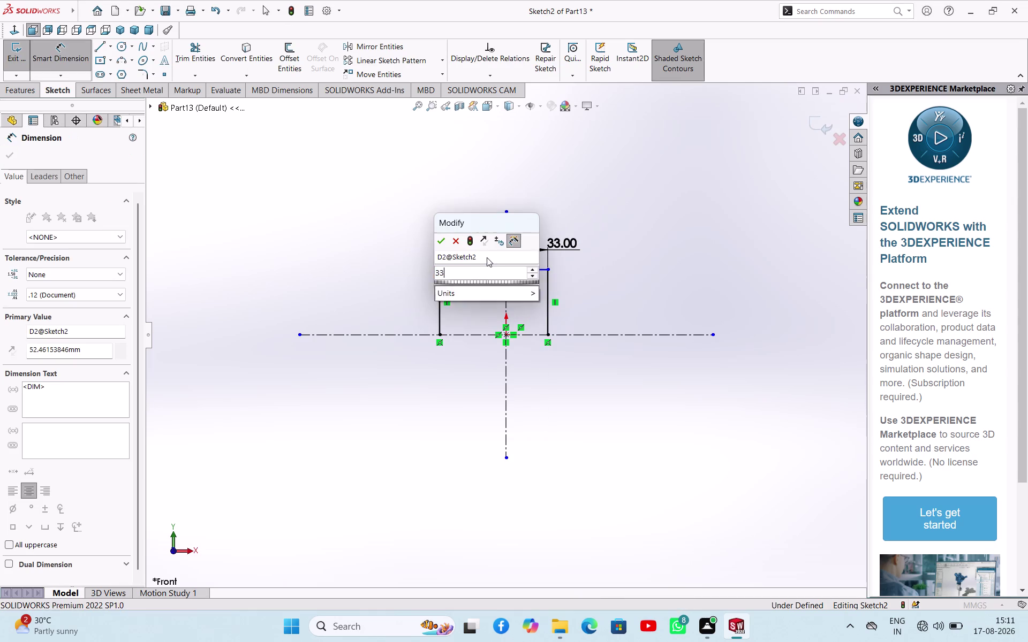
key(Return)
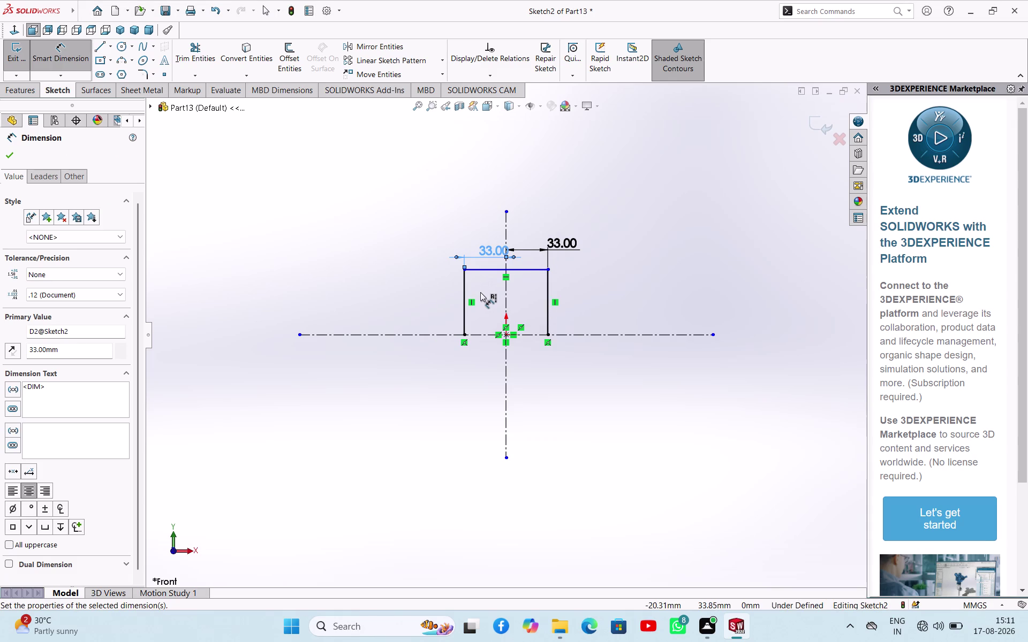
Dimension the profile's right side height as 55 mm.
click(550, 293)
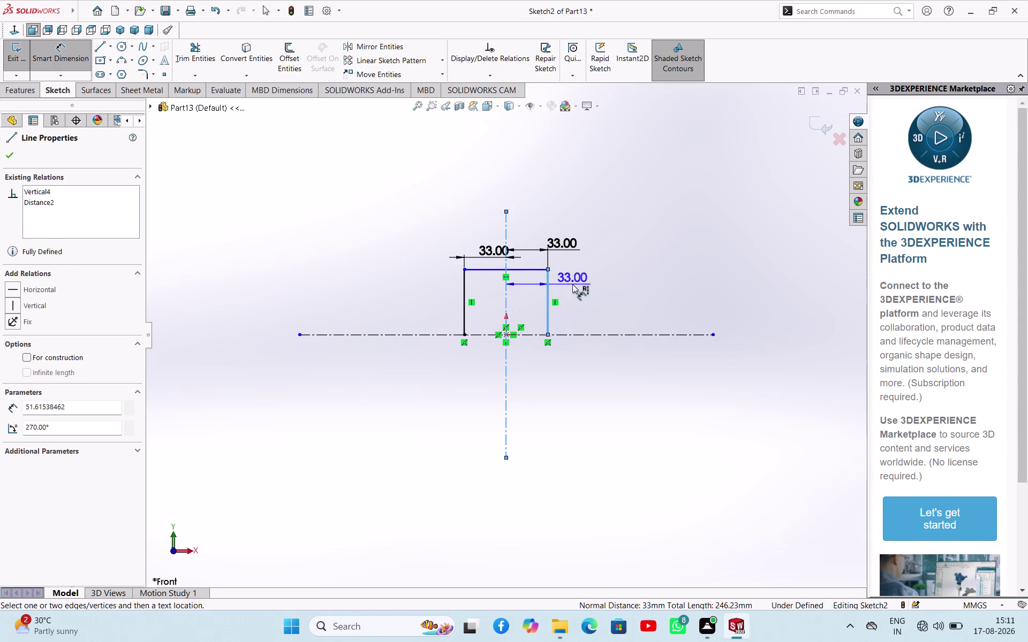
key(Escape)
text(5)
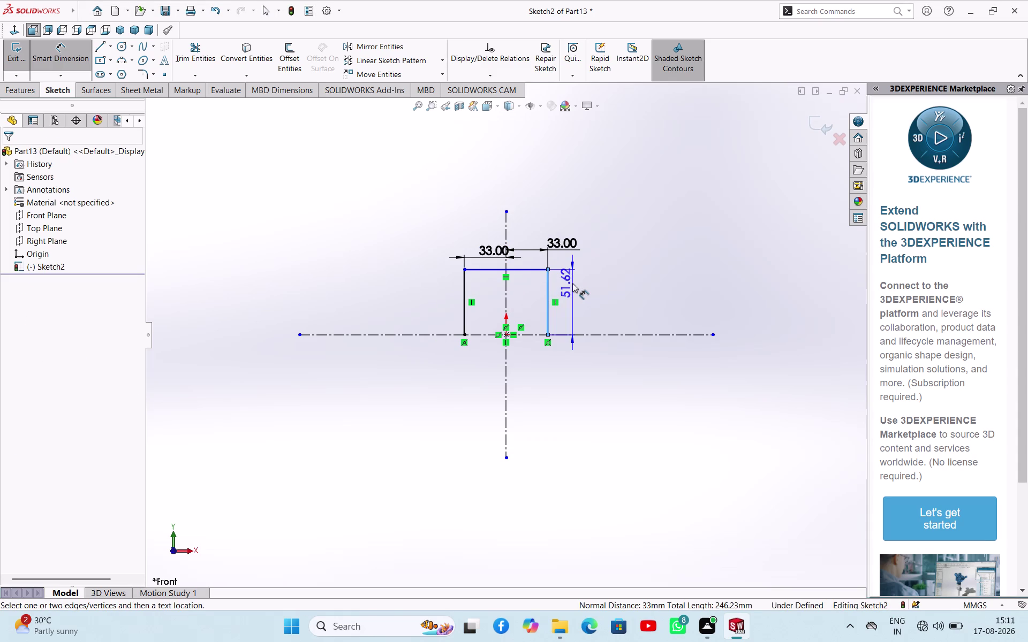
text(5)
click(574, 283)
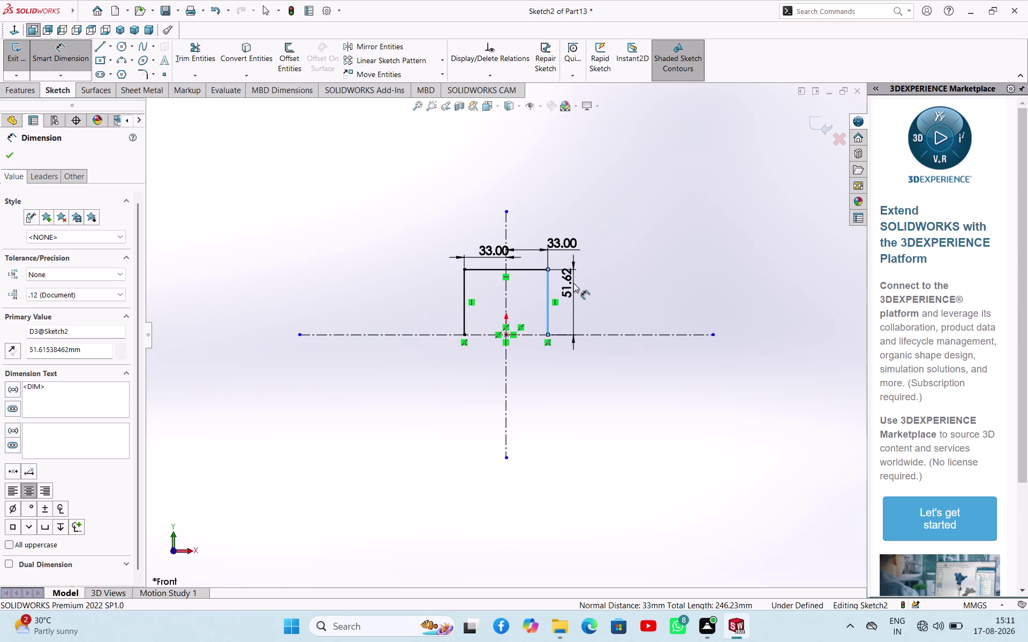
text(55)
key(Return)
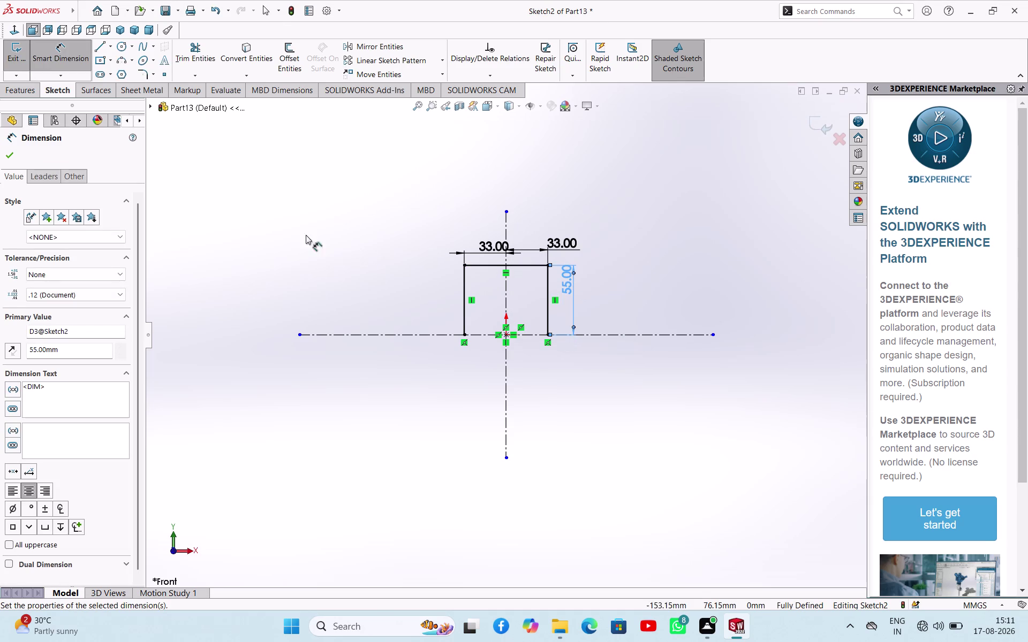
click(11, 154)
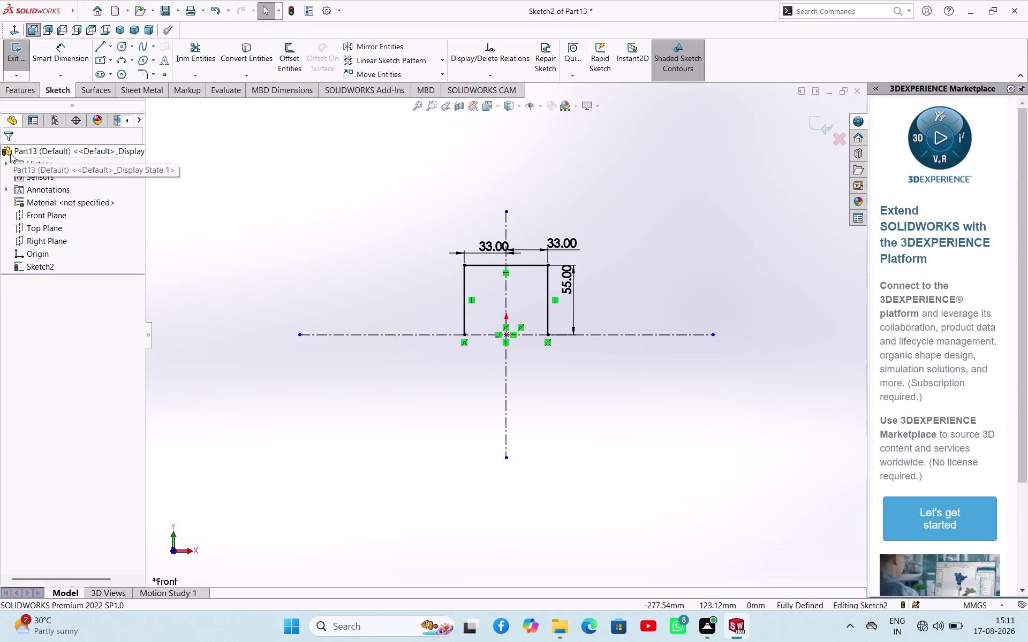